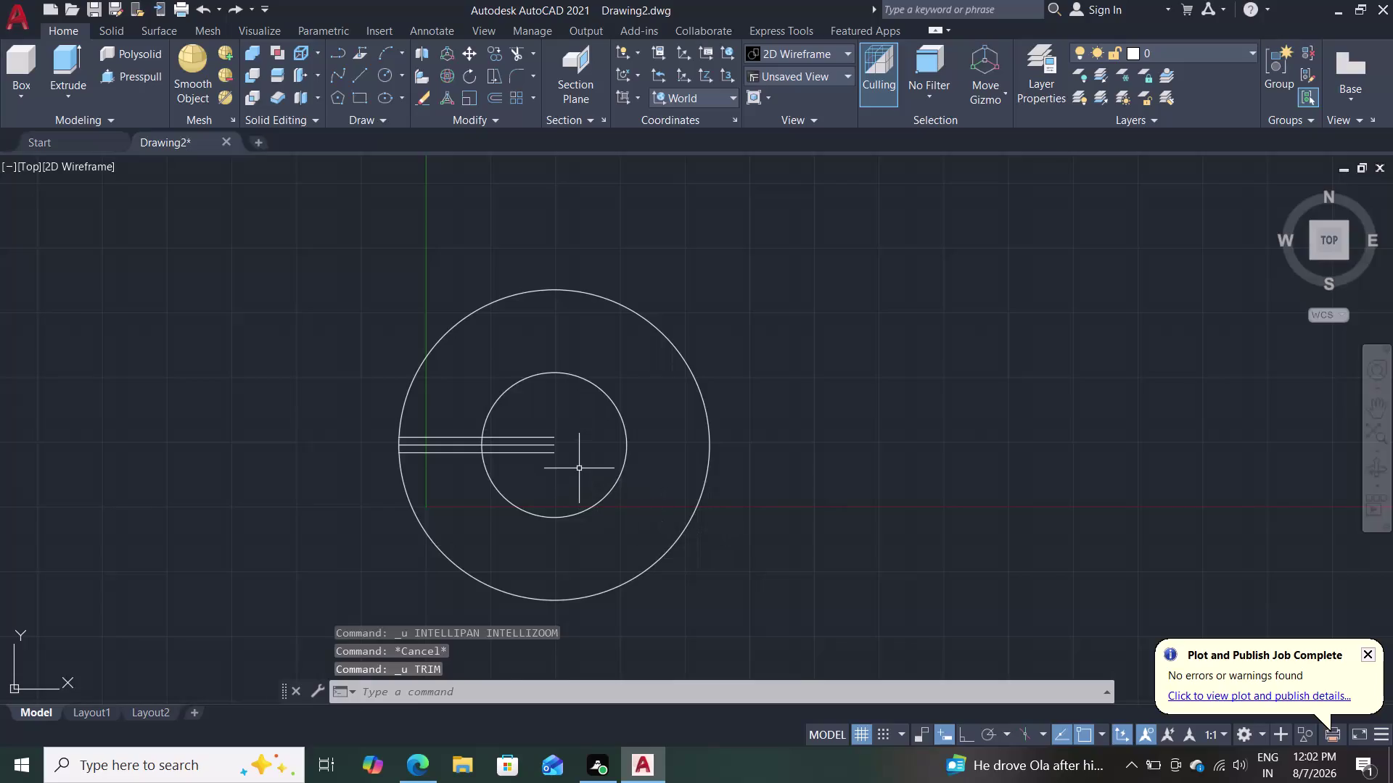
Select the two-circle, three-line sketch in Drawing2, then start a new blank Drawing3.
scroll(up, 3)
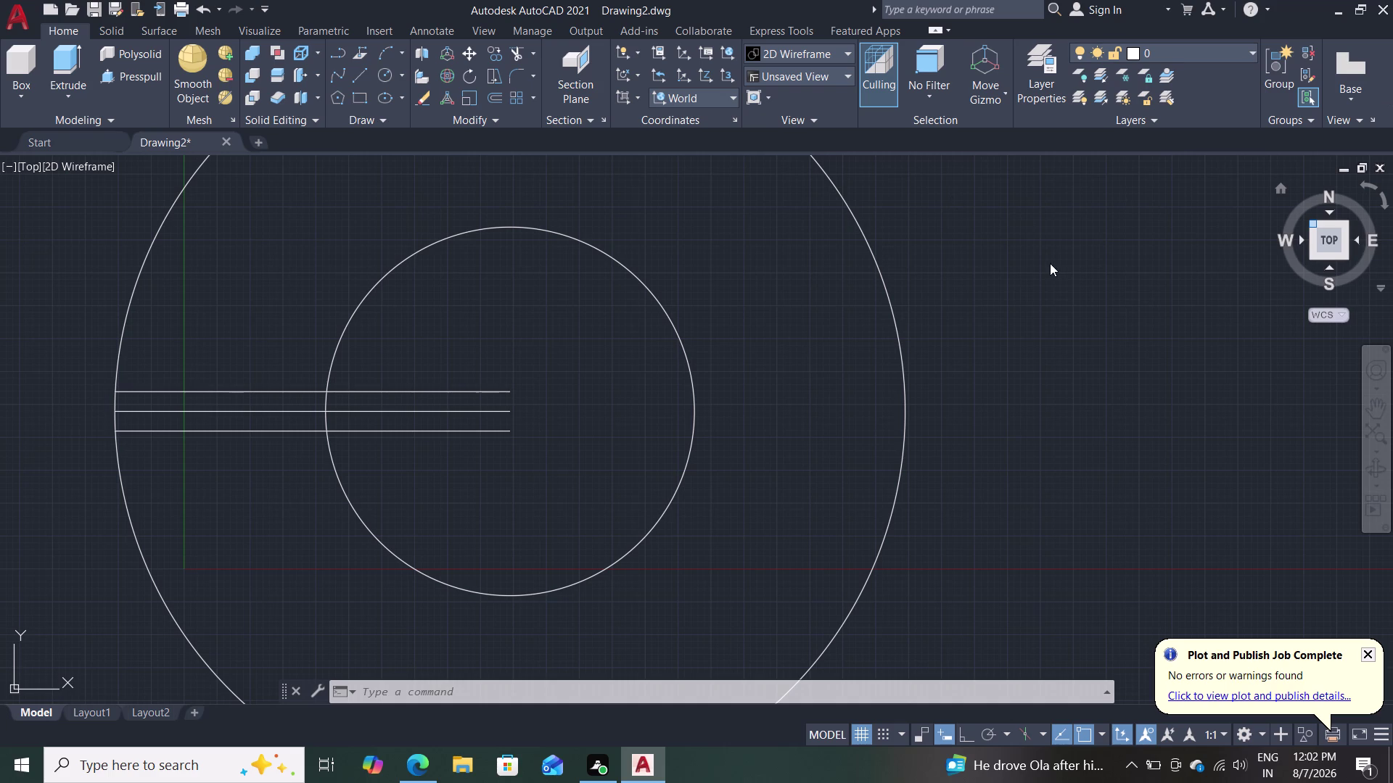
scroll(up, 3)
scroll(up, 3)
scroll(down, 3)
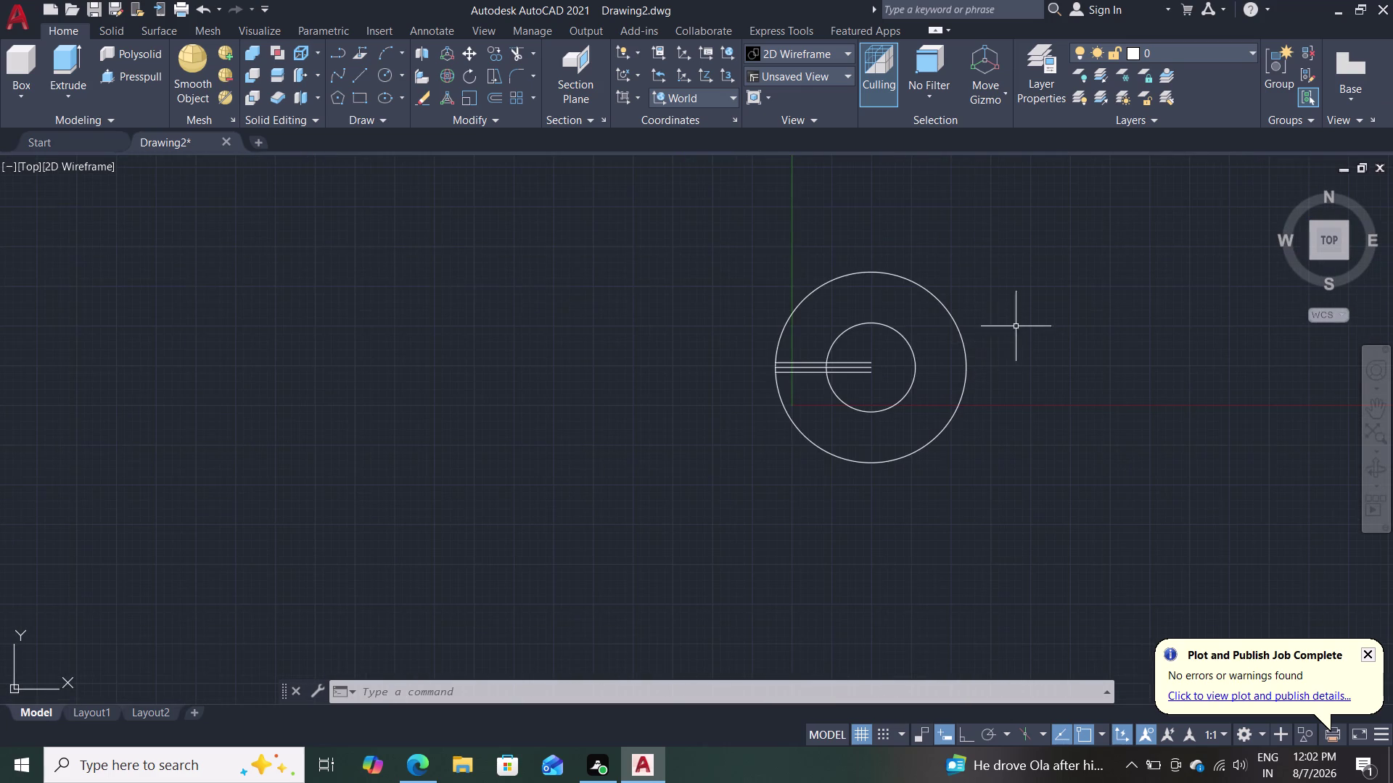
scroll(up, 3)
scroll(down, 3)
drag(412, 196, 378, 435)
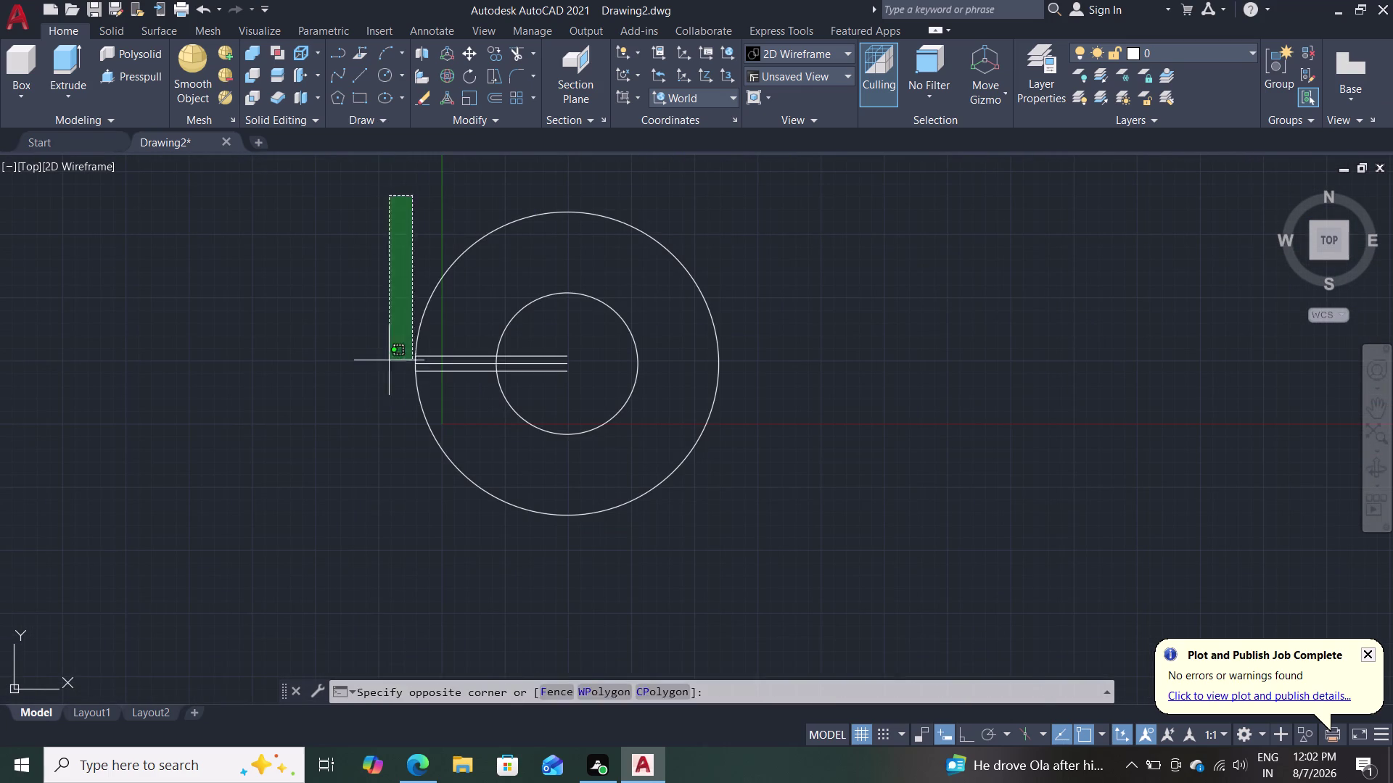
drag(377, 434, 753, 206)
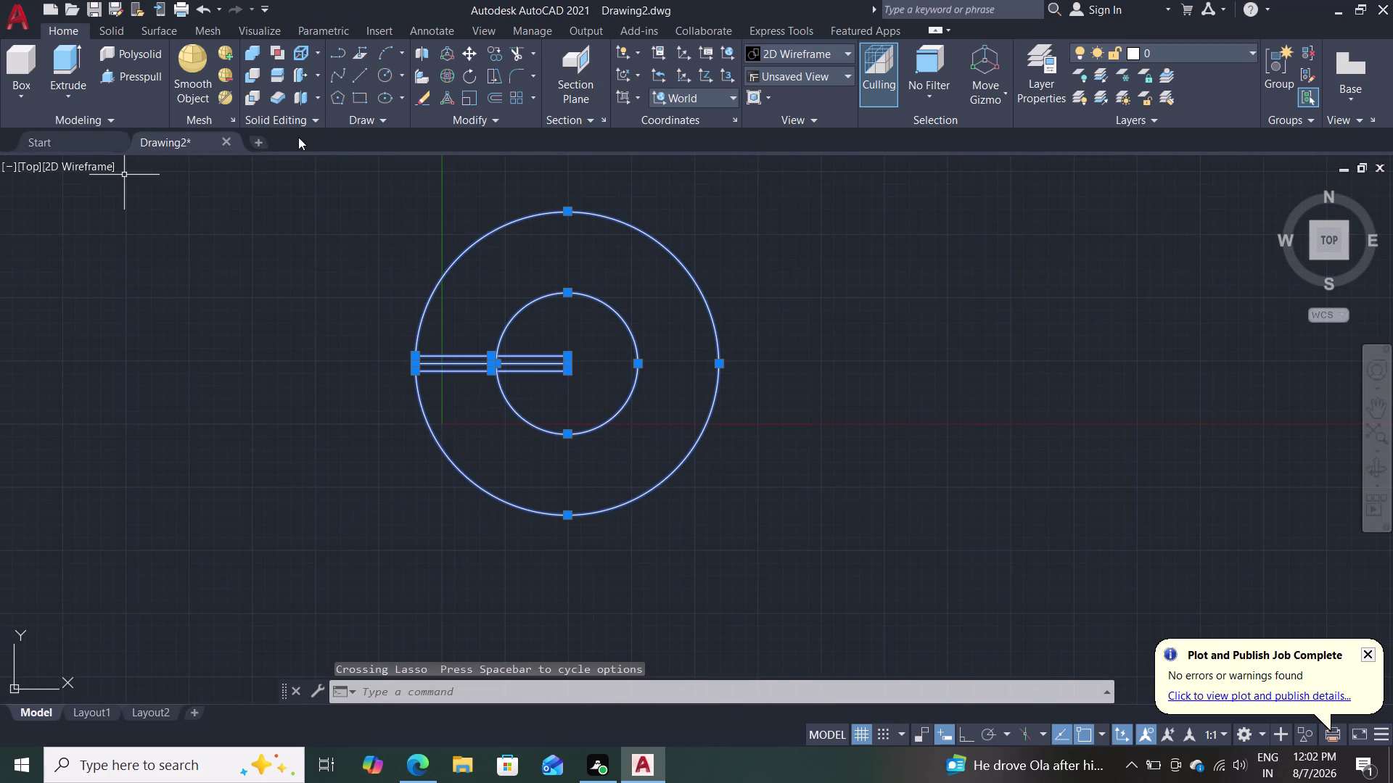
click(261, 144)
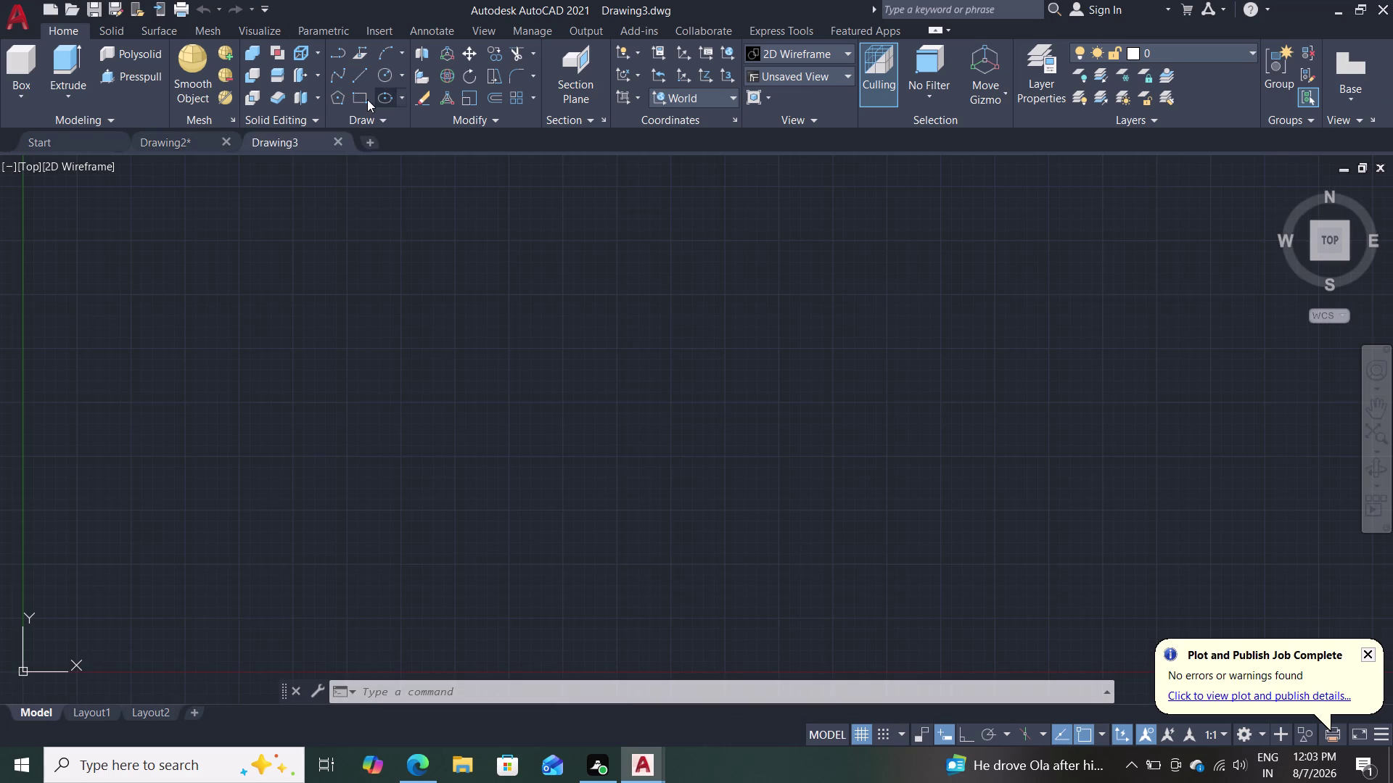
Switch to Top view, draw two freehand test rectangles and undo both.
click(354, 96)
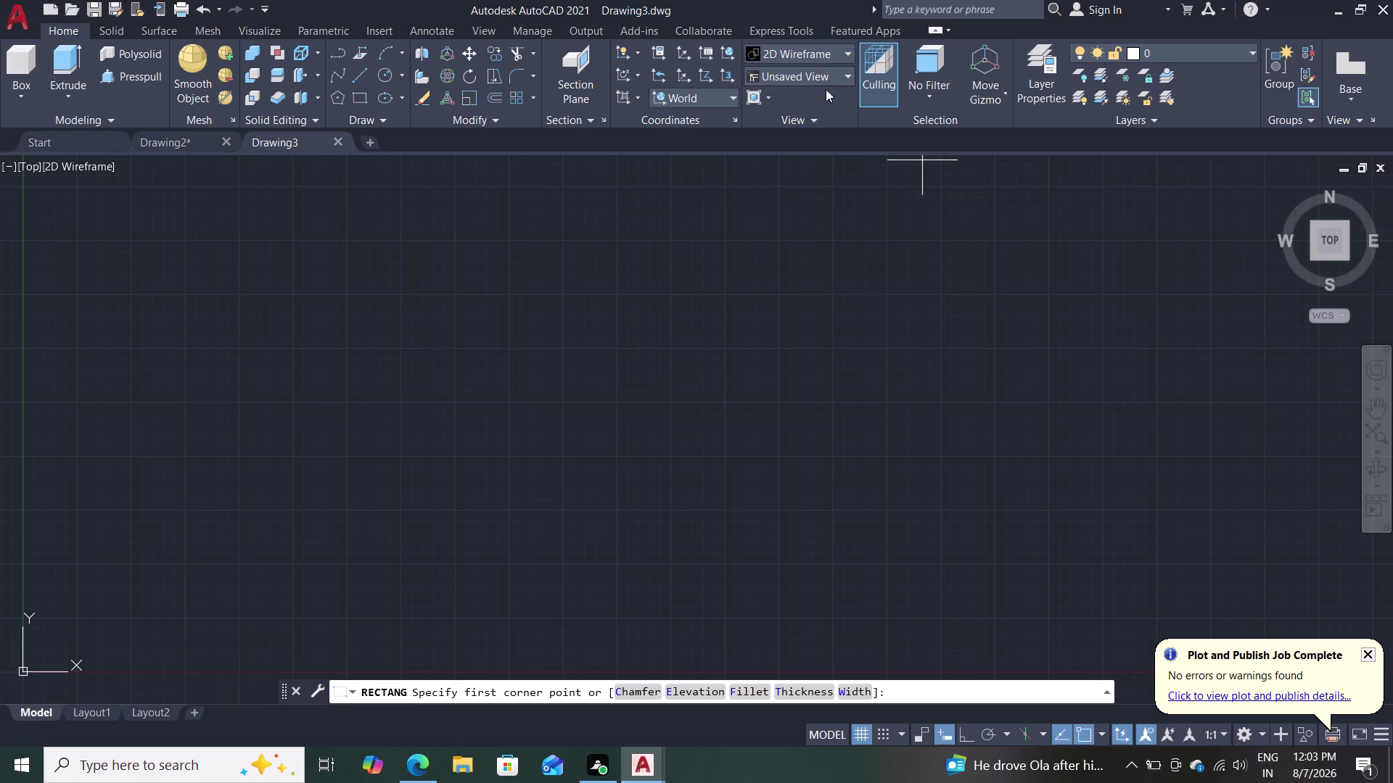
click(847, 73)
click(785, 95)
click(364, 105)
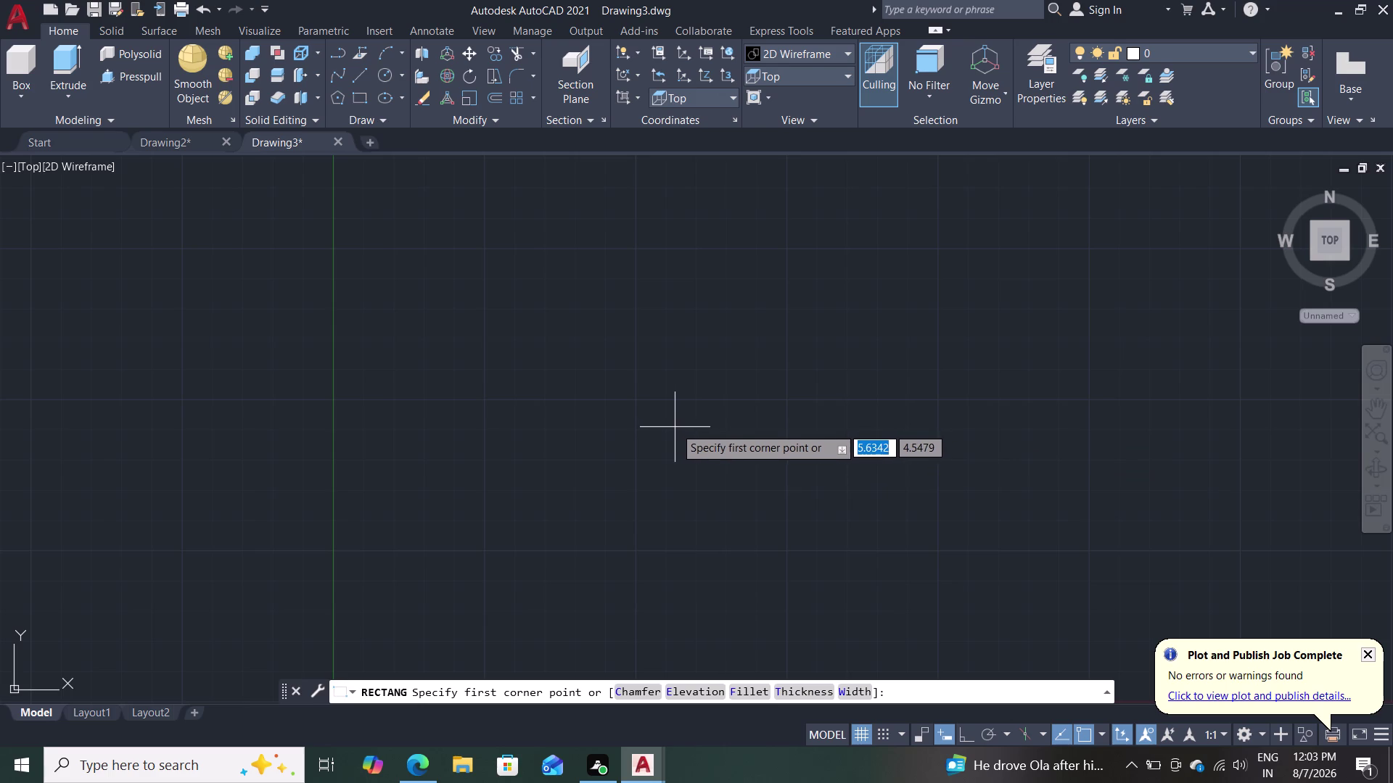
click(525, 330)
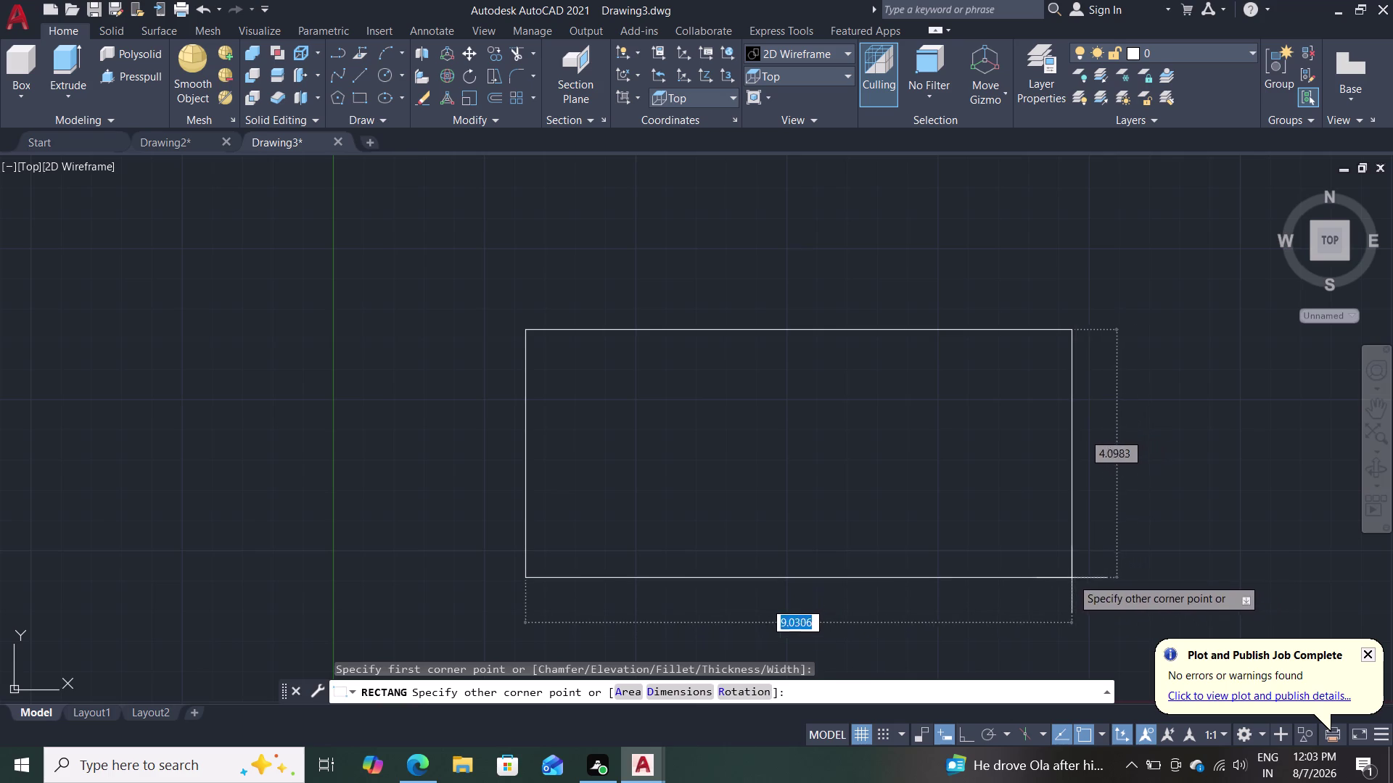
click(1060, 579)
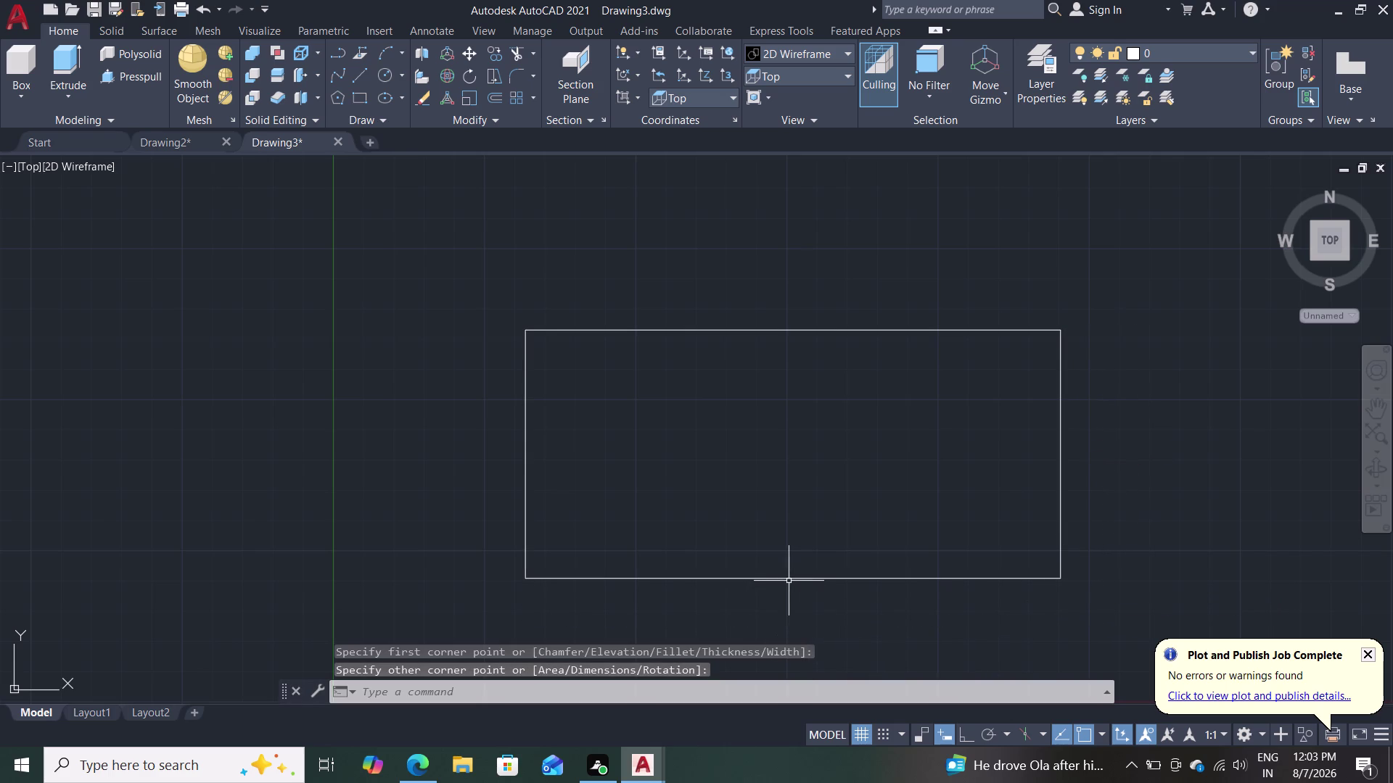
key(ctrl+z)
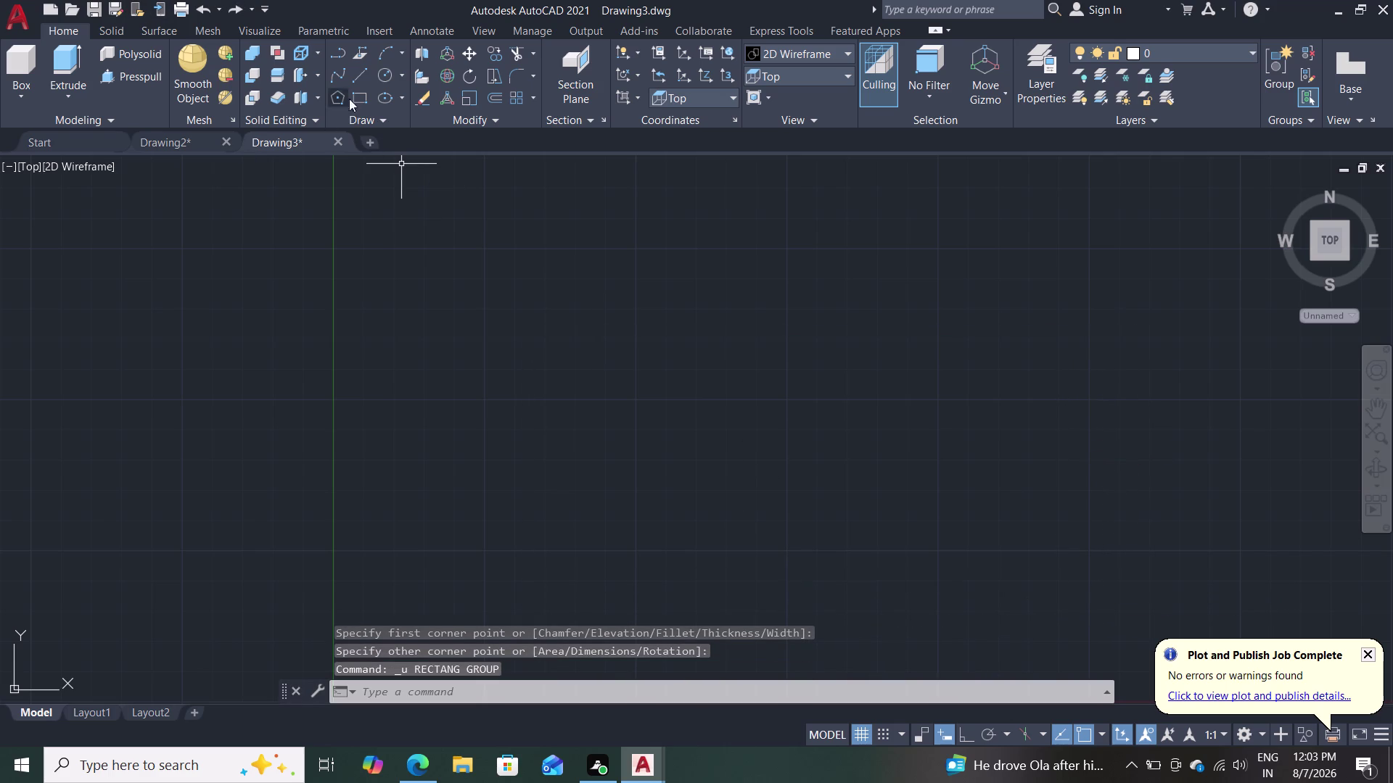
click(359, 95)
drag(523, 276, 525, 284)
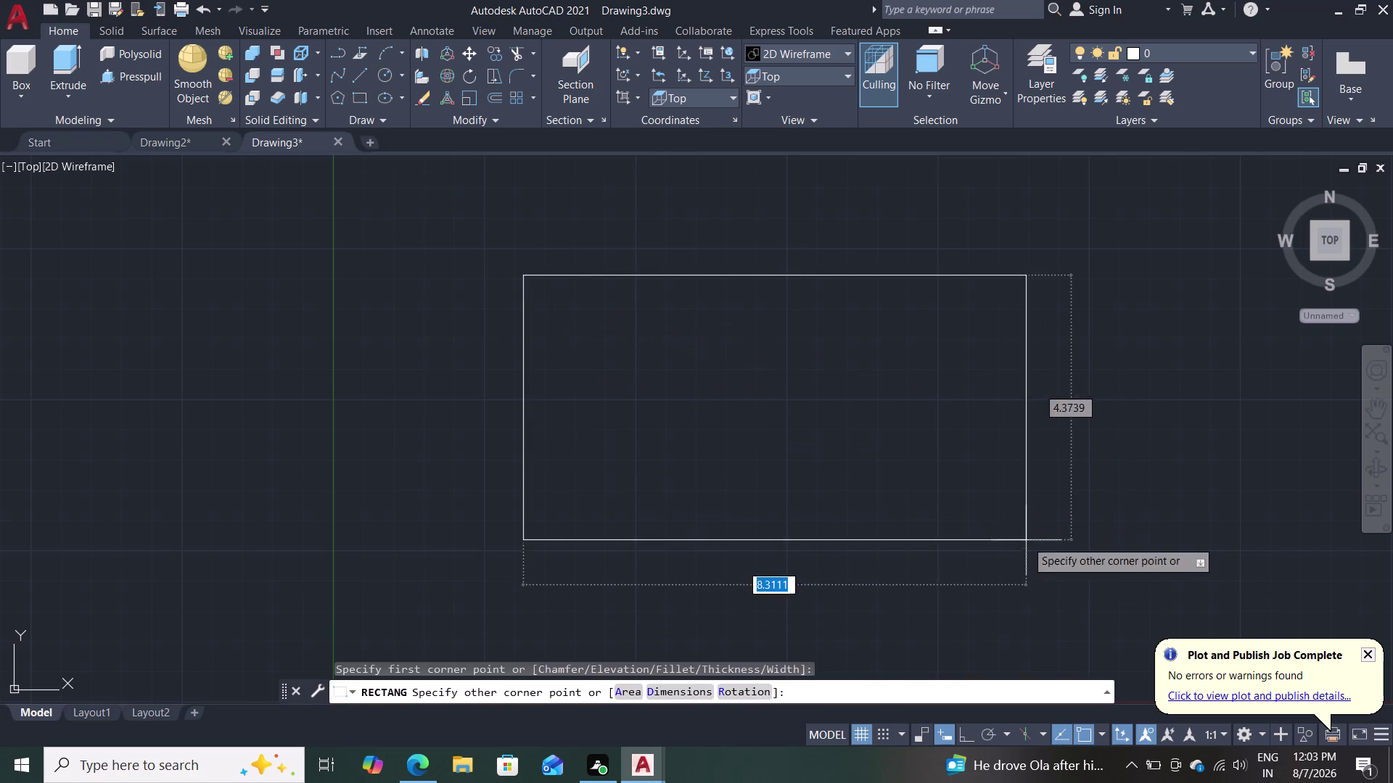
click(1048, 551)
key(ctrl+z)
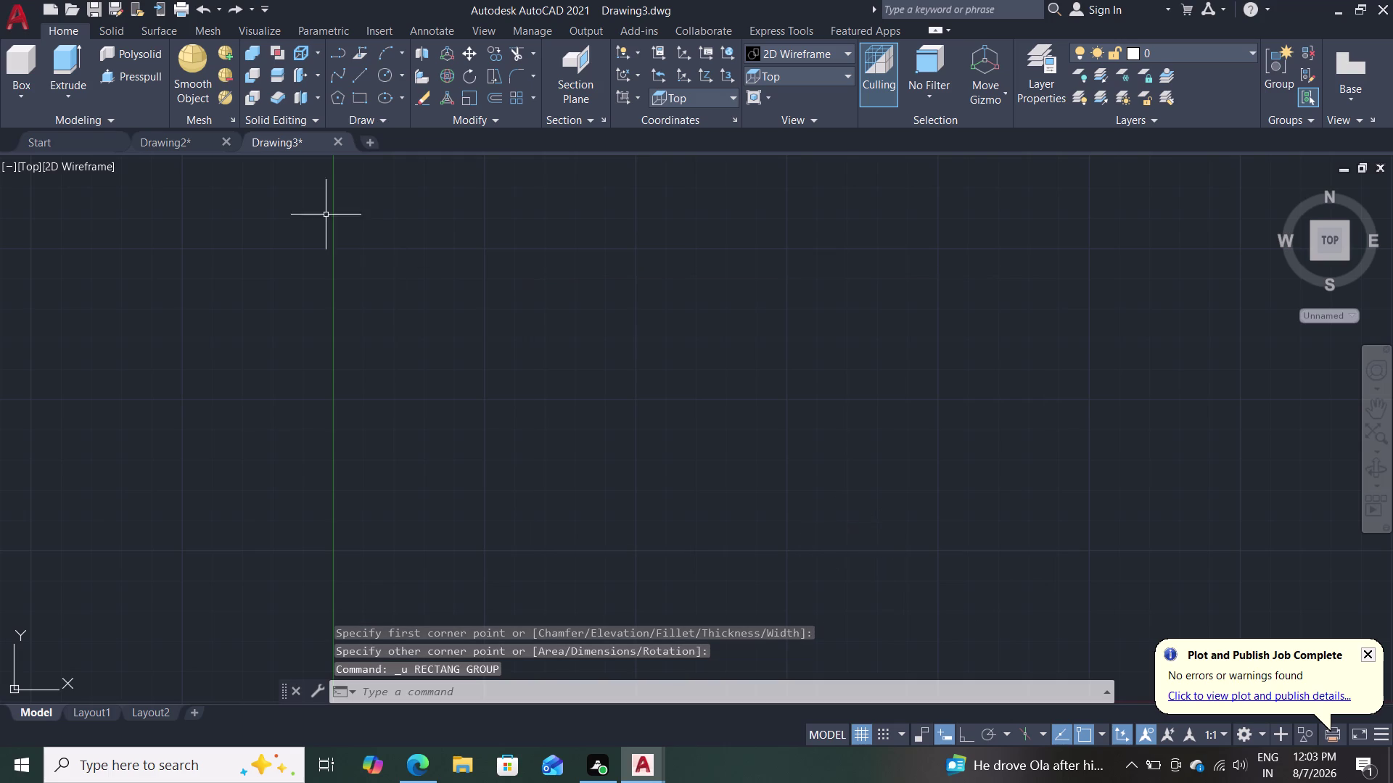
Start a new rectangle at a first corner and choose the Dimensions option.
click(365, 97)
click(491, 282)
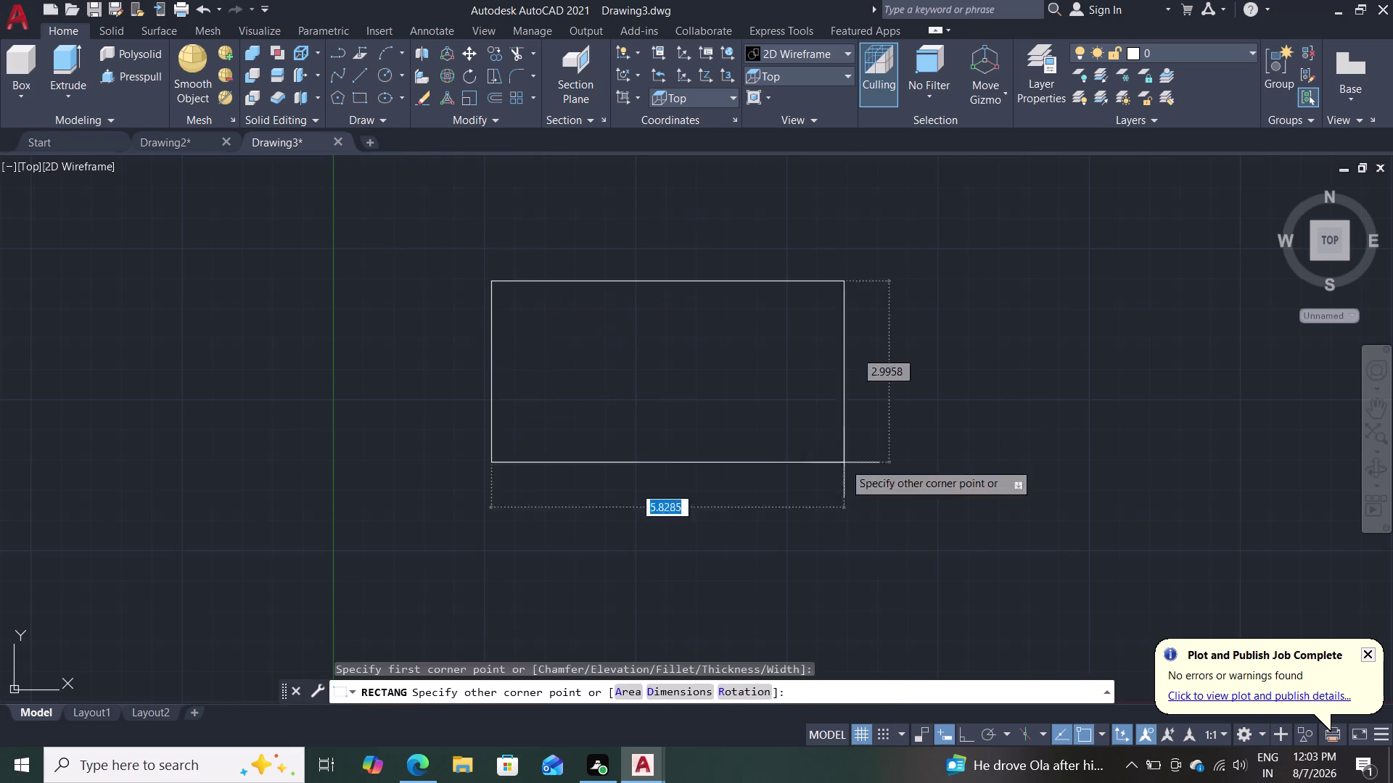
key(d)
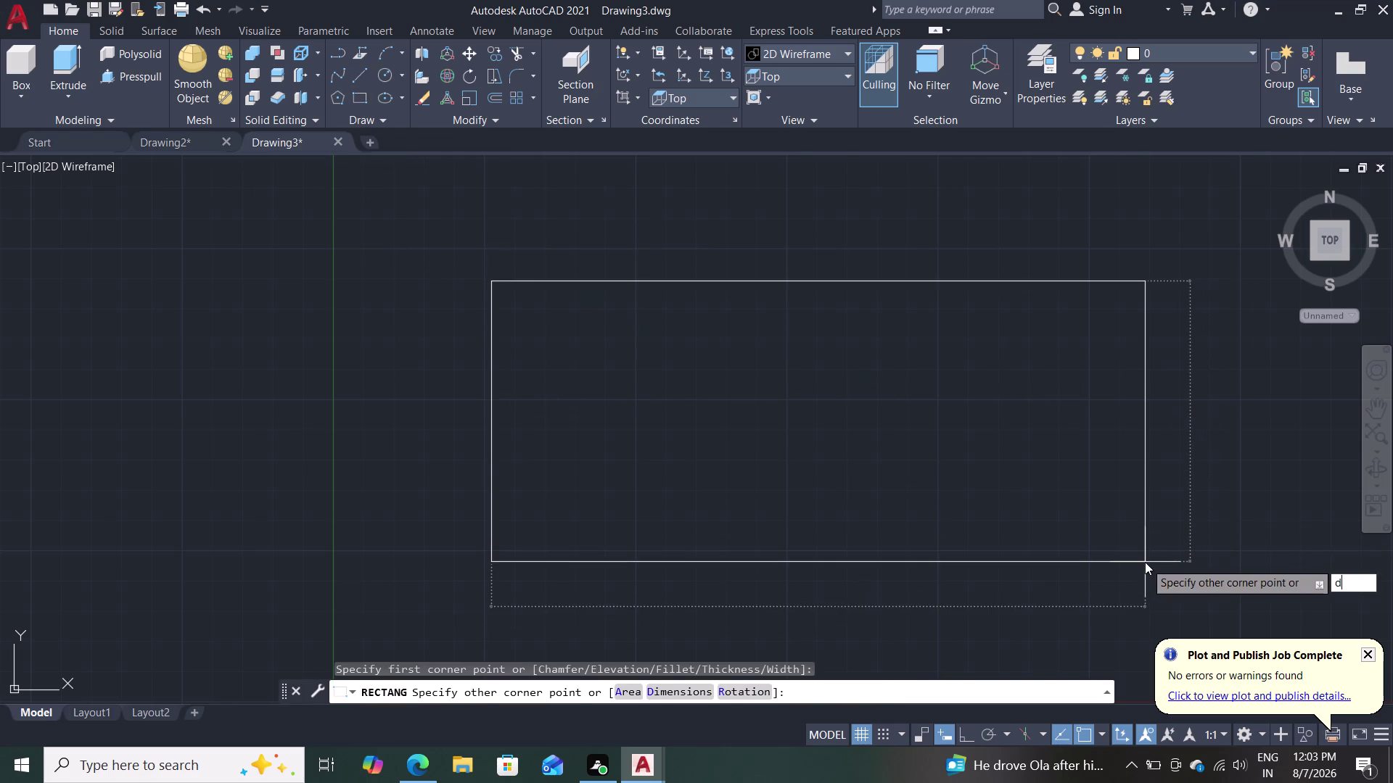
key(Return)
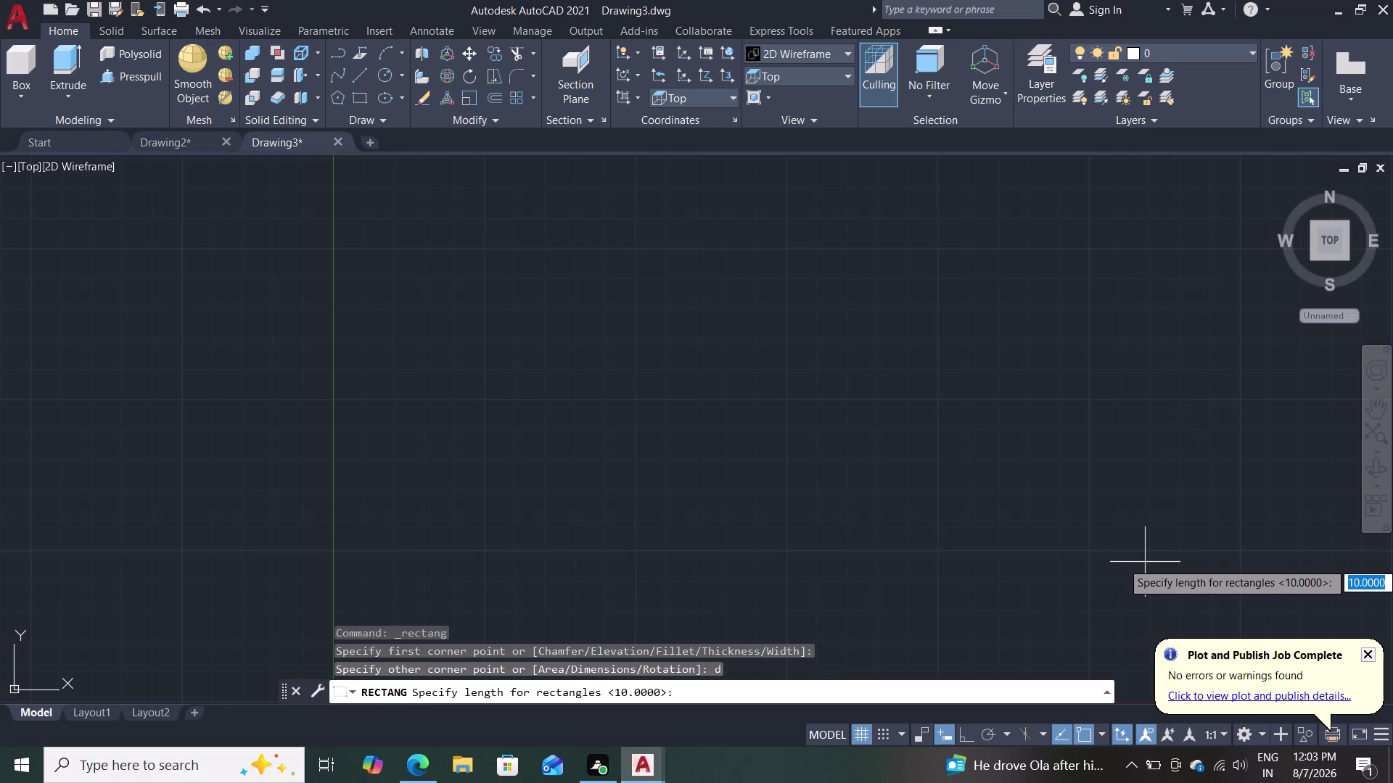
Enter rectangle length 60 and width 162.
text(6)
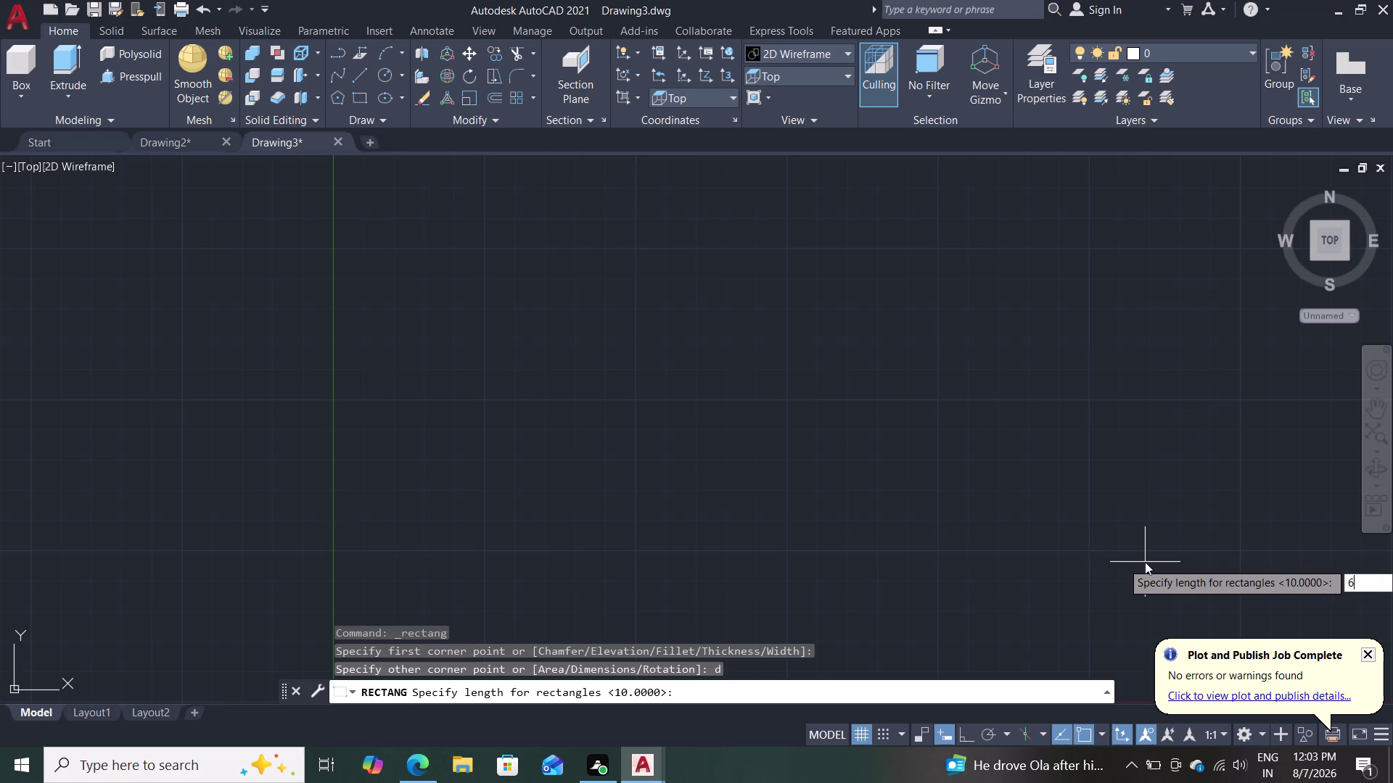
text(0)
key(Return)
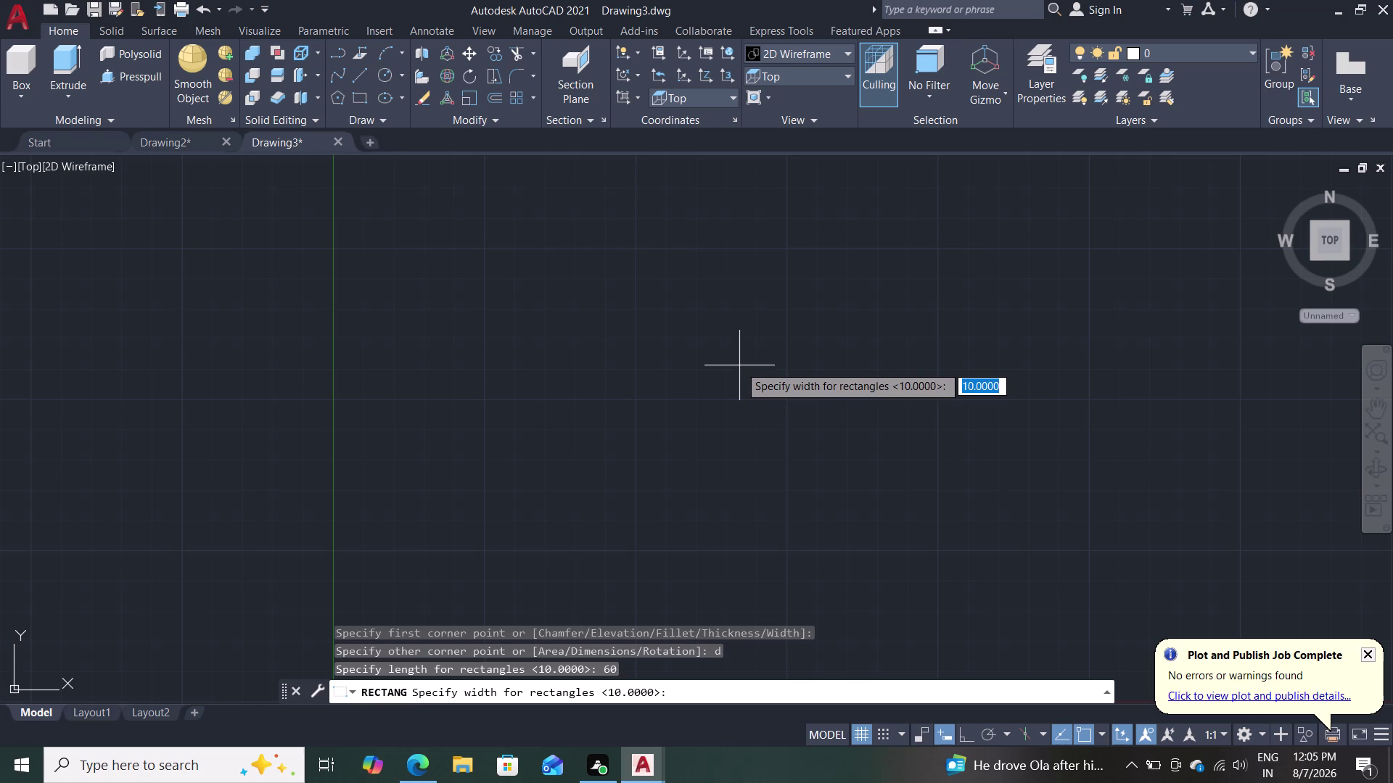
text(162)
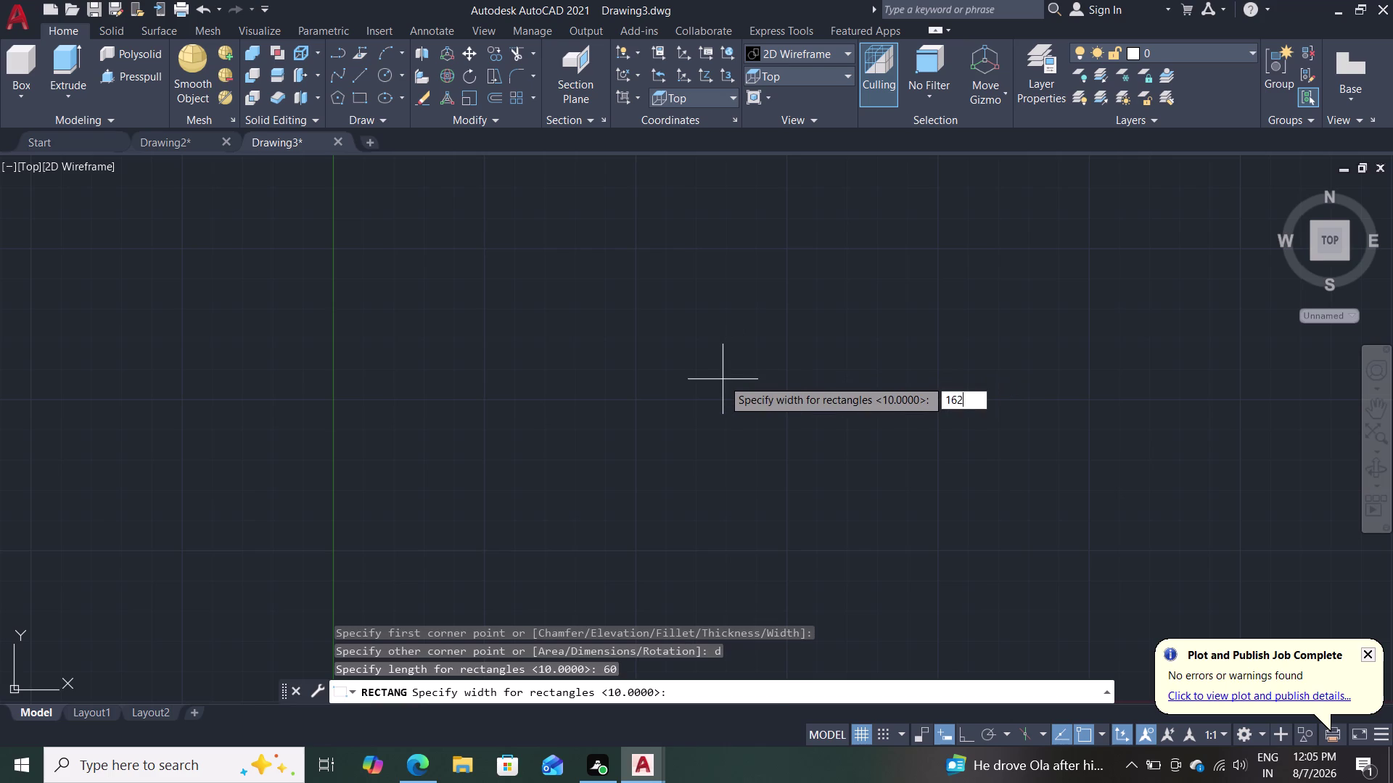
key(Return)
Place the 60 by 162 rectangle at the origin and zoom to fit it.
scroll(down, 3)
scroll(down, 3)
scroll(down, 3)
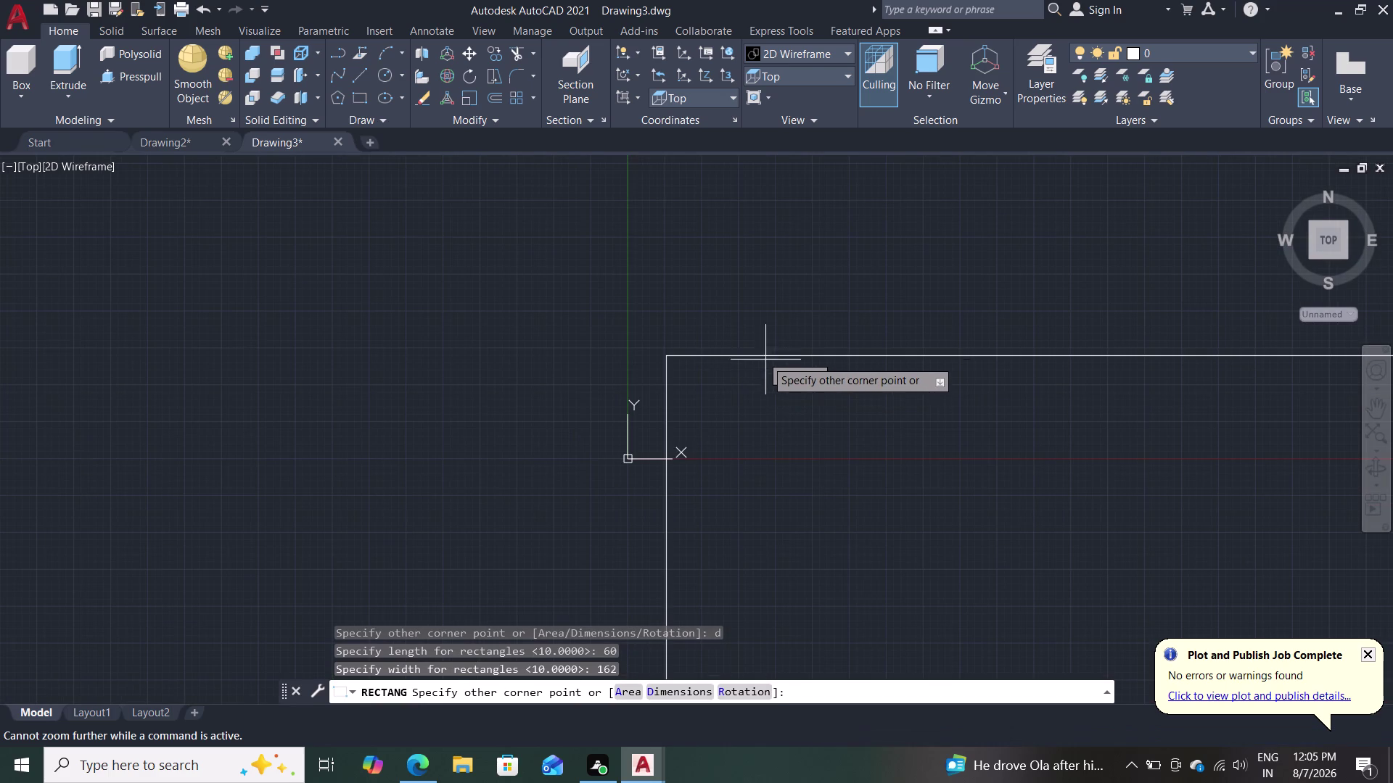
click(890, 456)
scroll(down, 3)
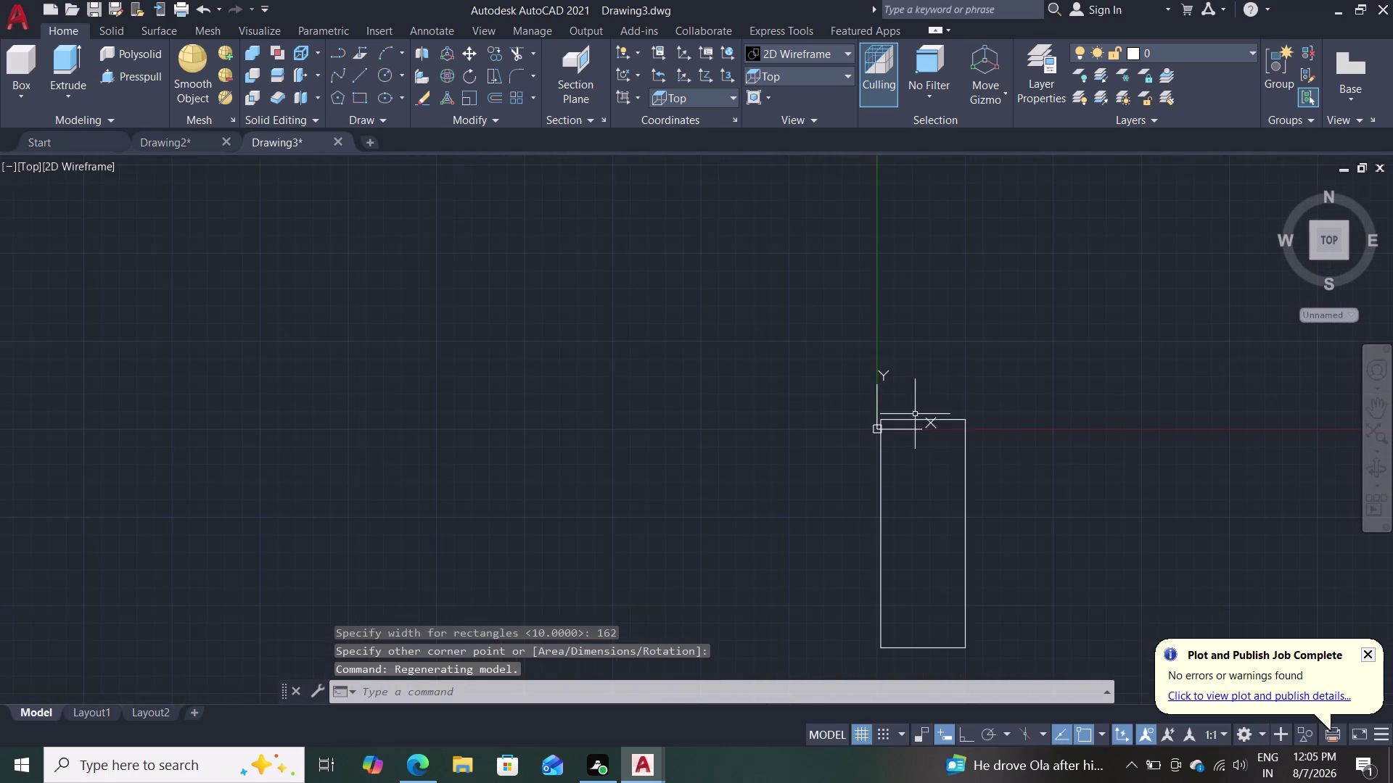
scroll(up, 3)
scroll(down, 3)
scroll(up, 3)
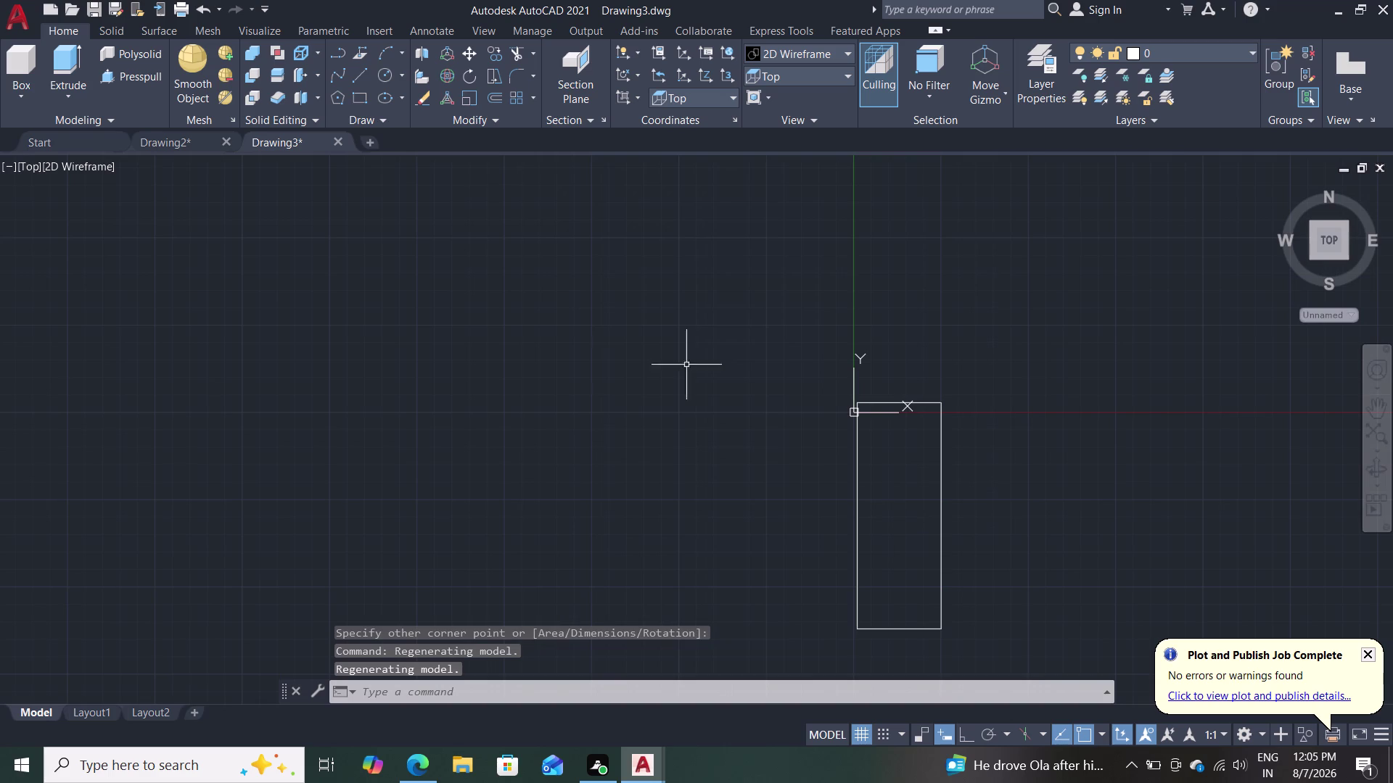
click(466, 73)
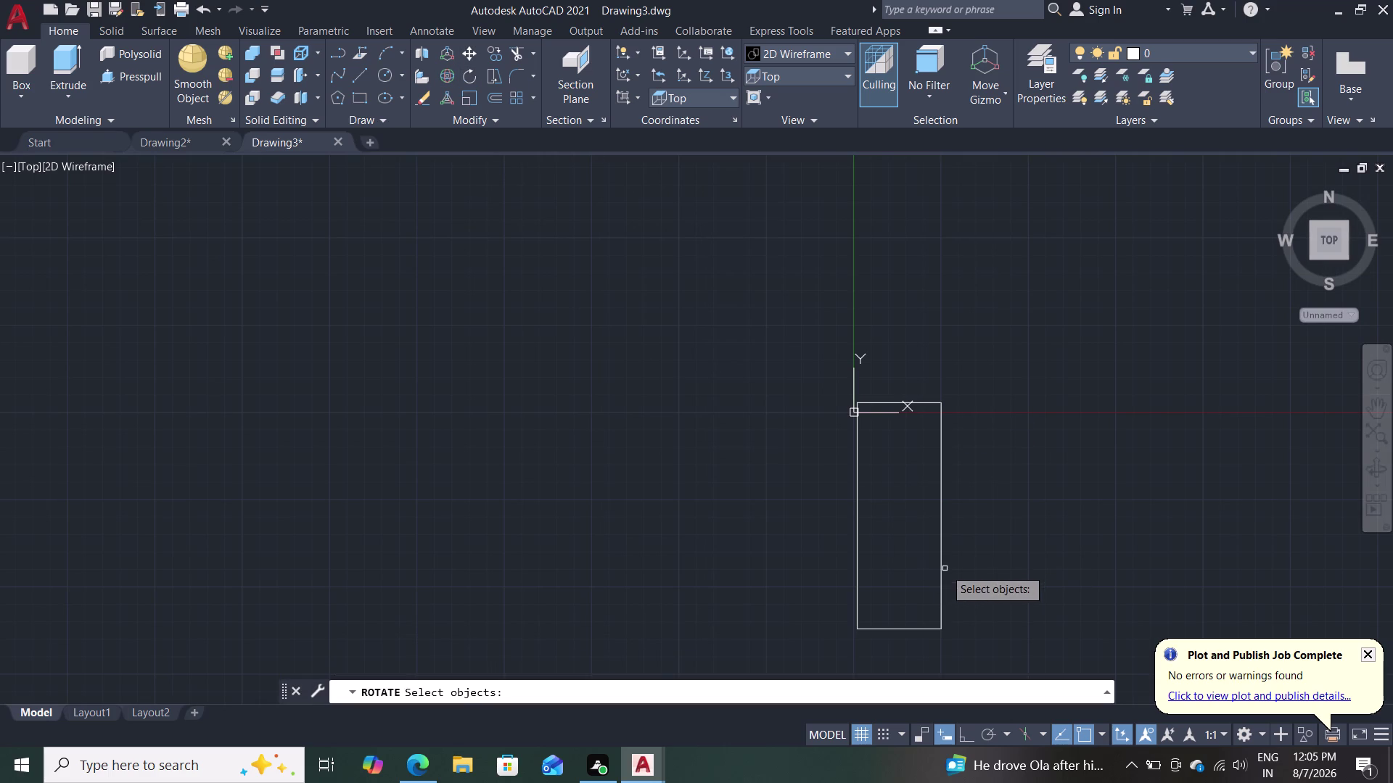
Rotate the 60 by 162 rectangle 90 degrees about a picked base point.
double_click(937, 577)
click(944, 586)
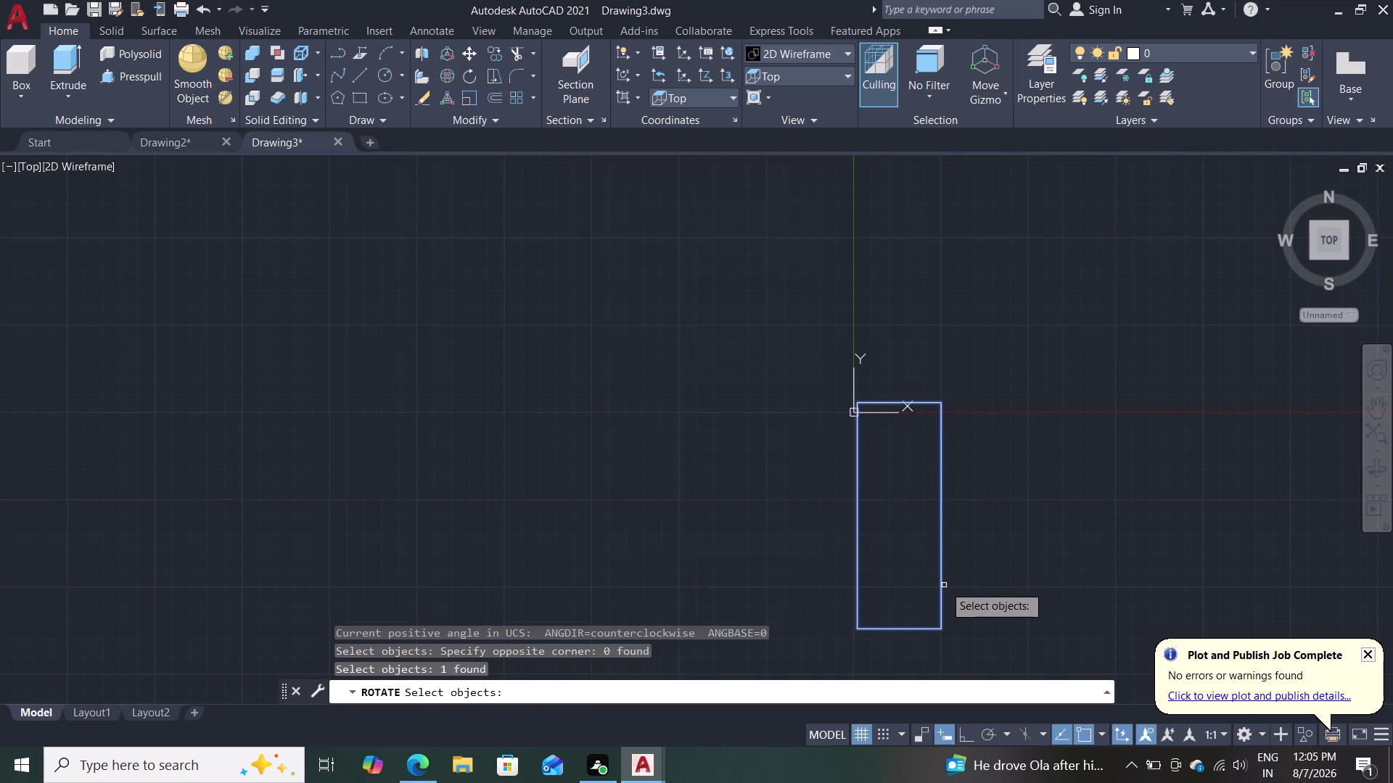
key(Return)
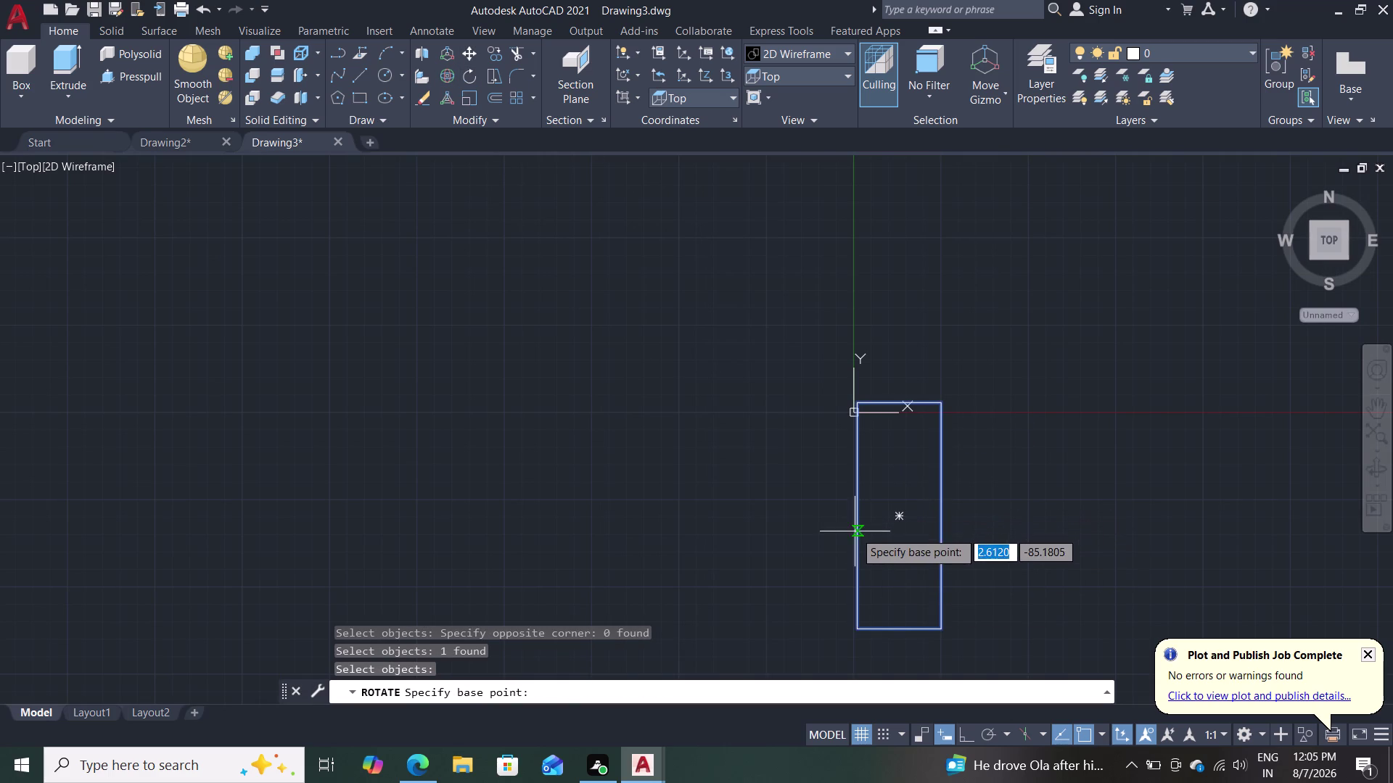
double_click(903, 517)
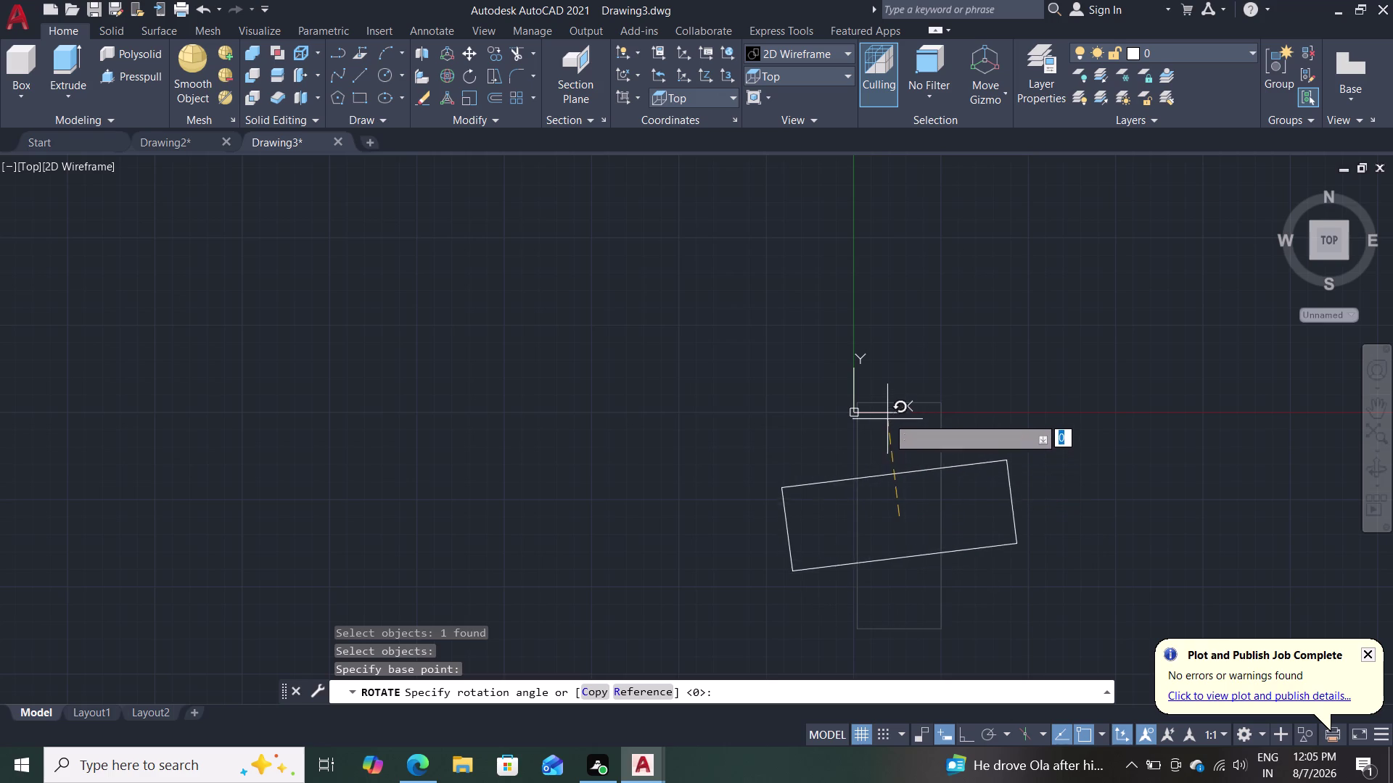
click(898, 421)
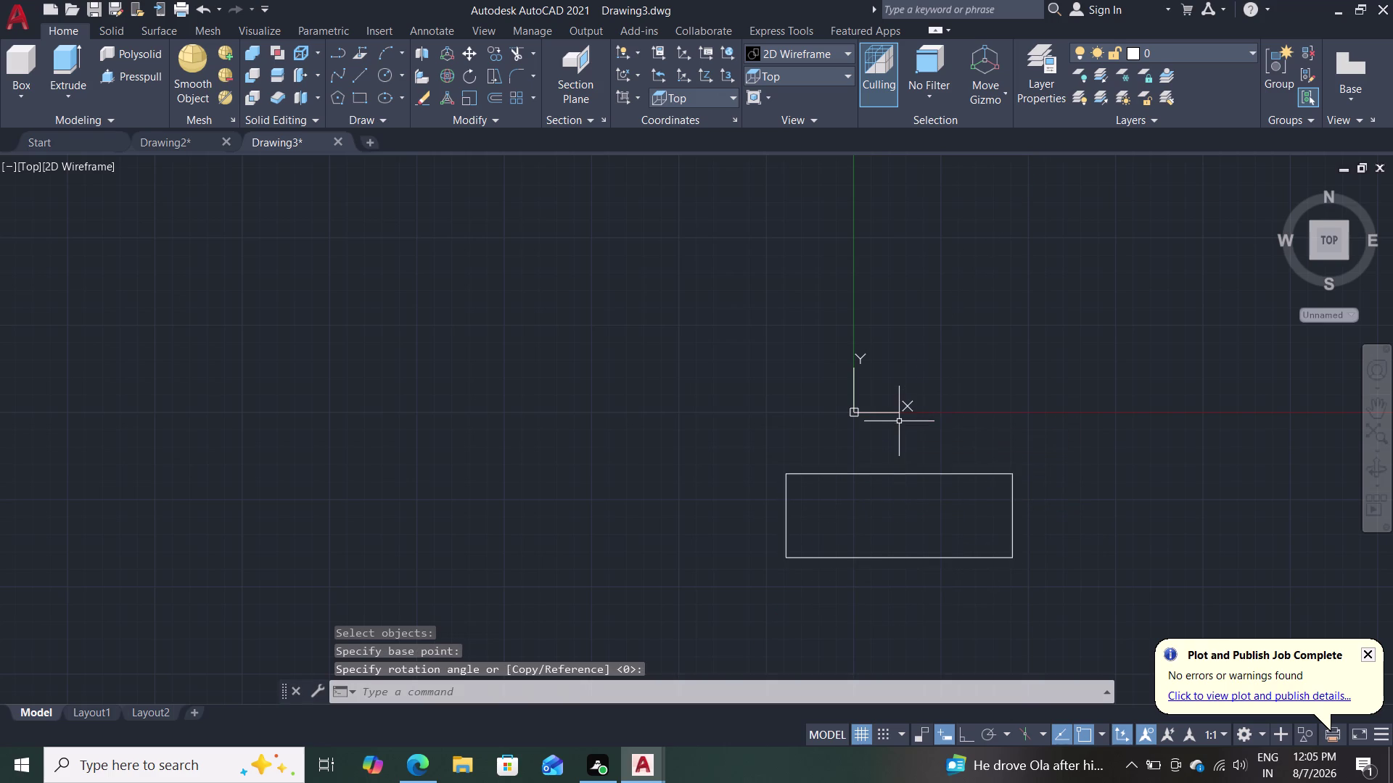
scroll(down, 3)
scroll(up, 3)
scroll(up, 3)
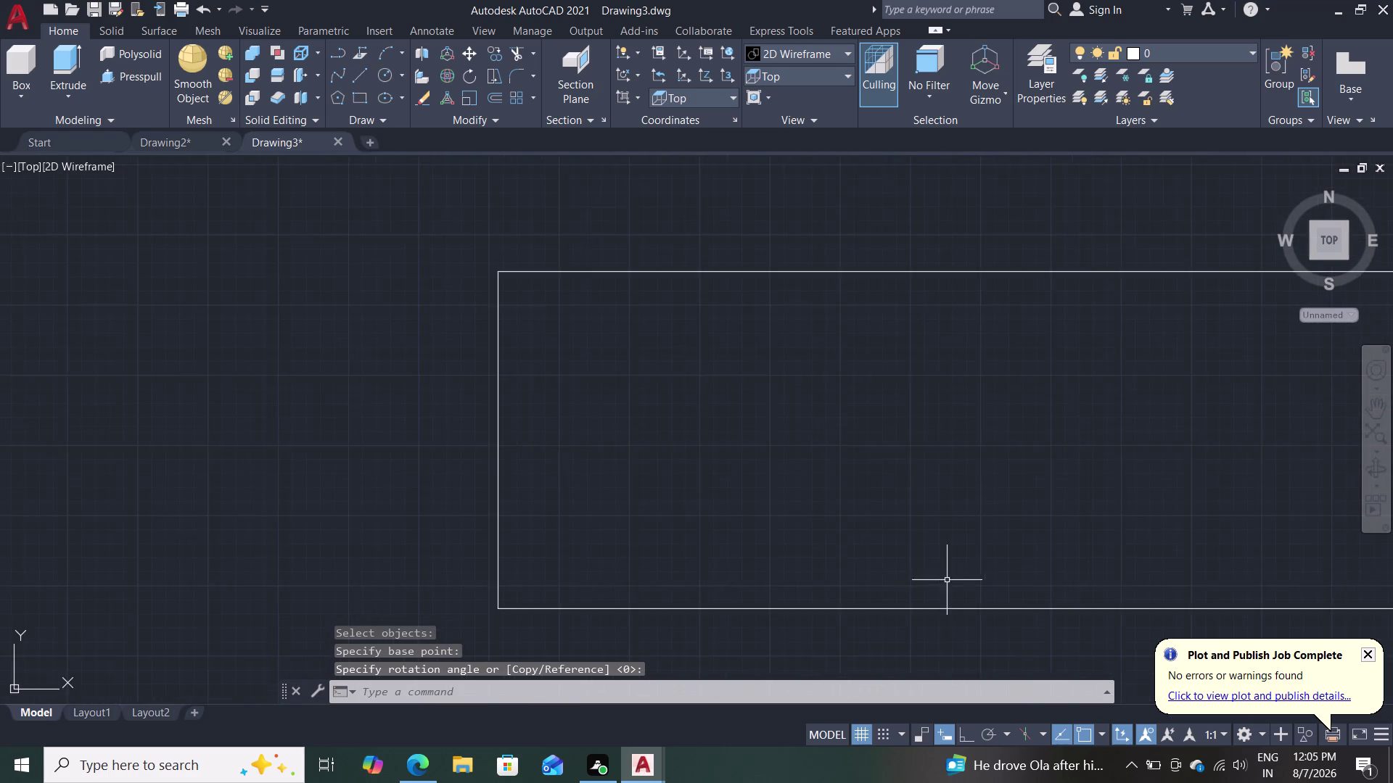
scroll(down, 3)
scroll(up, 3)
scroll(down, 3)
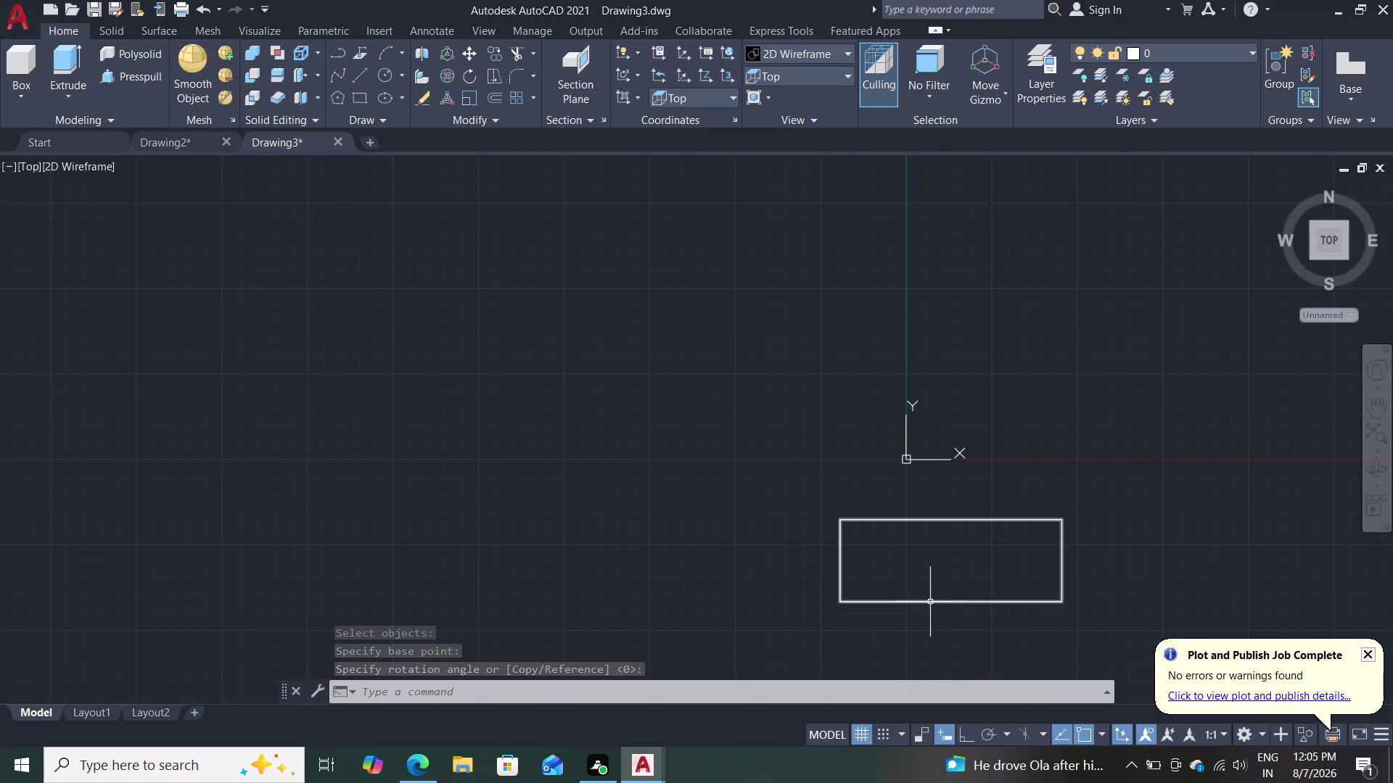
middle_drag(923, 623, 934, 516)
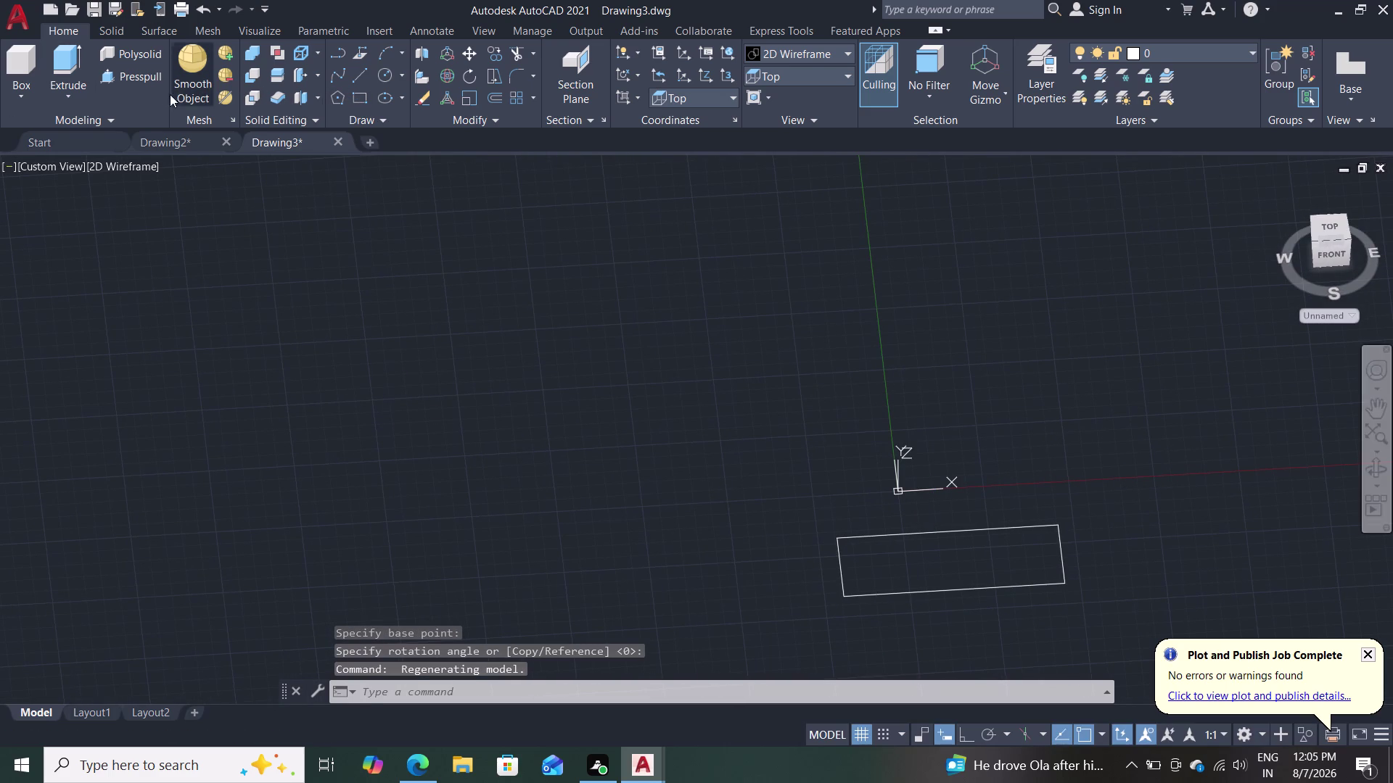
Press-pull the rectangle up 55 units into a solid block.
double_click(148, 75)
double_click(963, 571)
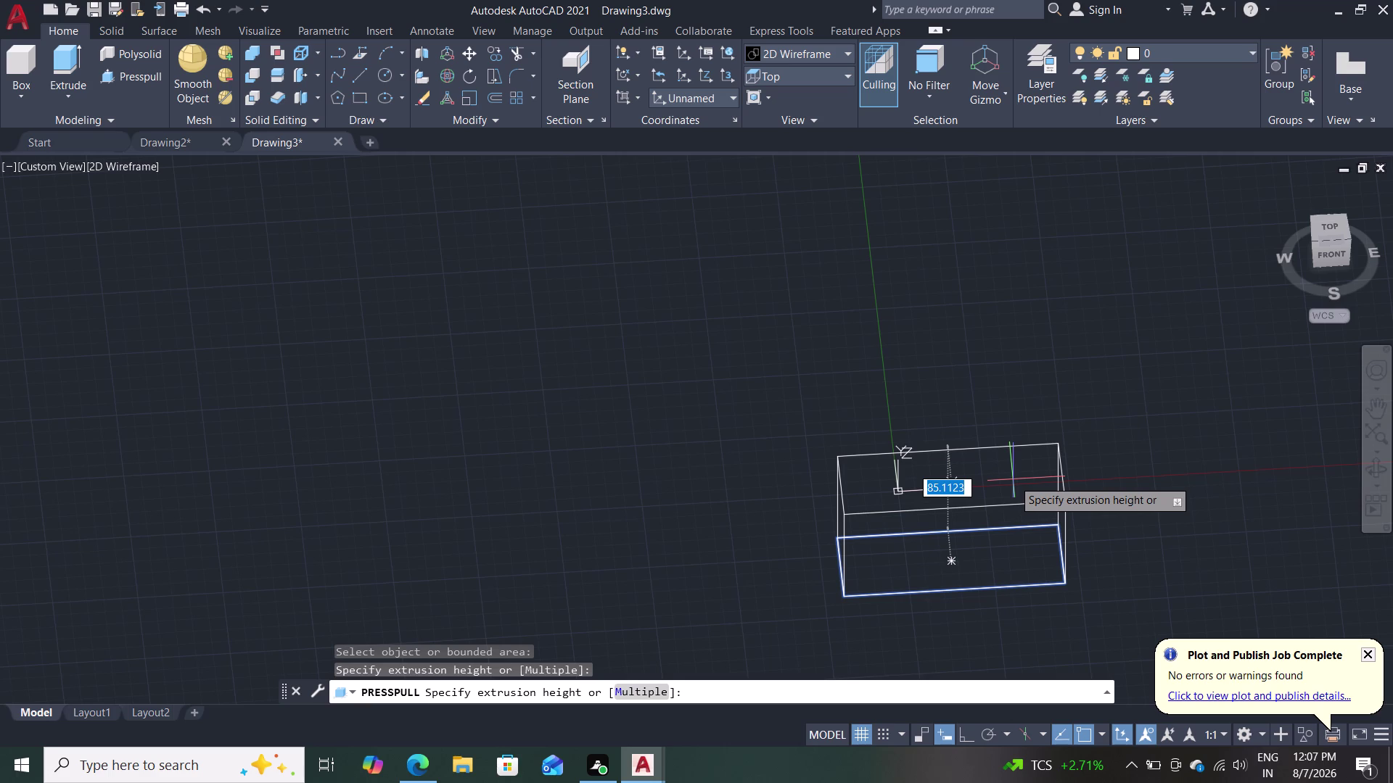
text(55)
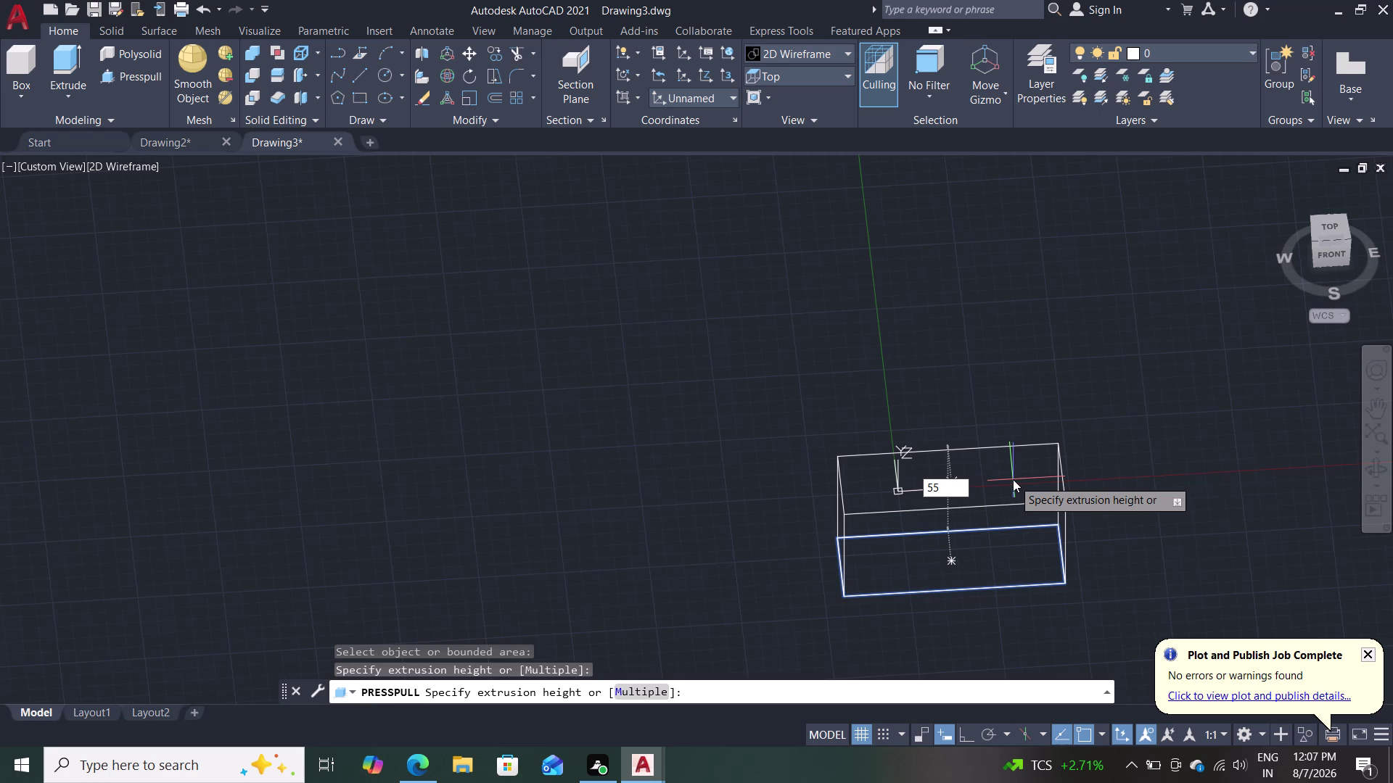
key(Return)
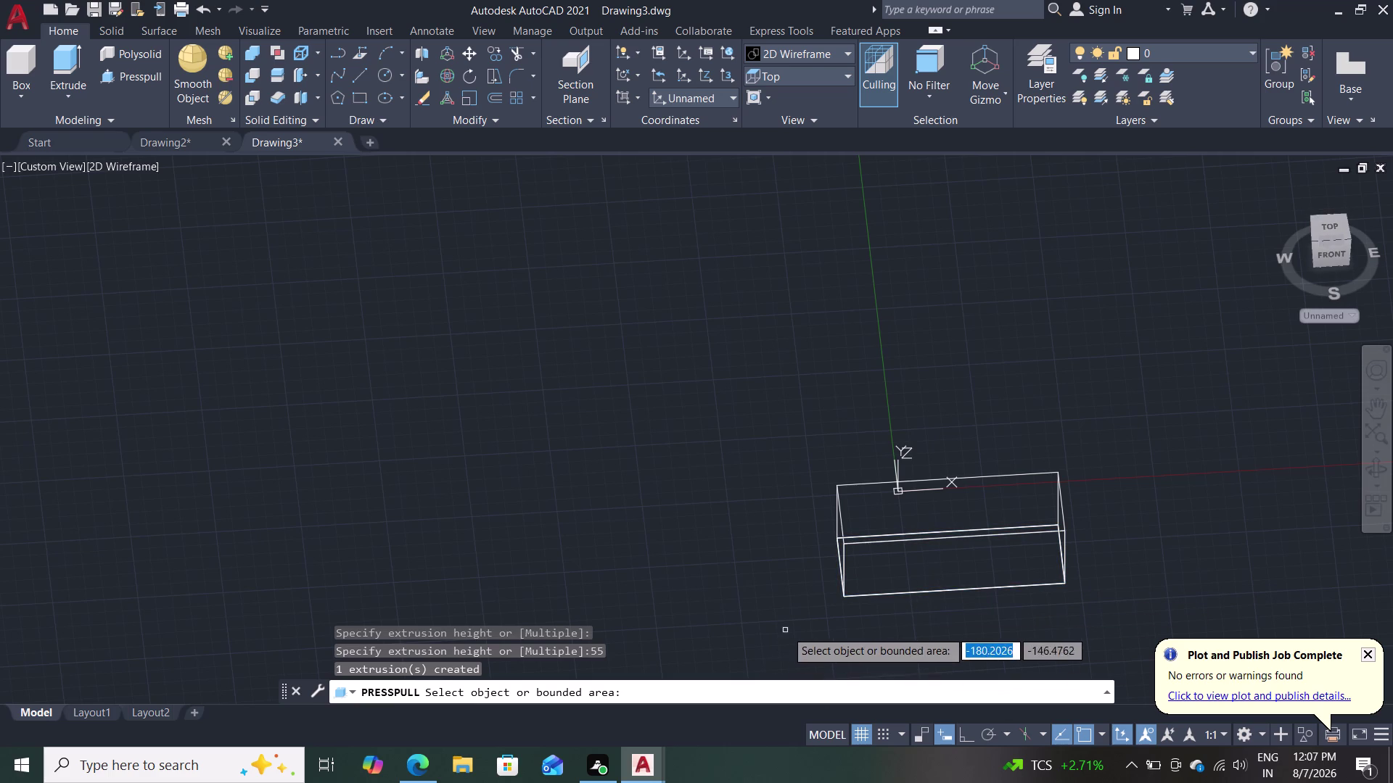
Orbit around the new block to inspect it from several angles.
middle_drag(816, 617, 903, 571)
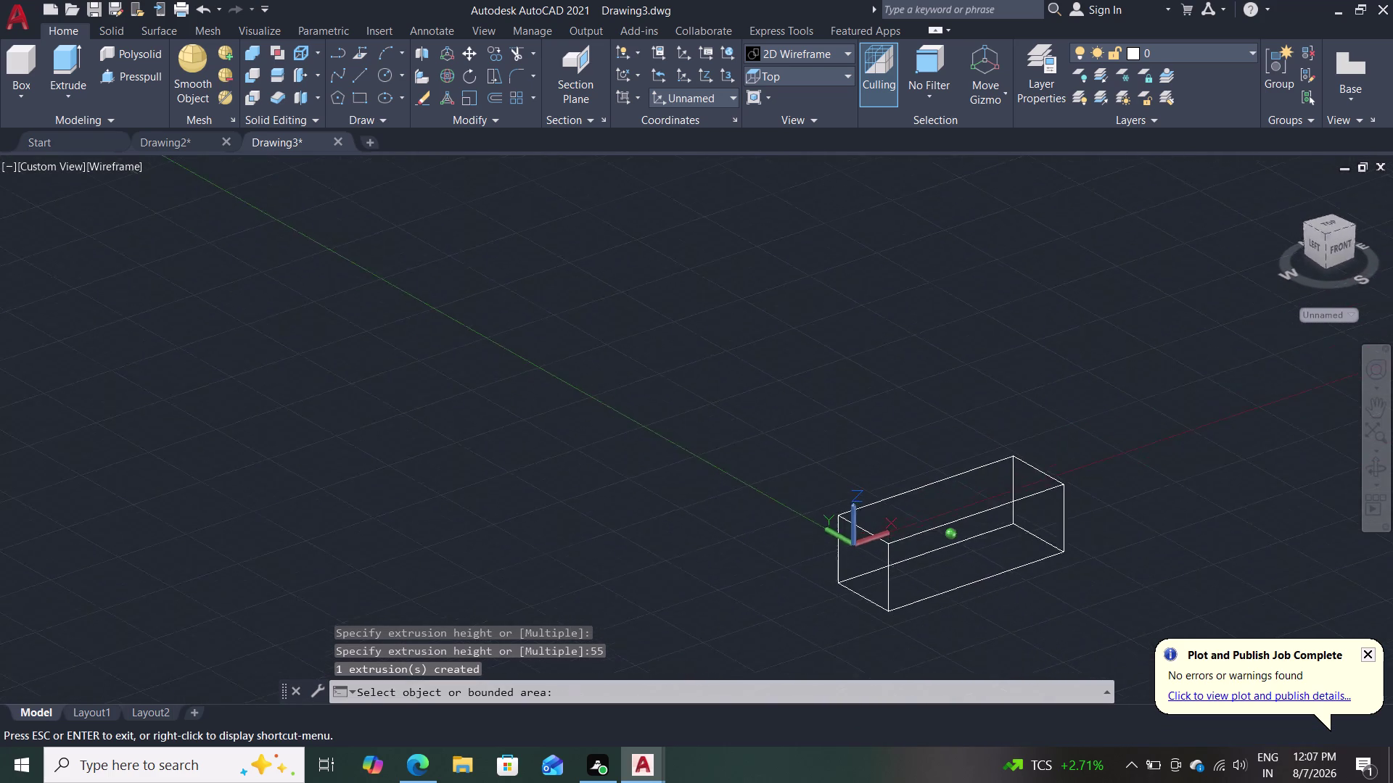
middle_drag(903, 571, 846, 571)
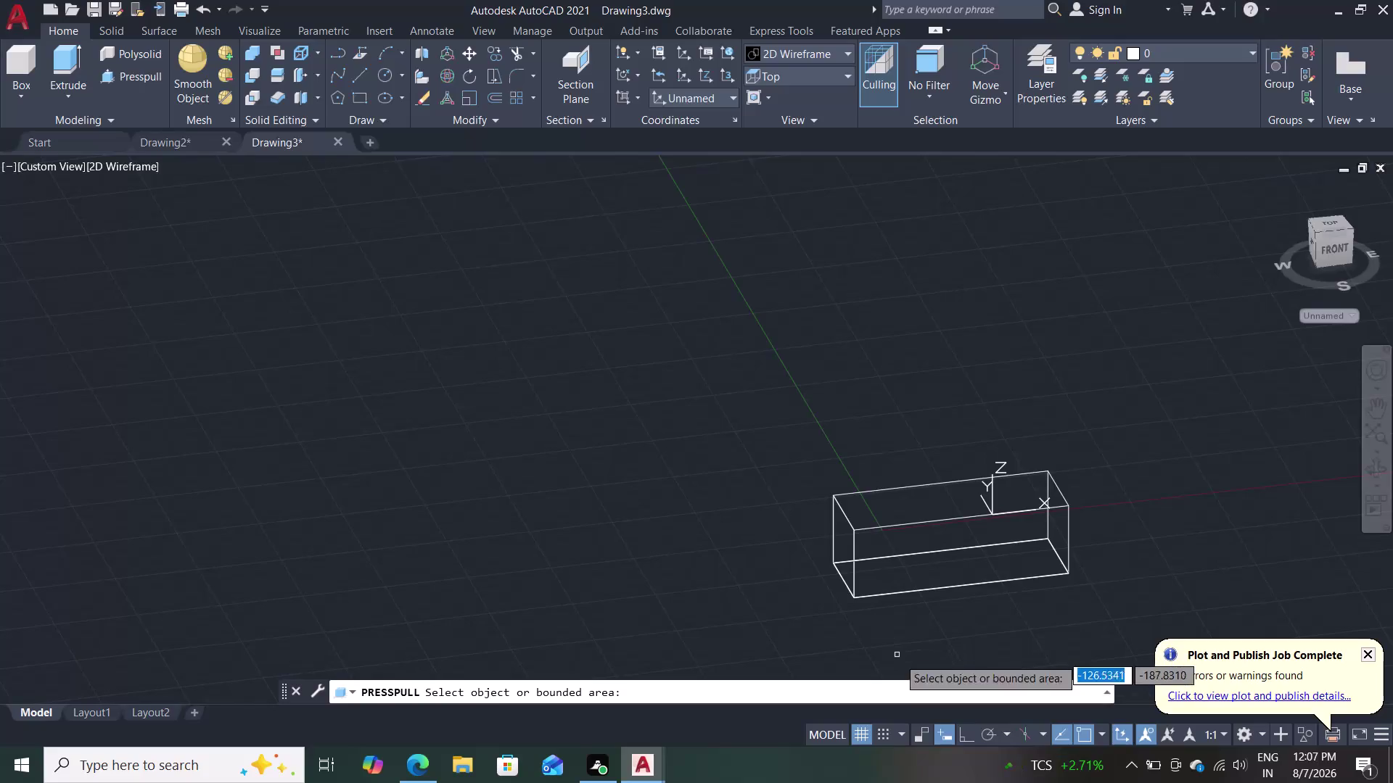
middle_drag(1073, 433, 1083, 477)
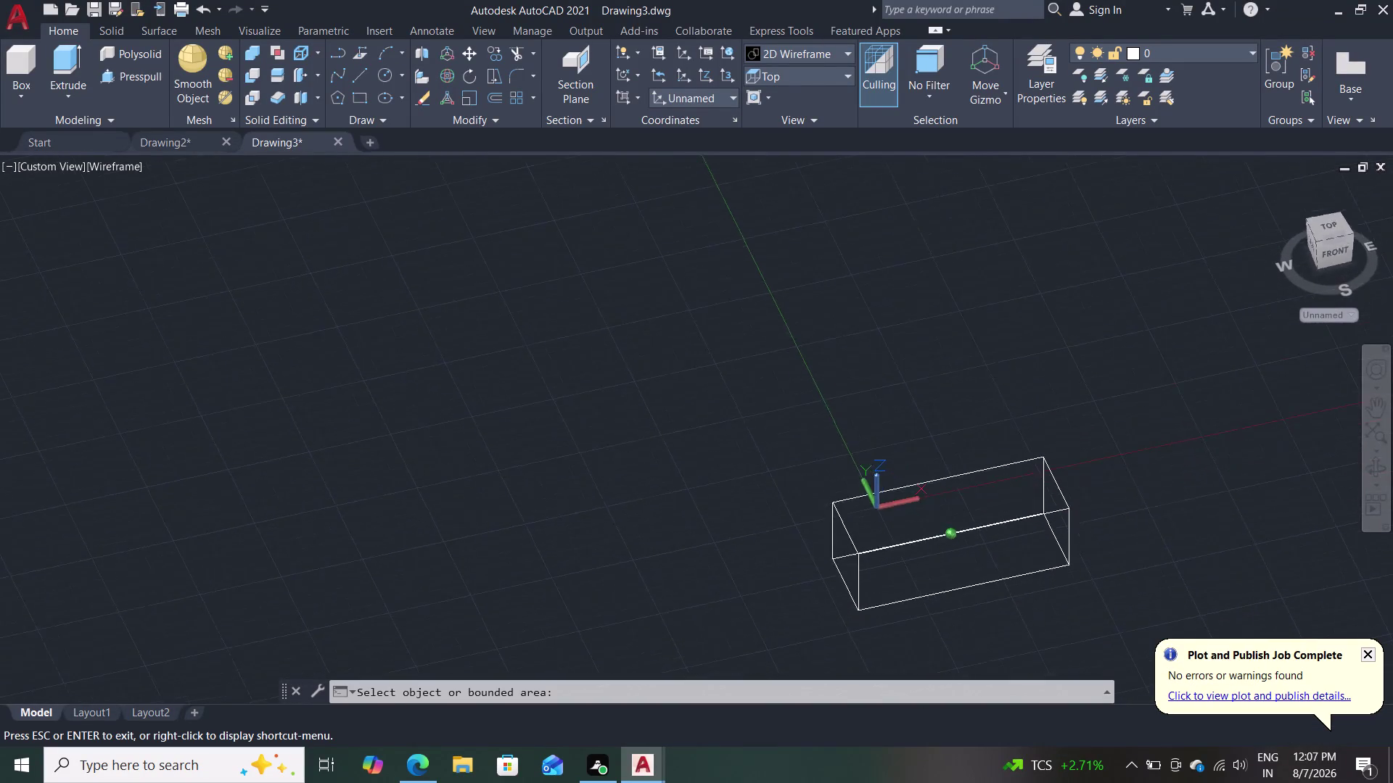
middle_drag(1083, 477, 1091, 557)
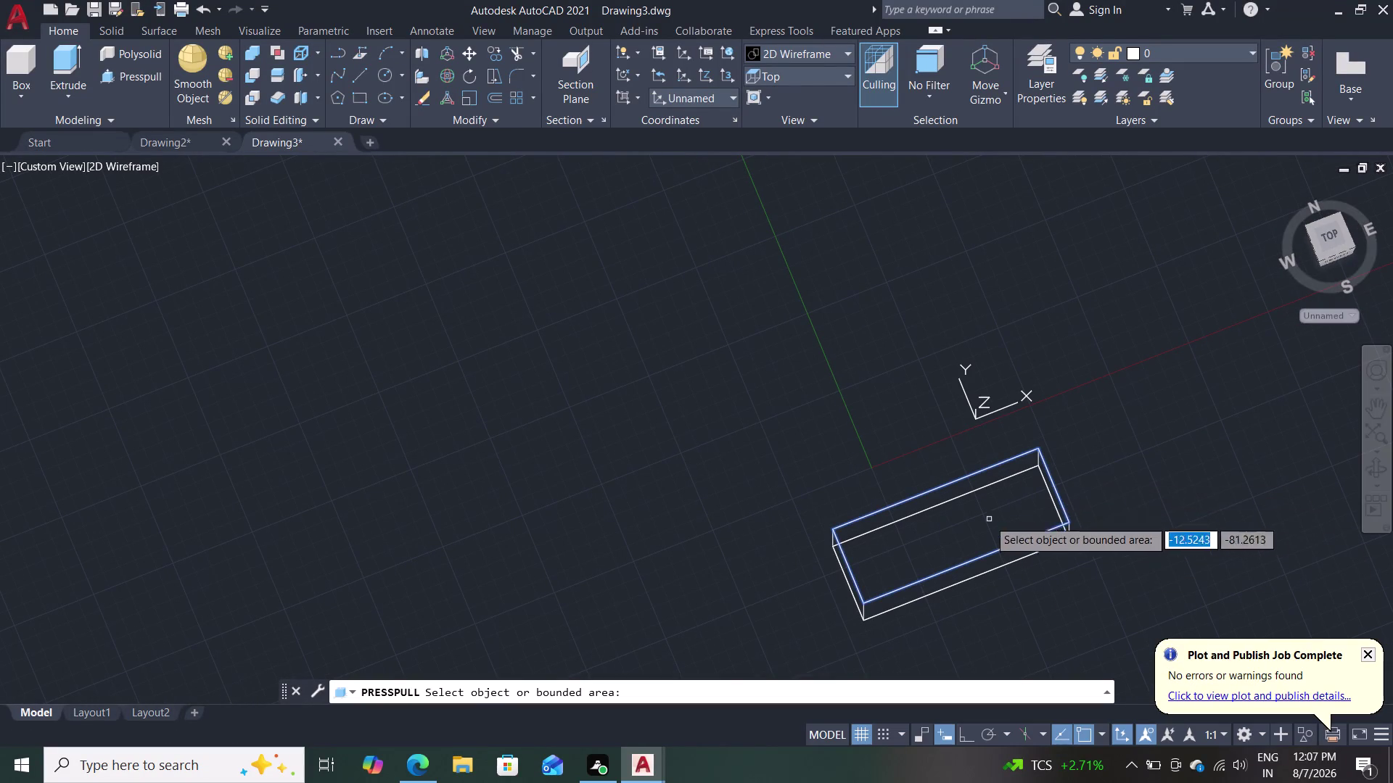
click(827, 73)
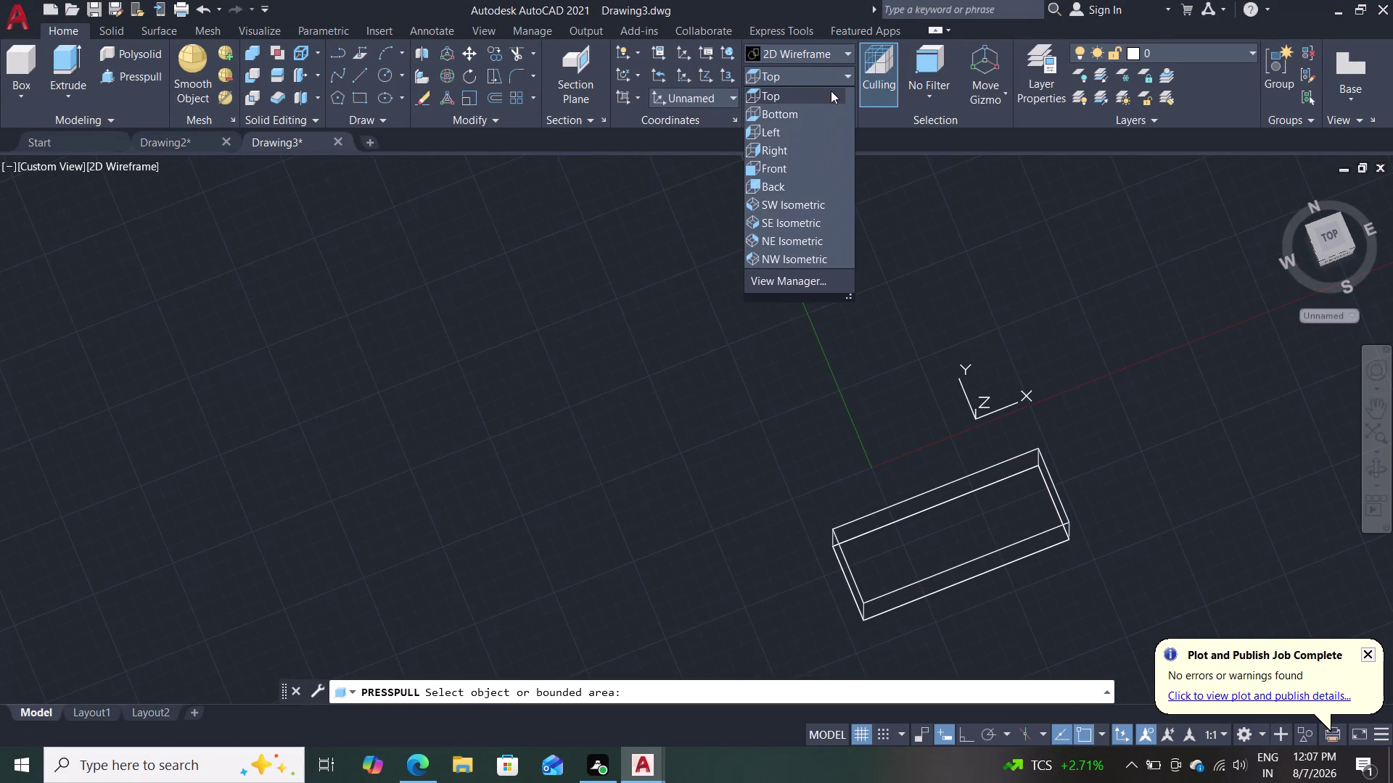
Switch to Top view and zoom extents so the block fills the screen.
click(794, 92)
scroll(up, 3)
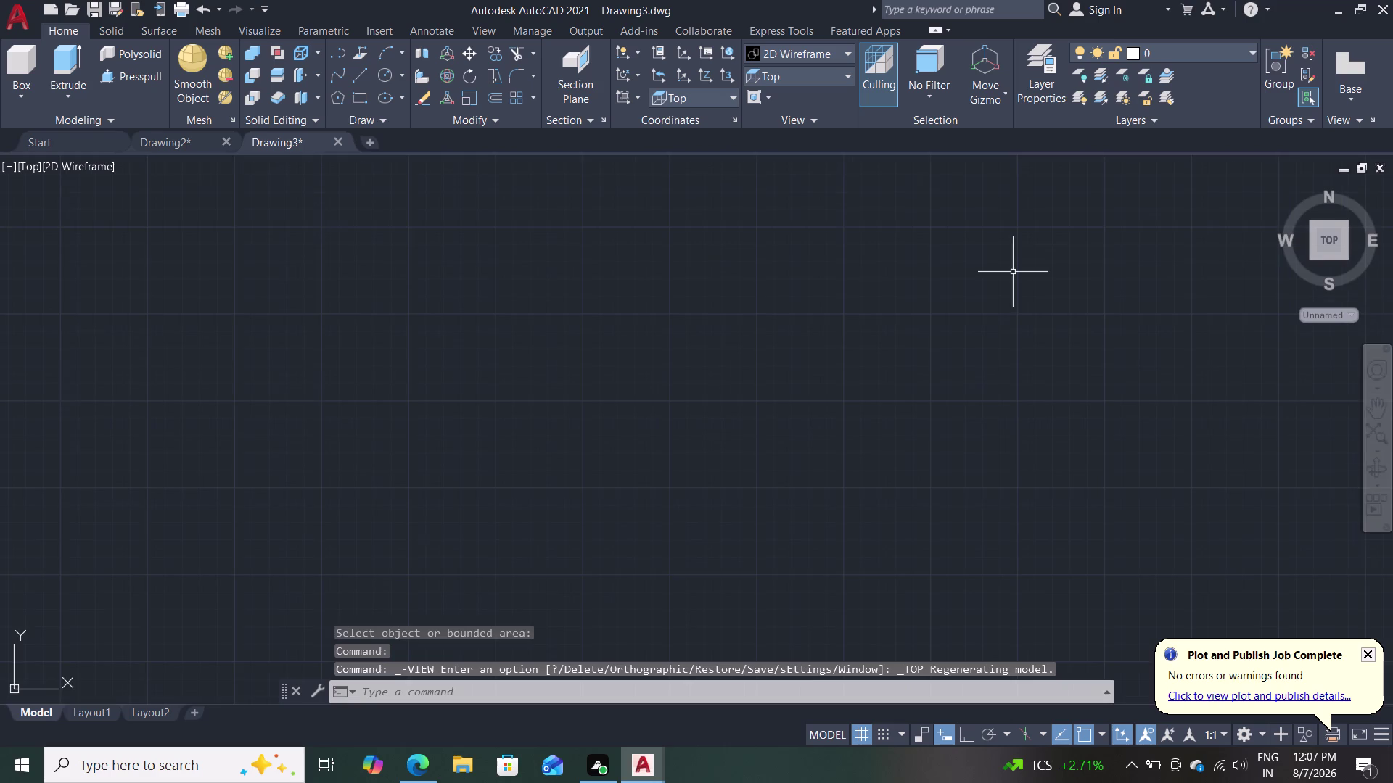
scroll(down, 3)
scroll(down, 3)
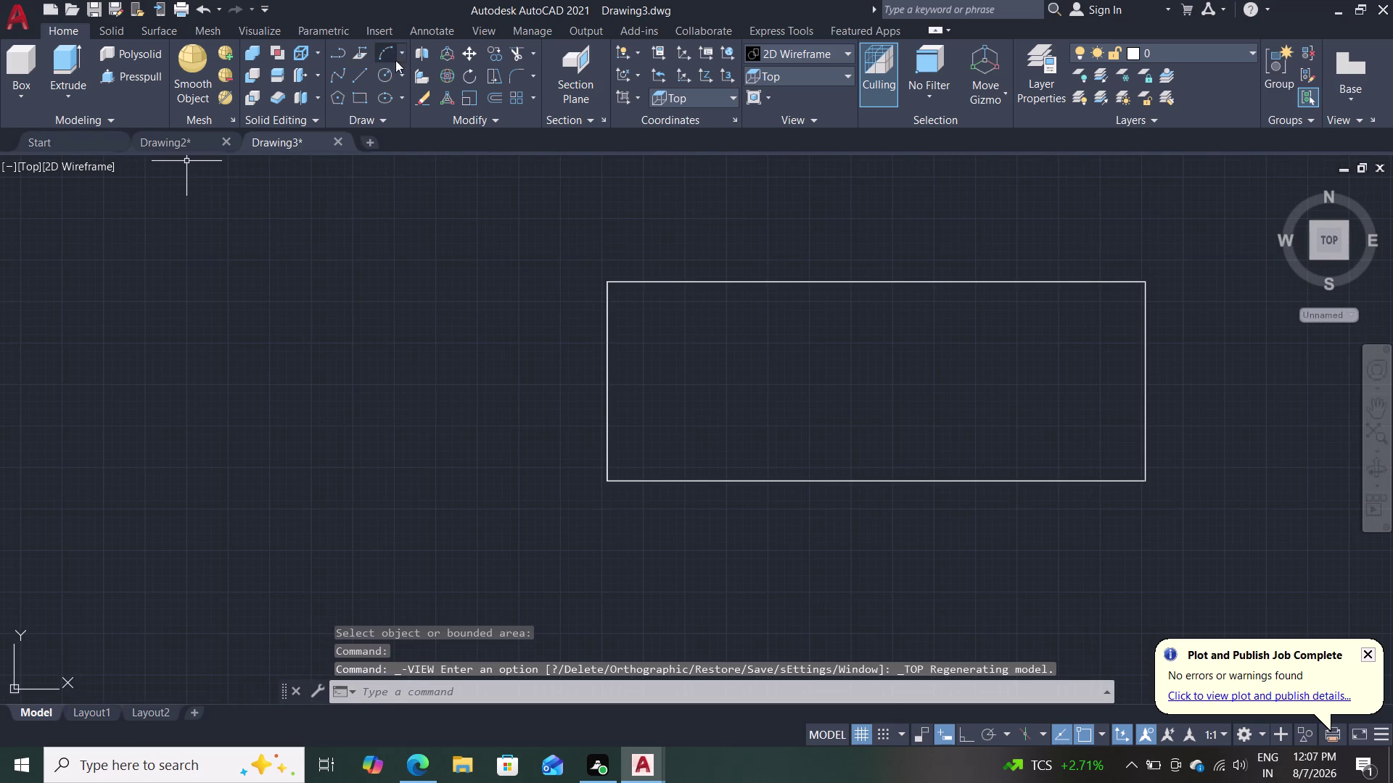
double_click(357, 78)
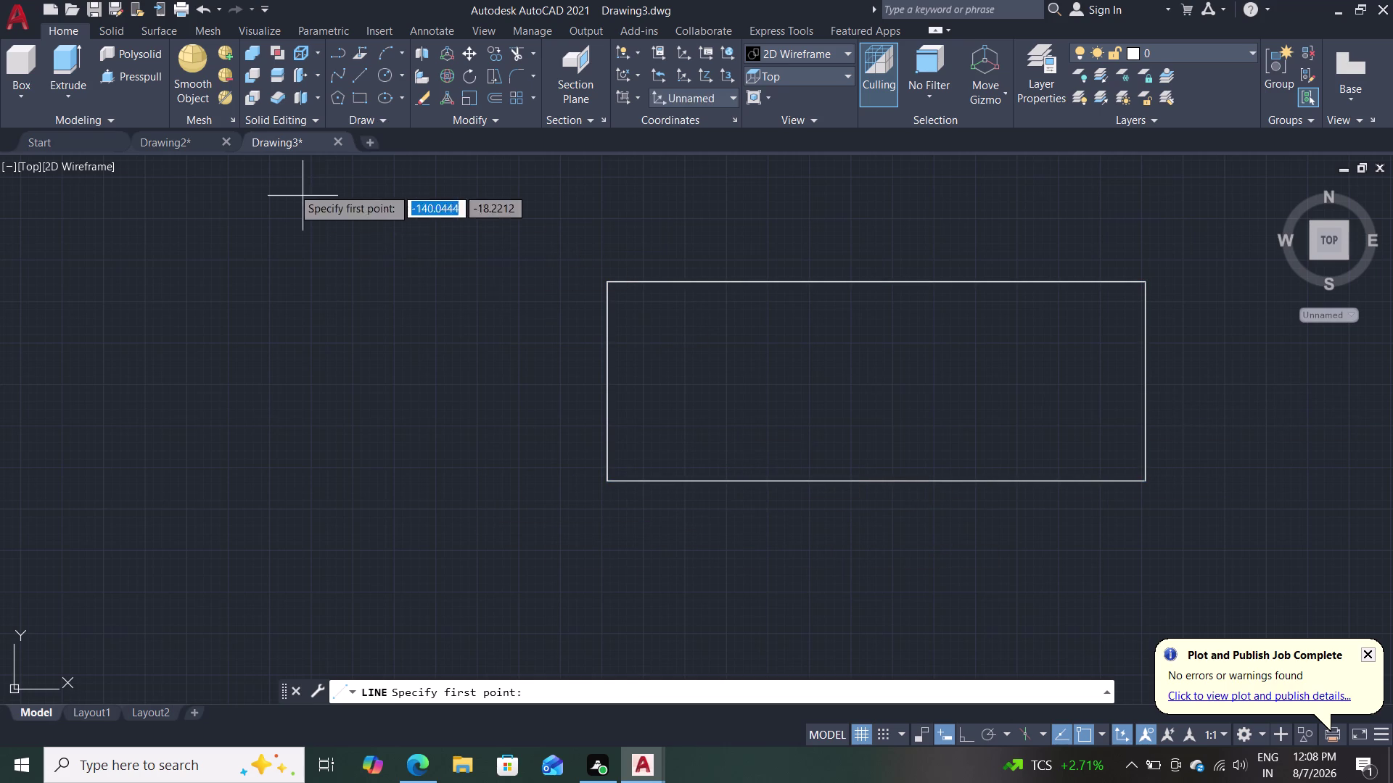
click(360, 78)
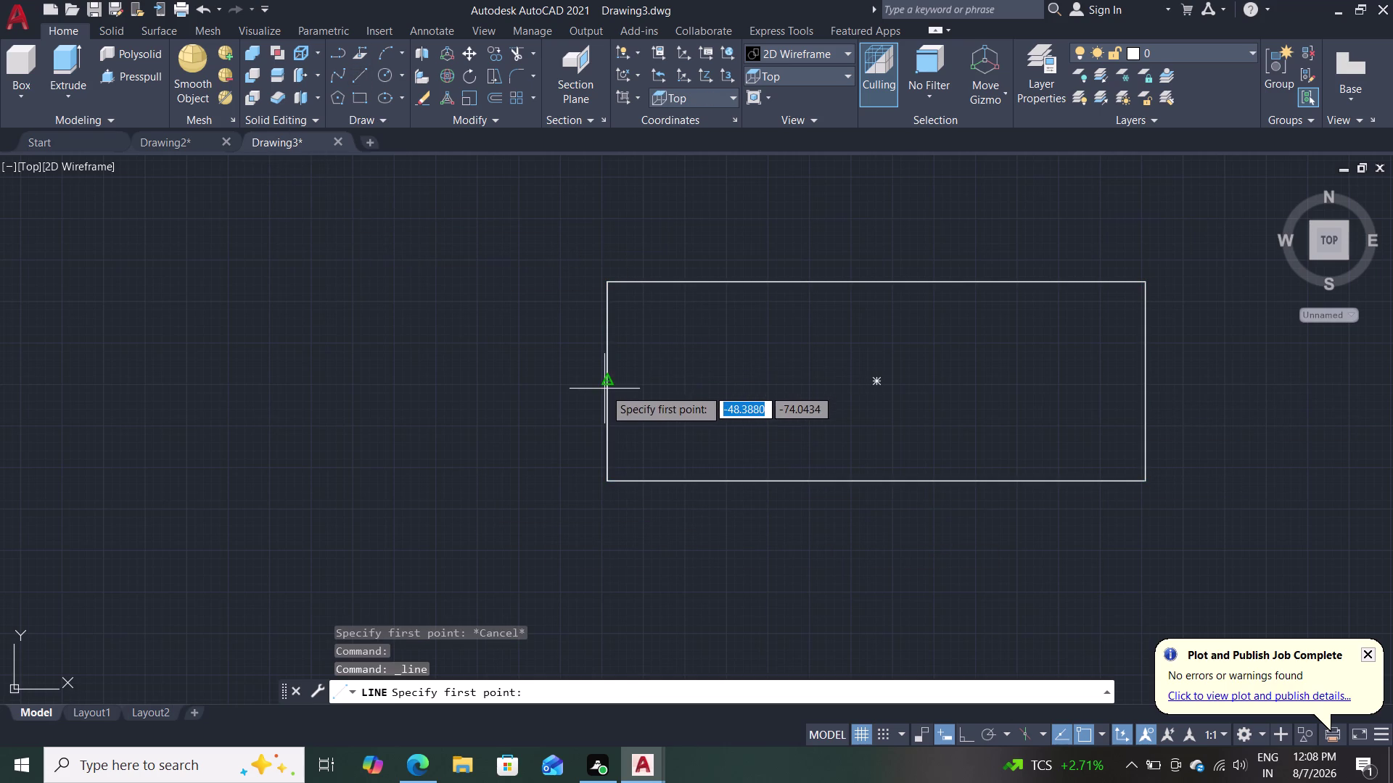
click(607, 382)
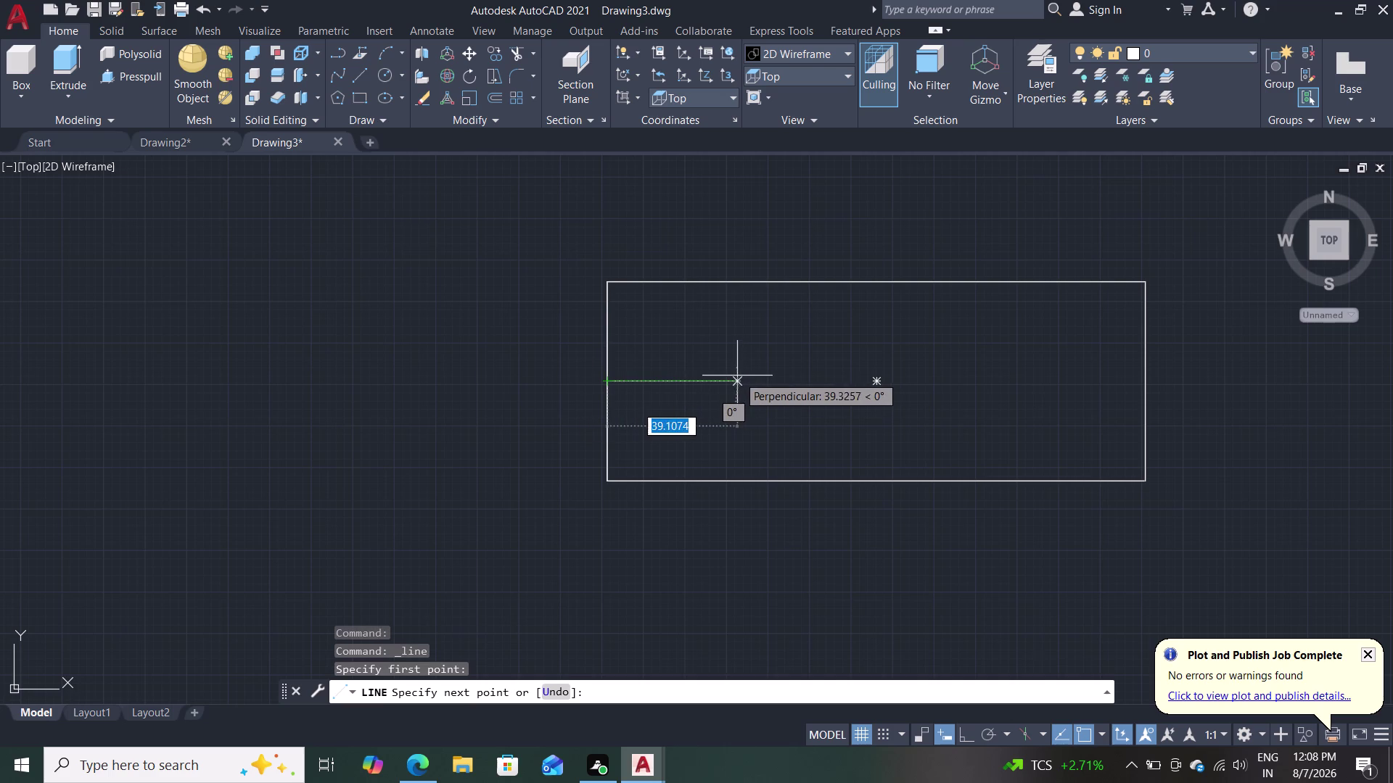
key(2)
key(8)
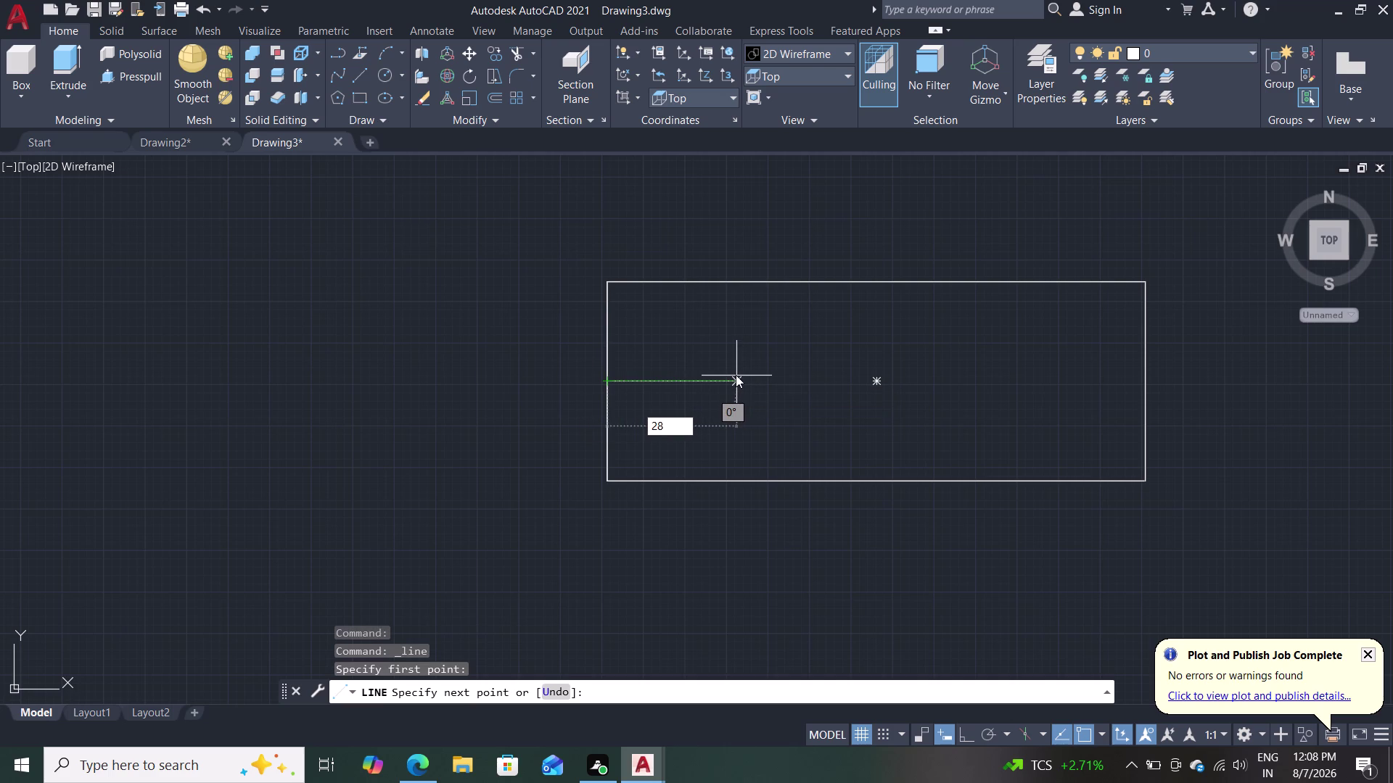
key(Return)
key(Return)
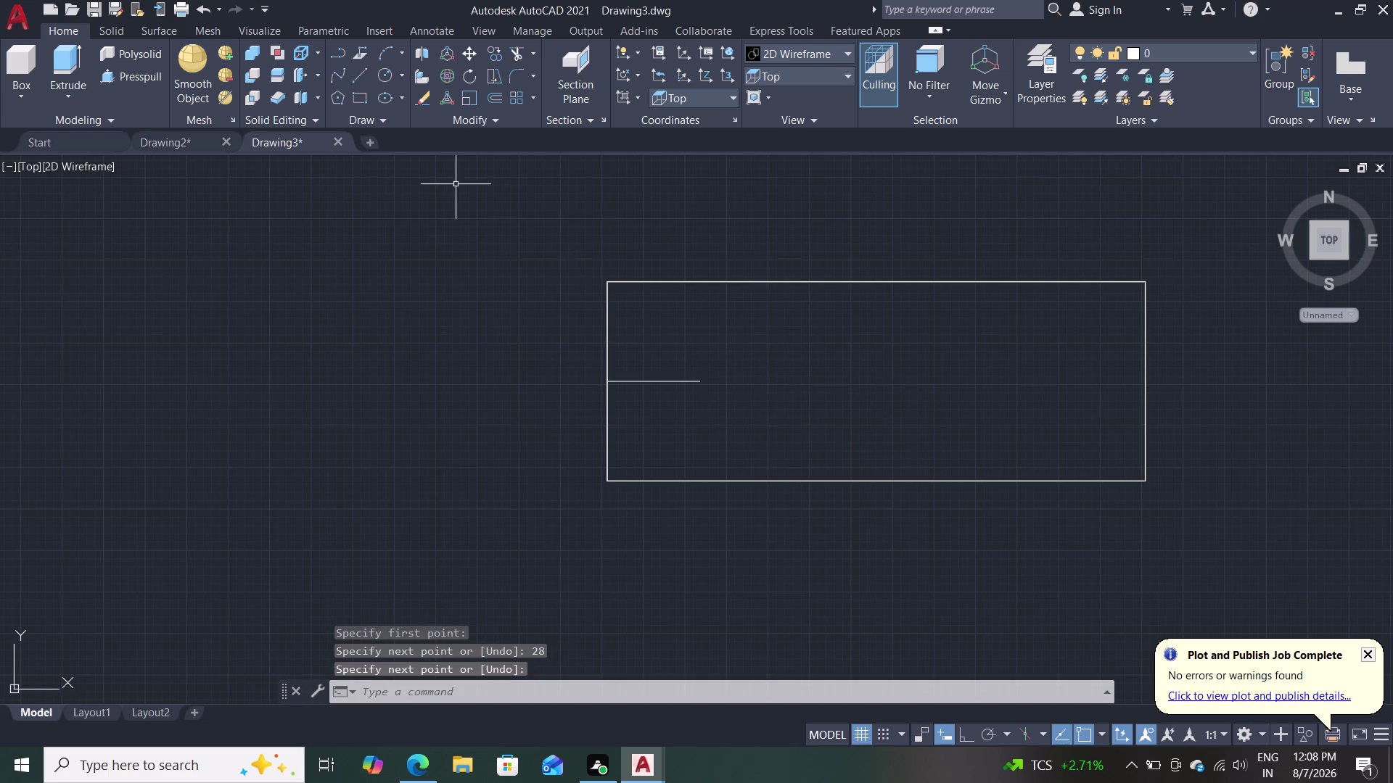
click(385, 67)
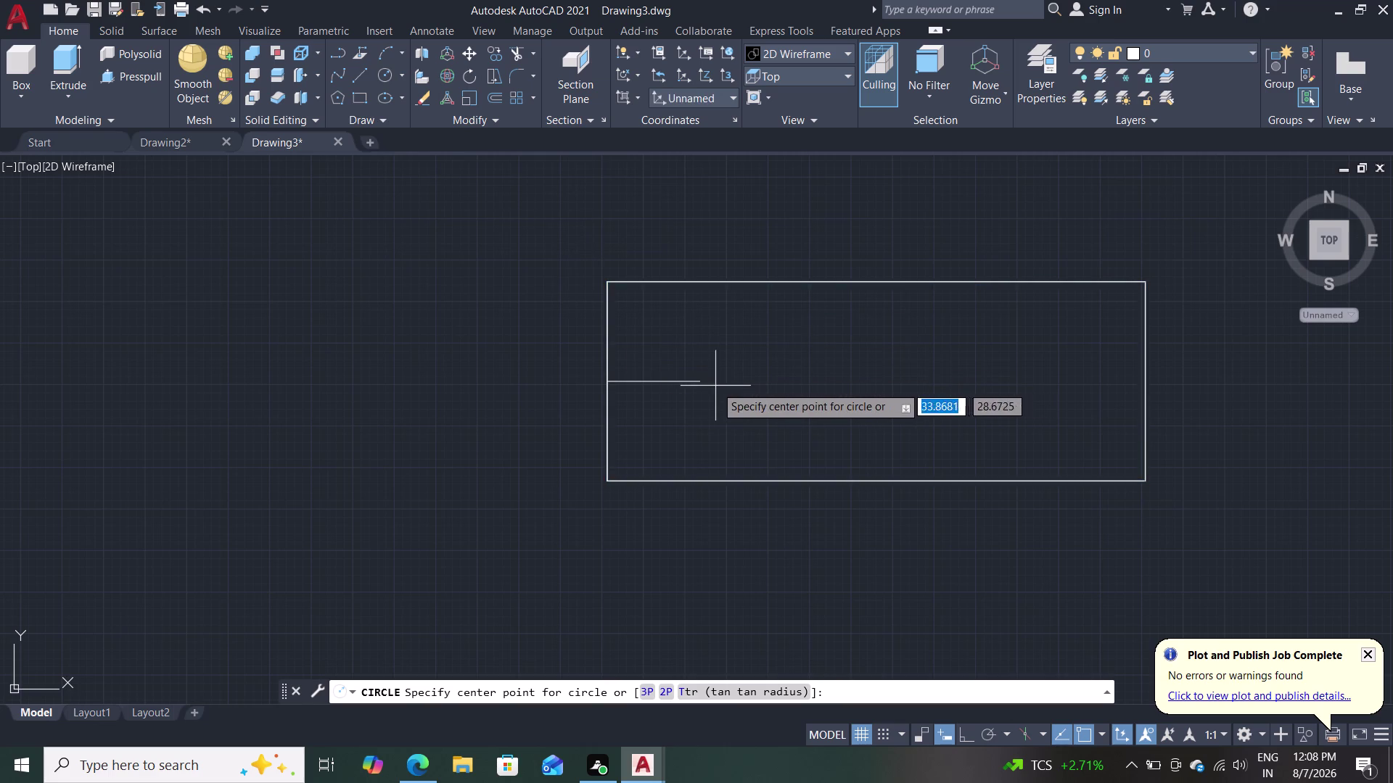
click(700, 379)
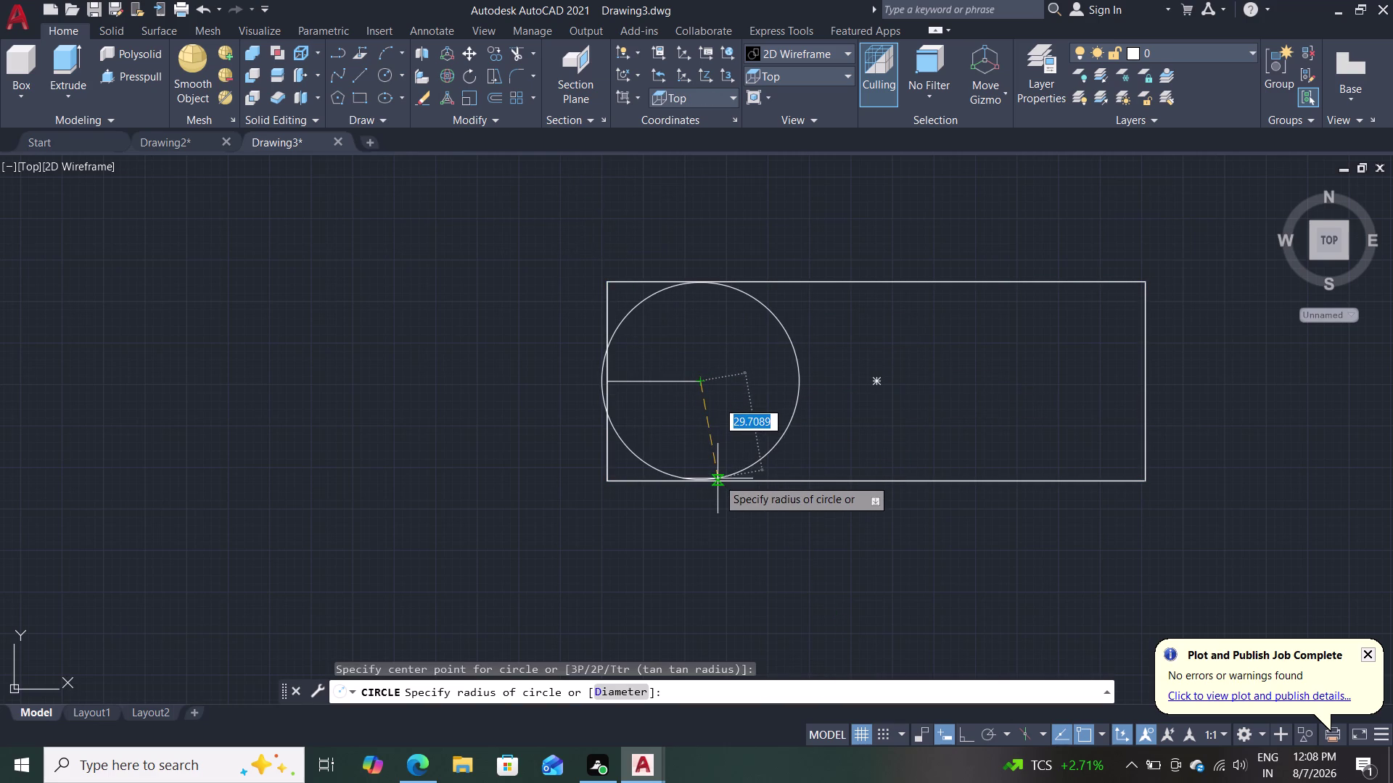
text(30)
key(Return)
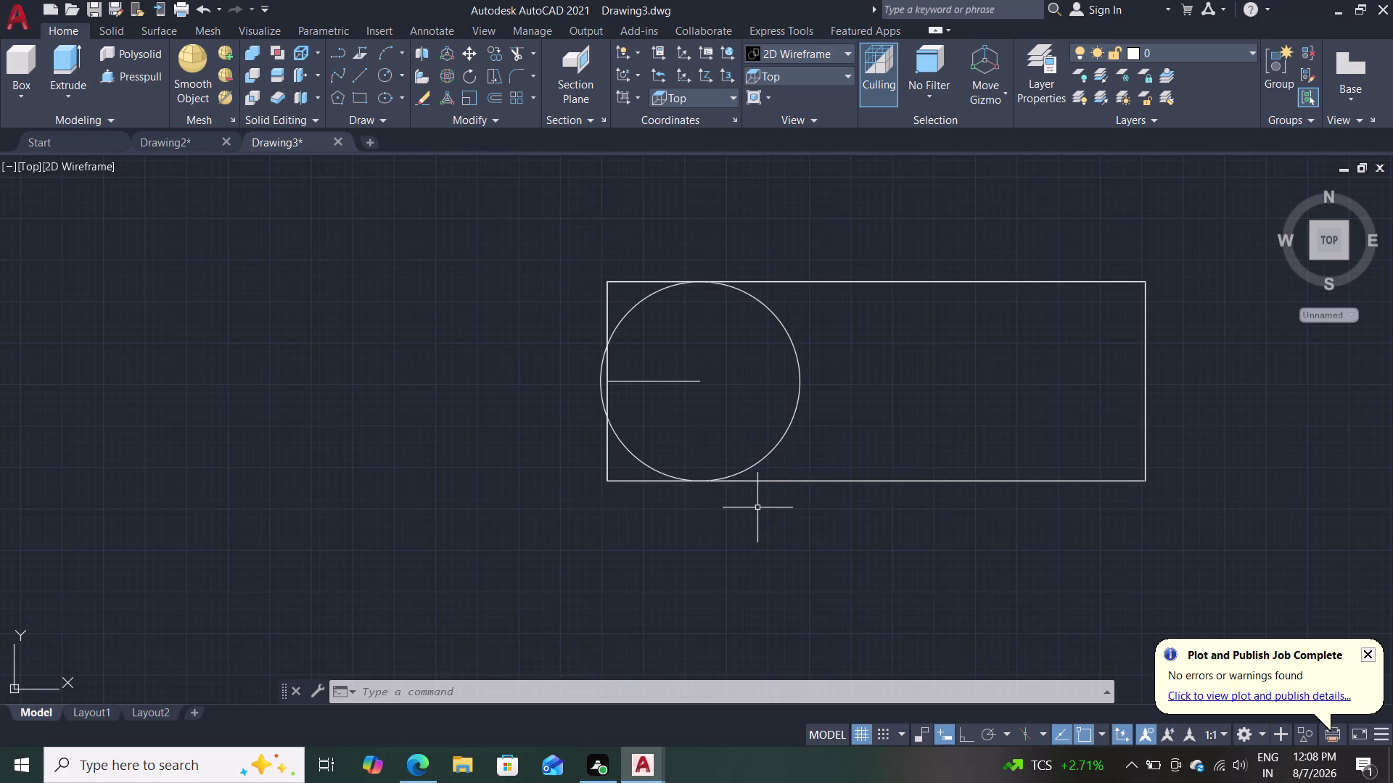
middle_drag(742, 563, 762, 460)
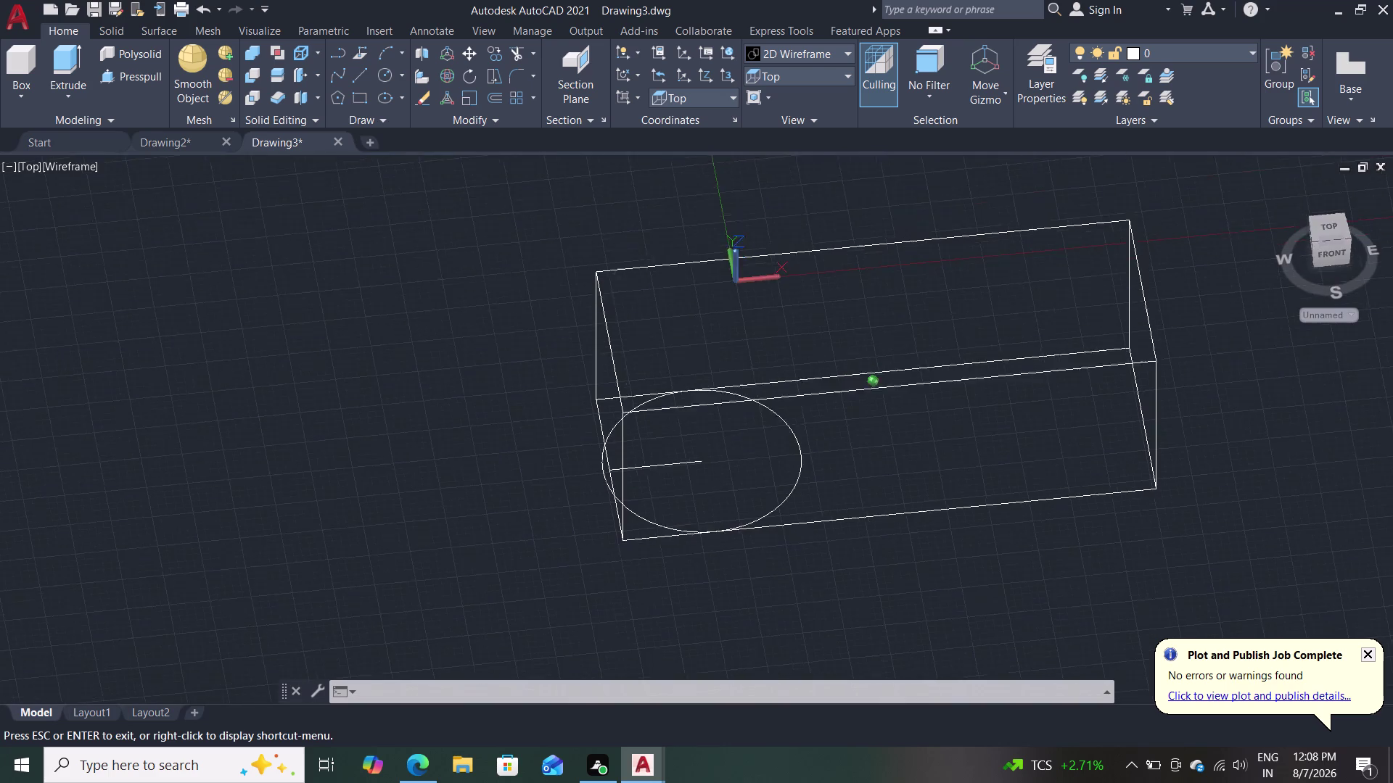
middle_drag(762, 460, 761, 518)
key(ctrl+z)
key(ctrl+z)
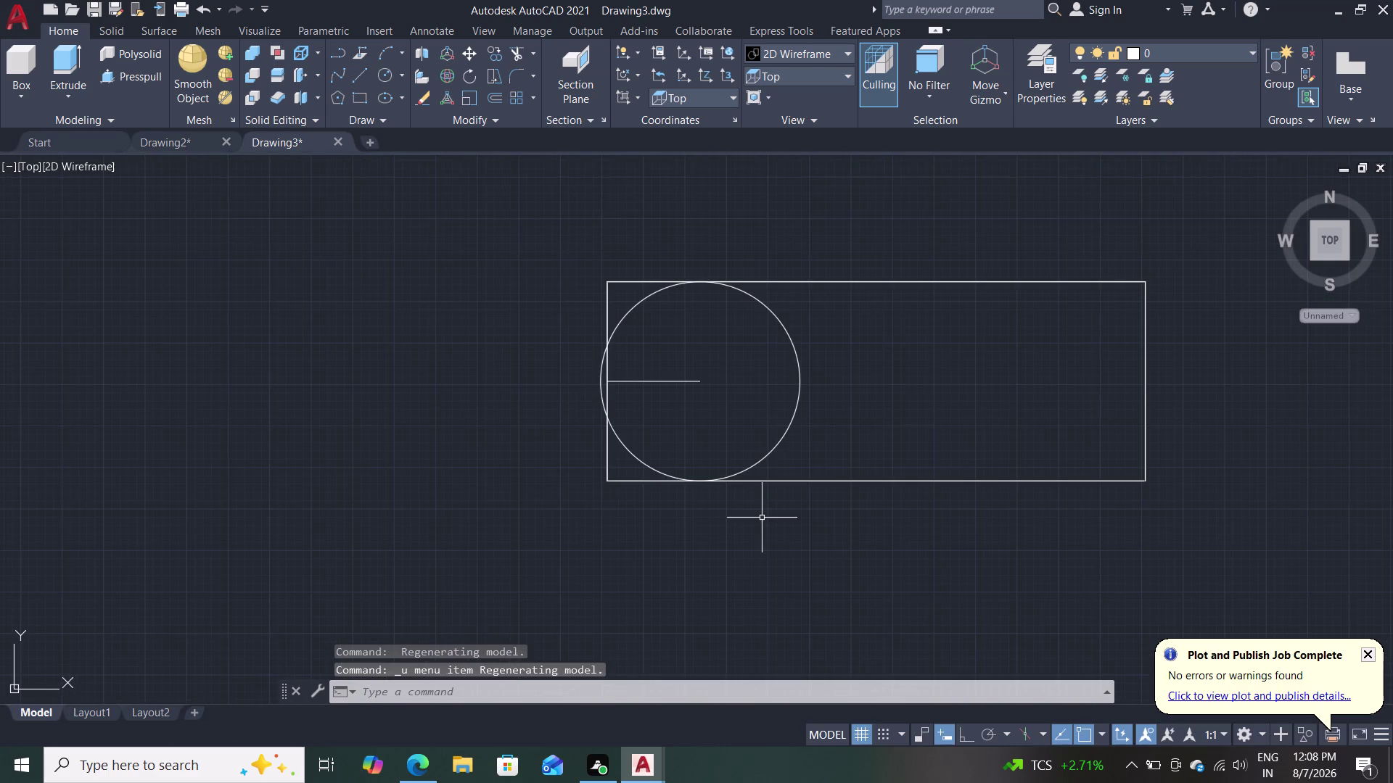
key(ctrl+z)
key(ctrl+z)
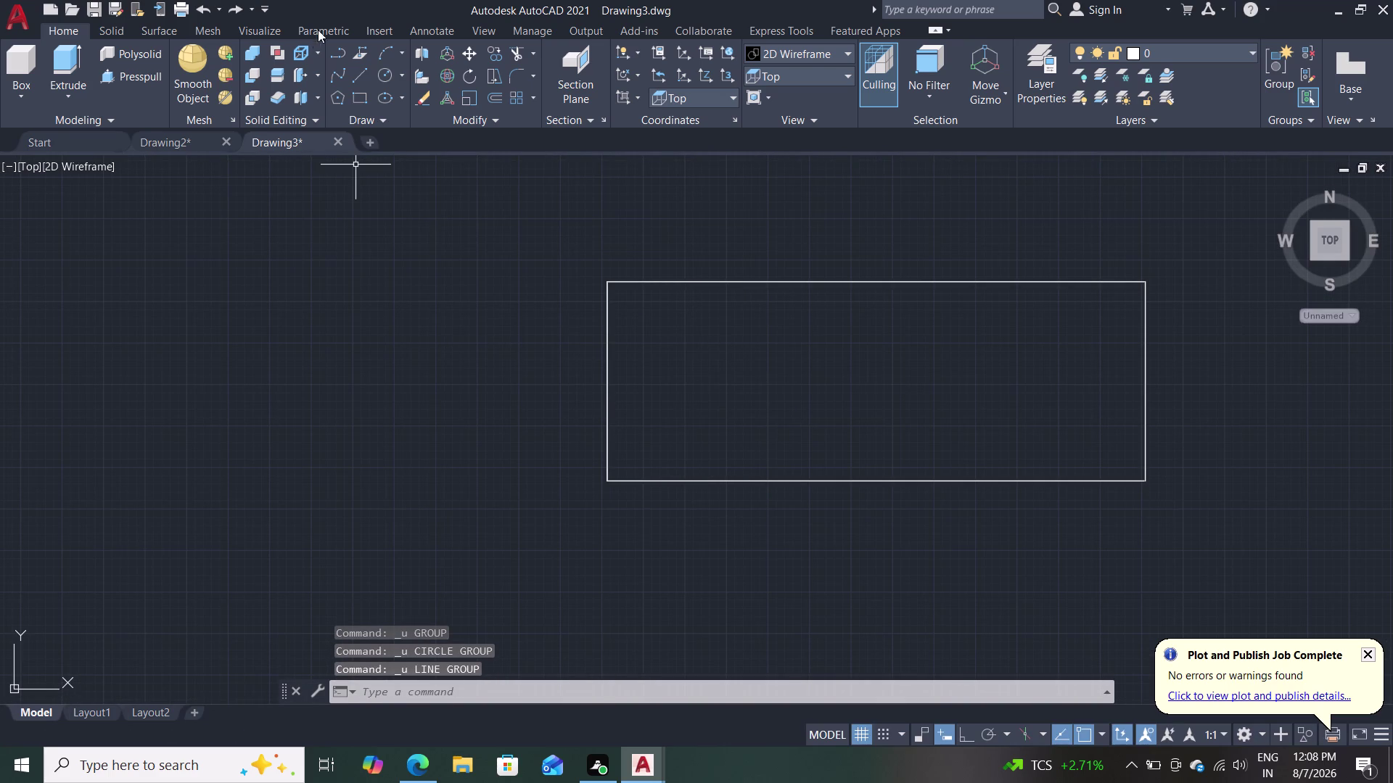
double_click(367, 78)
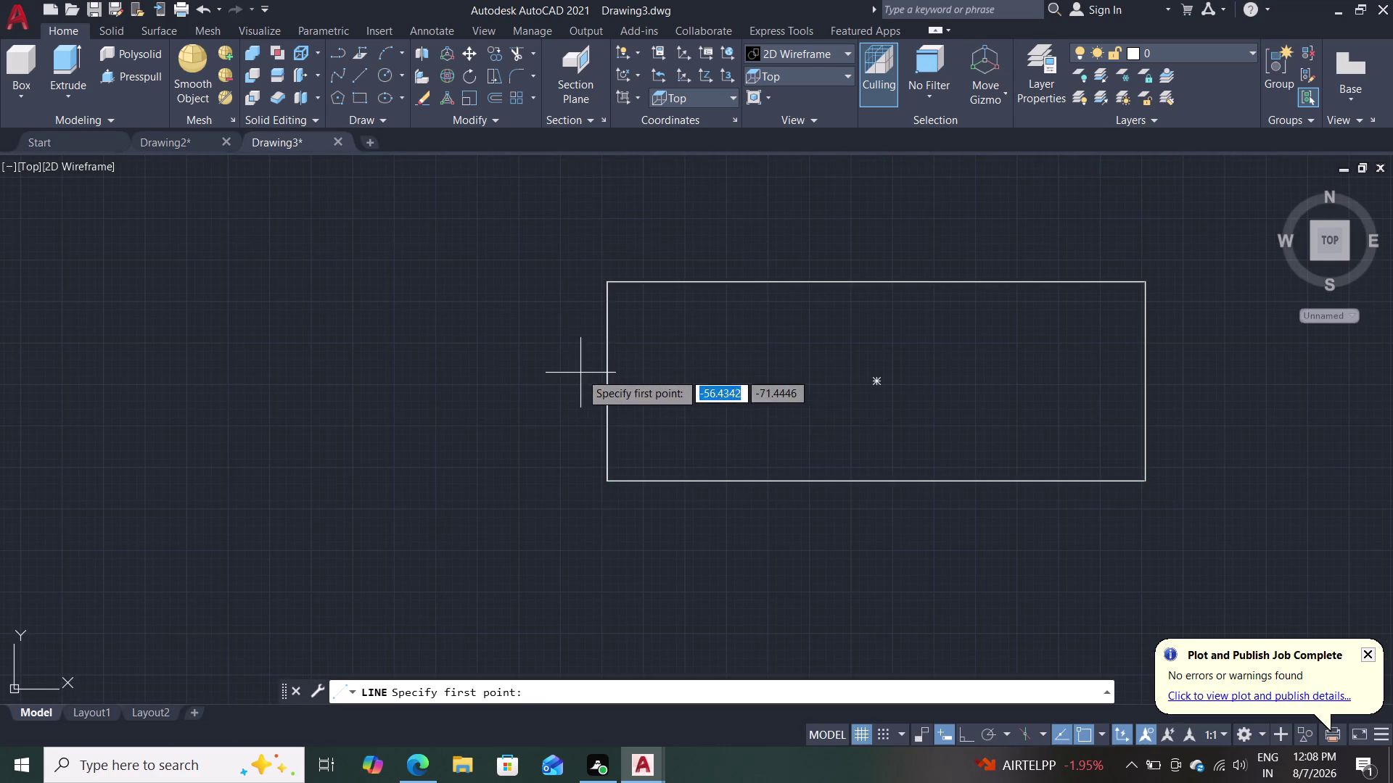
click(605, 379)
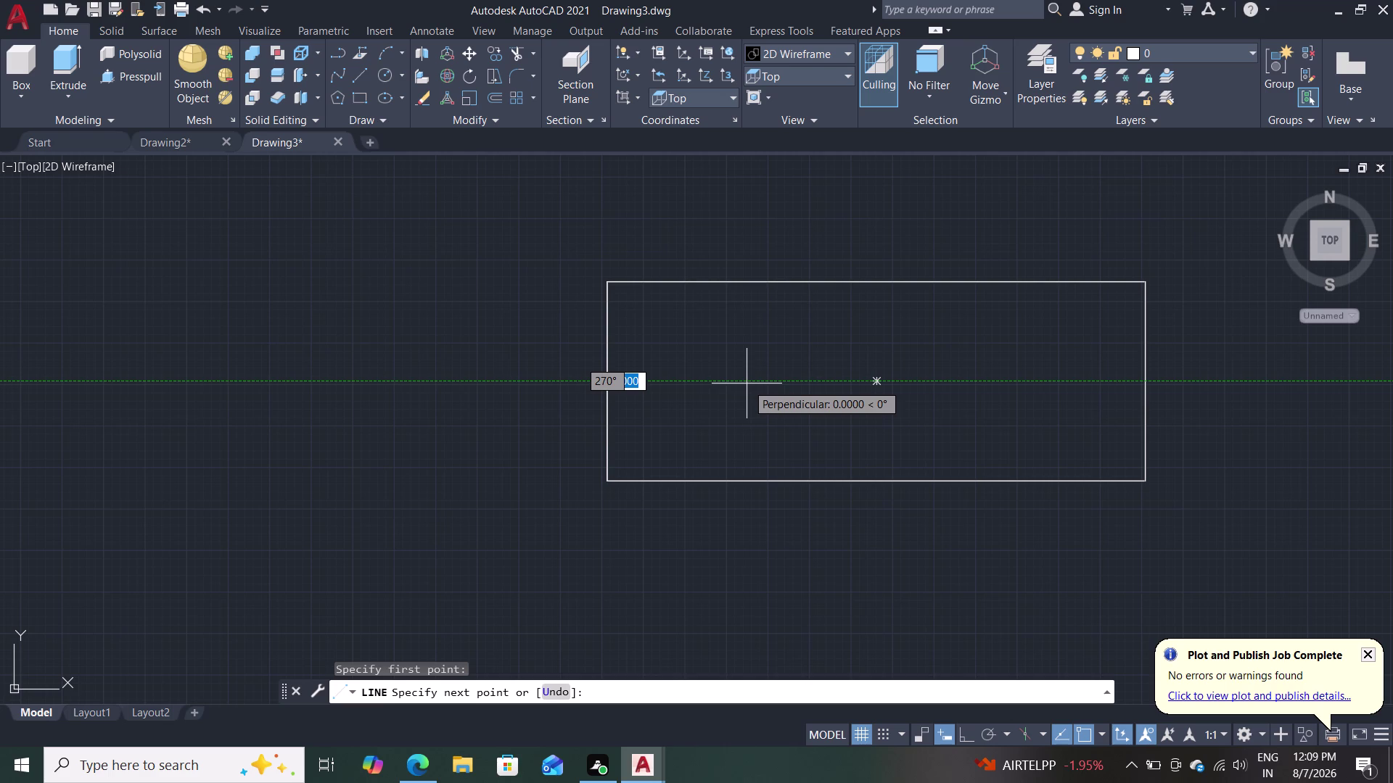
text(28)
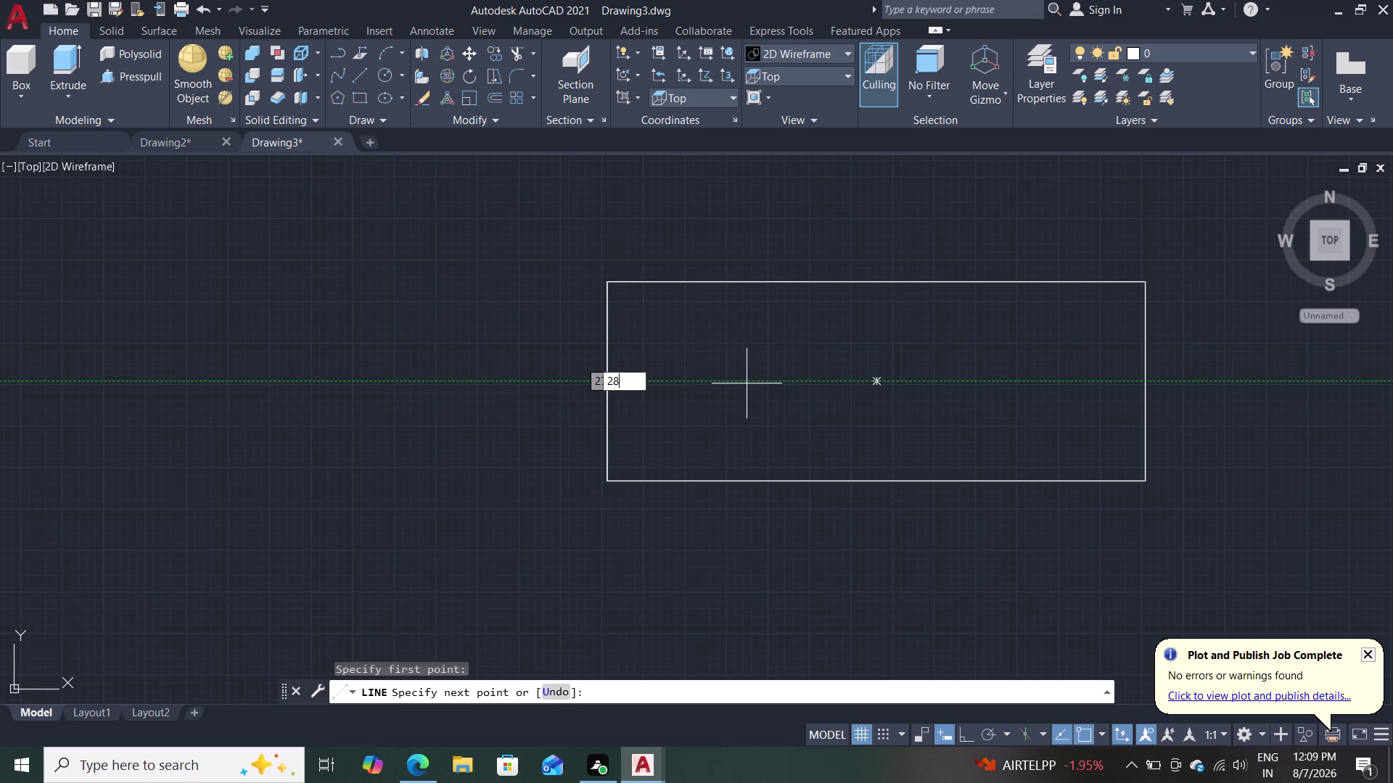
key(Return)
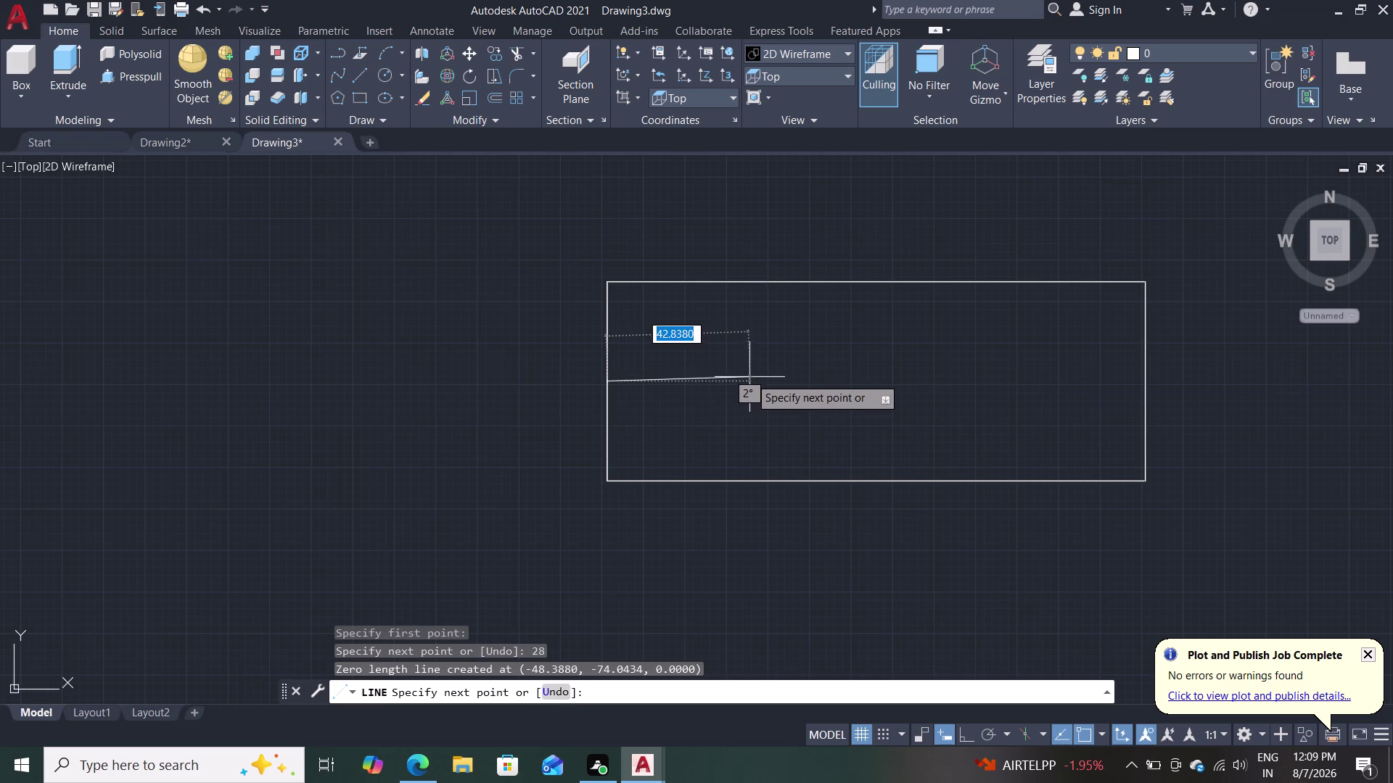
key(Escape)
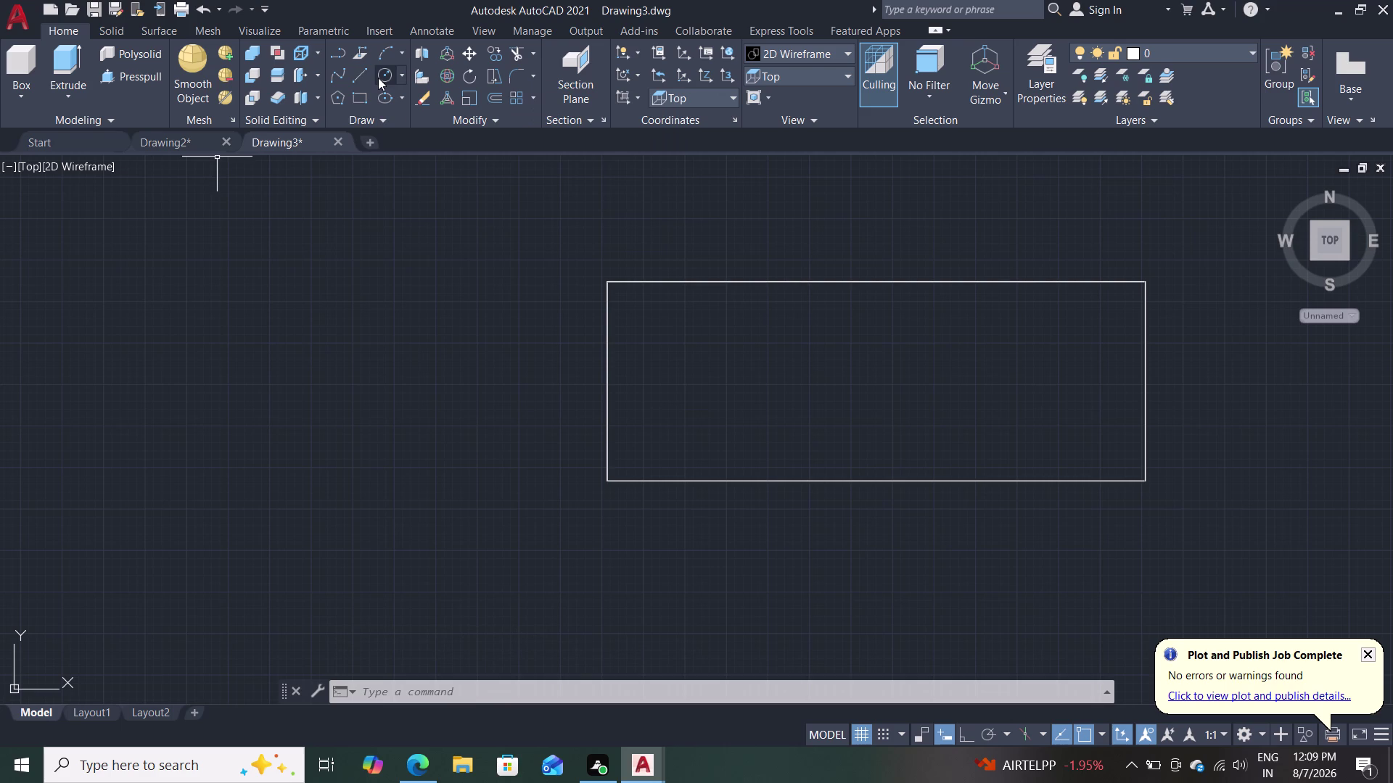
click(401, 55)
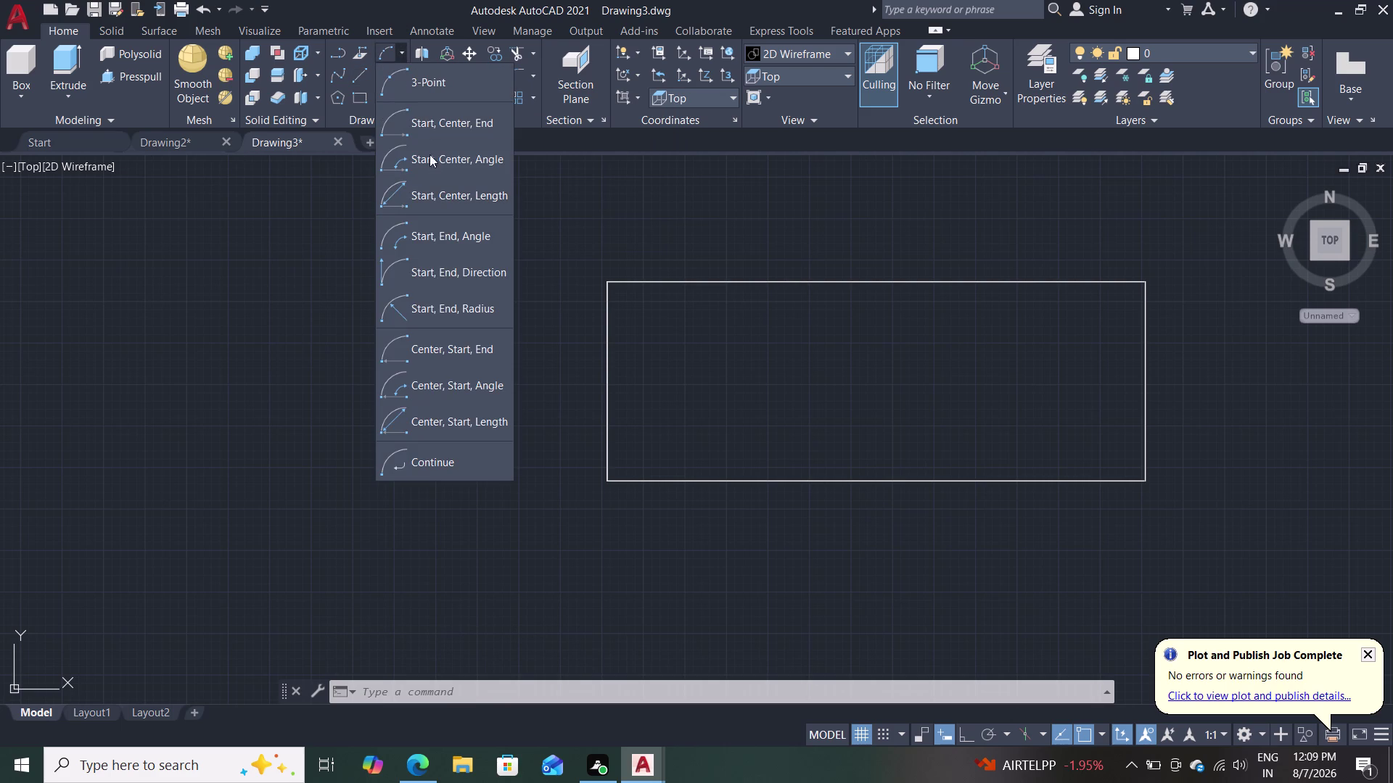
Try an arc method with points on the right edge, then cancel it.
click(459, 309)
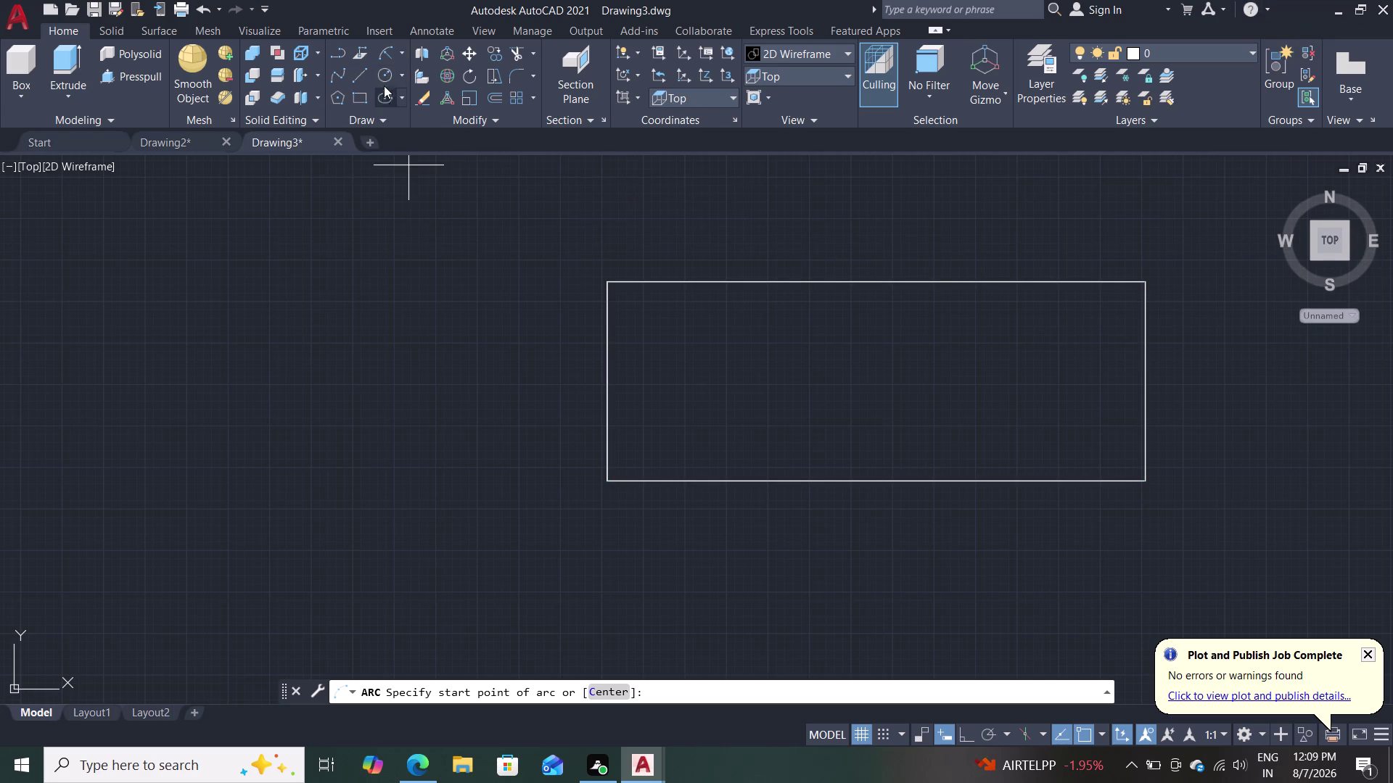
click(398, 54)
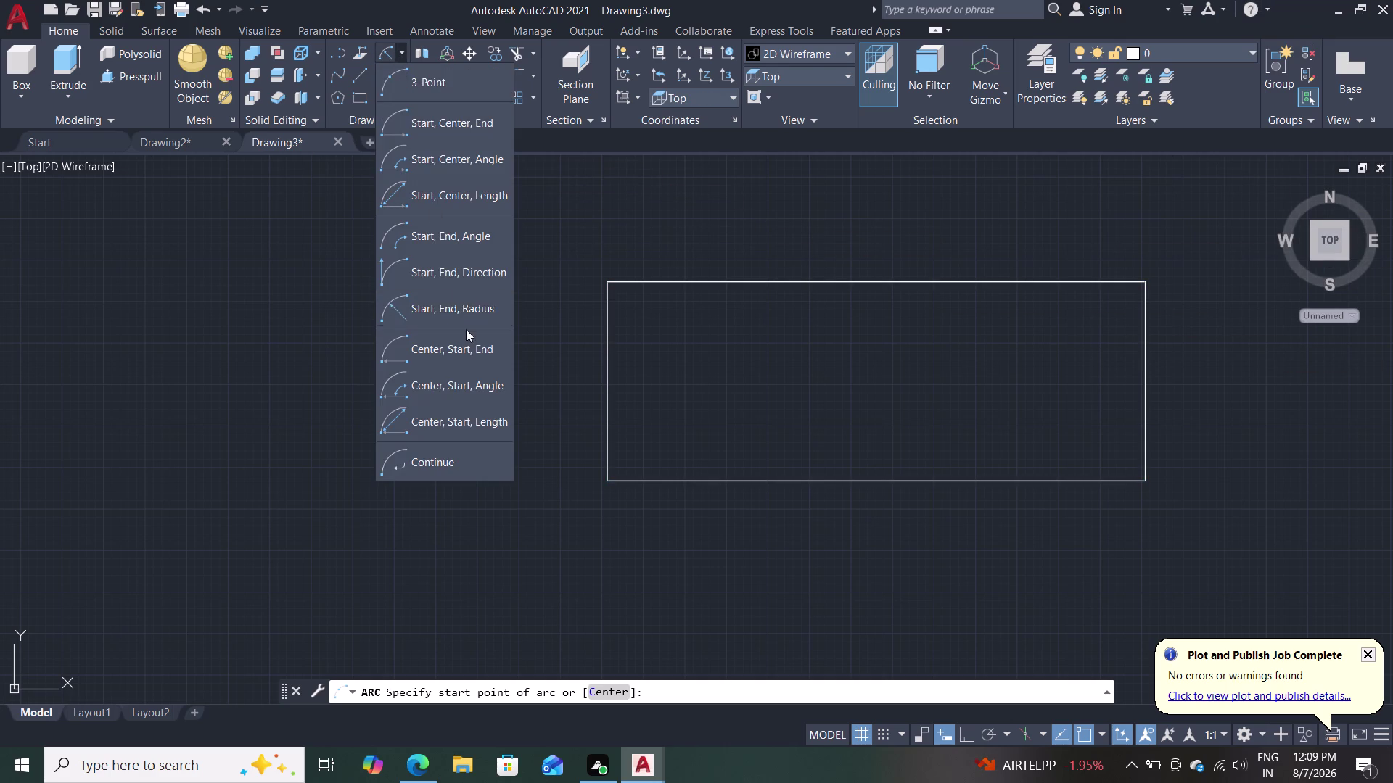
click(460, 315)
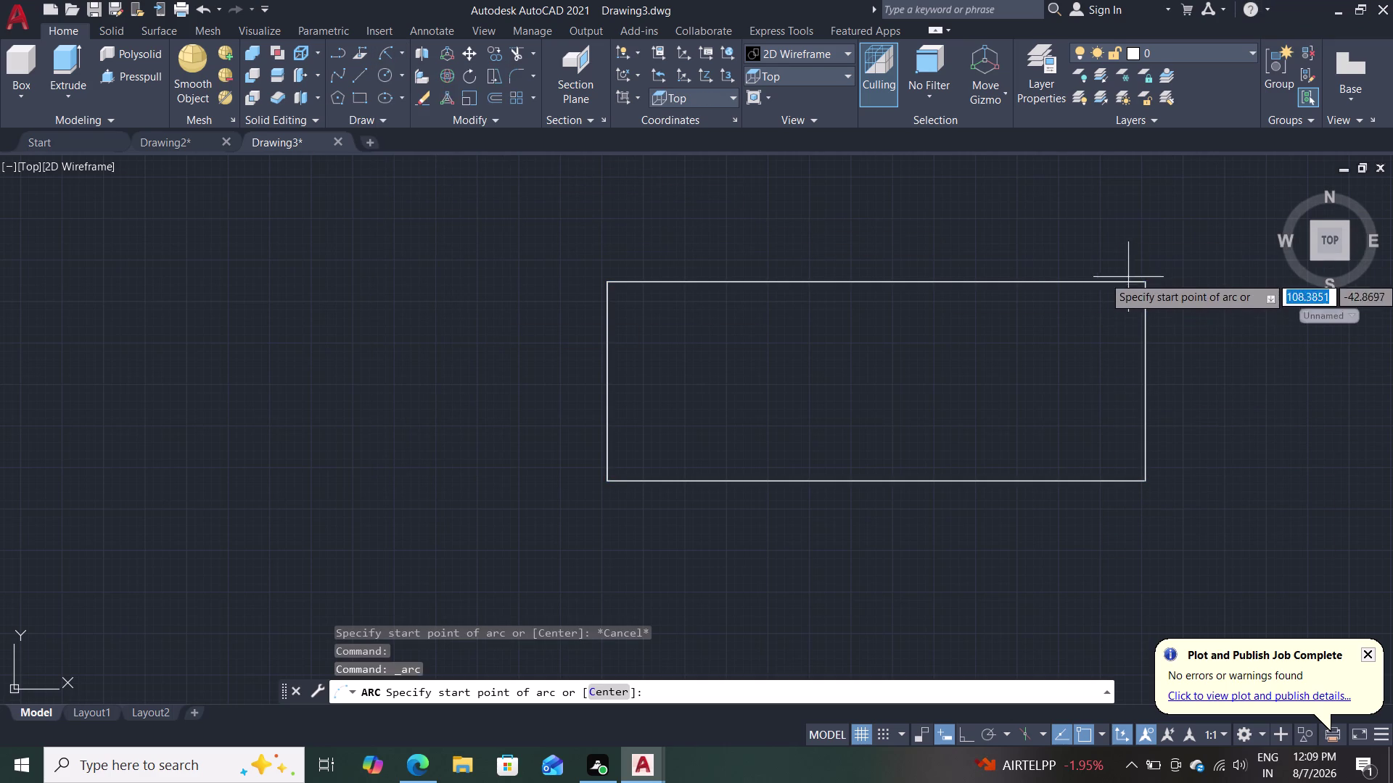
click(1150, 285)
click(1141, 481)
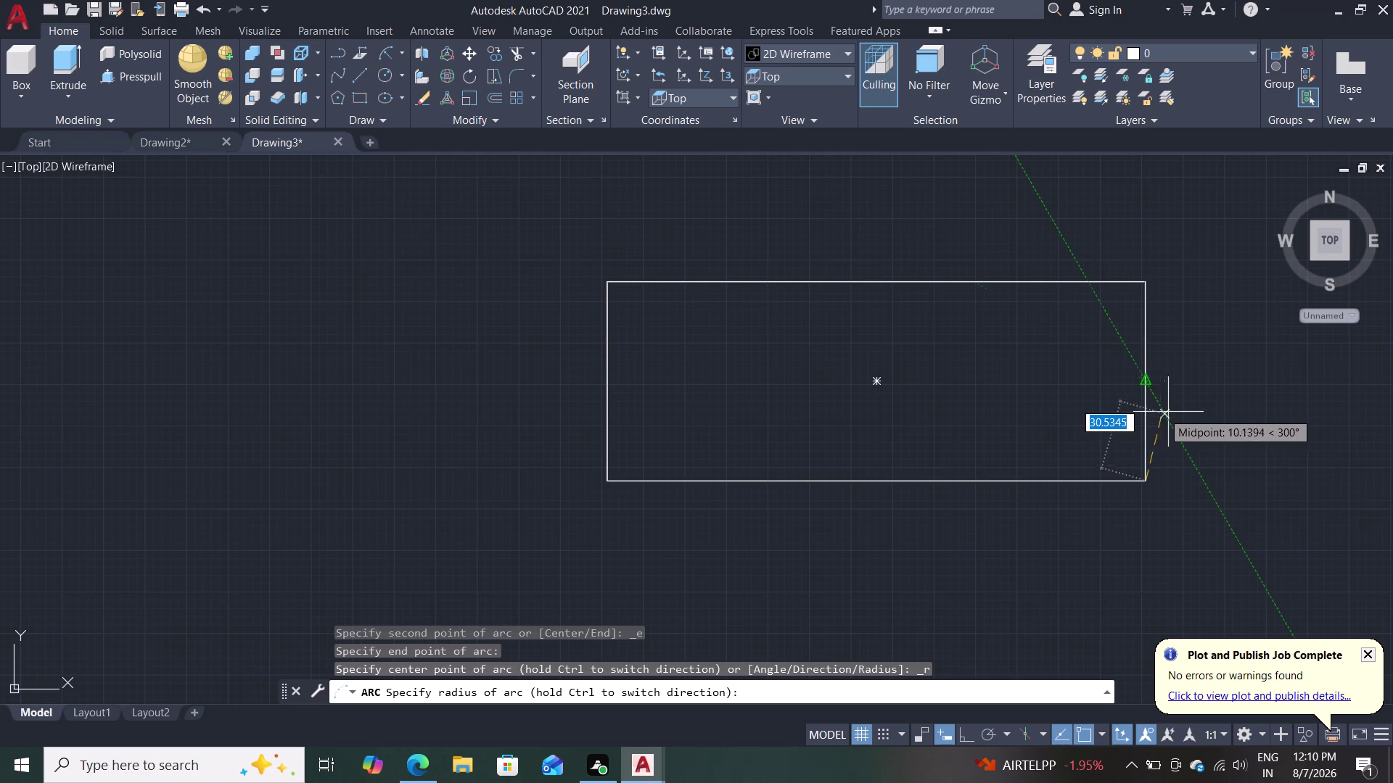
key(Escape)
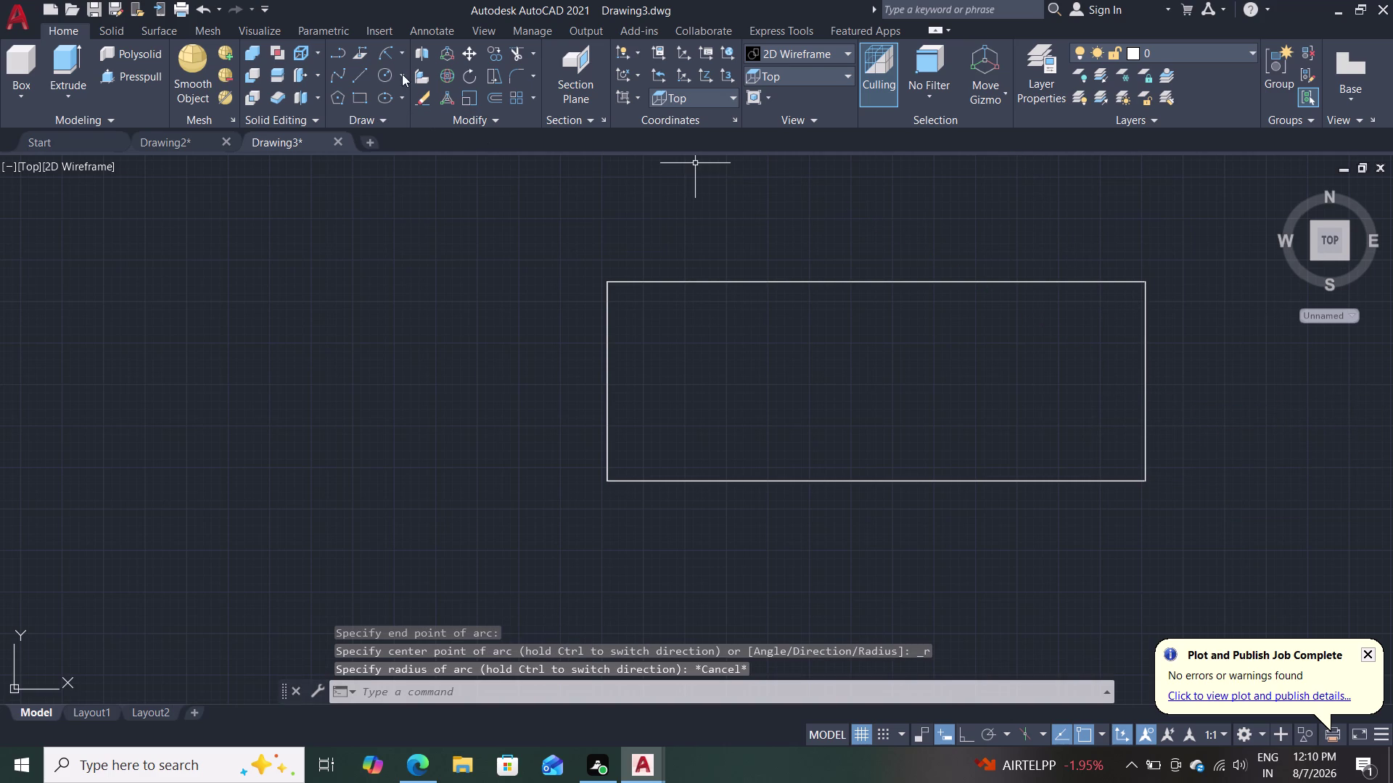
Draw a radius-30 arc from the bottom-right to the top-right corner.
click(385, 47)
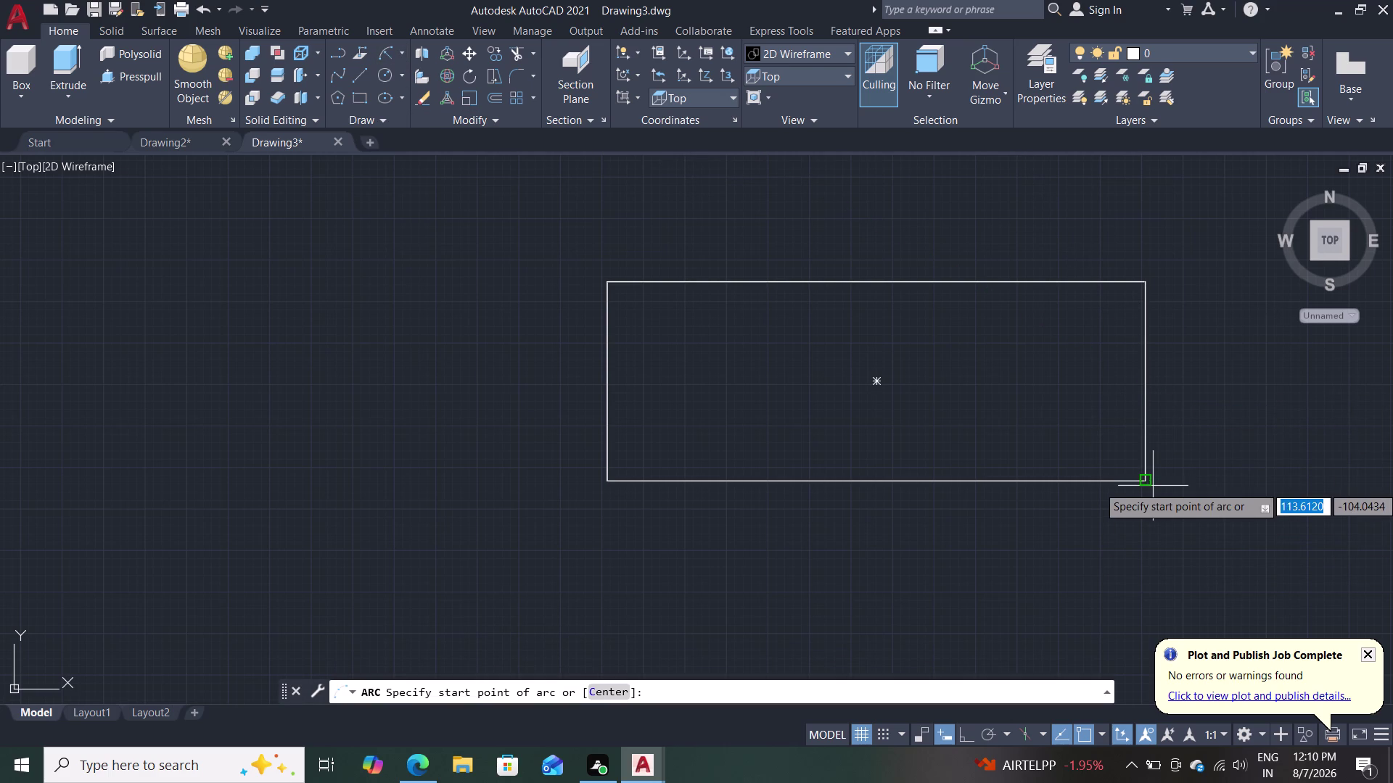
click(1146, 481)
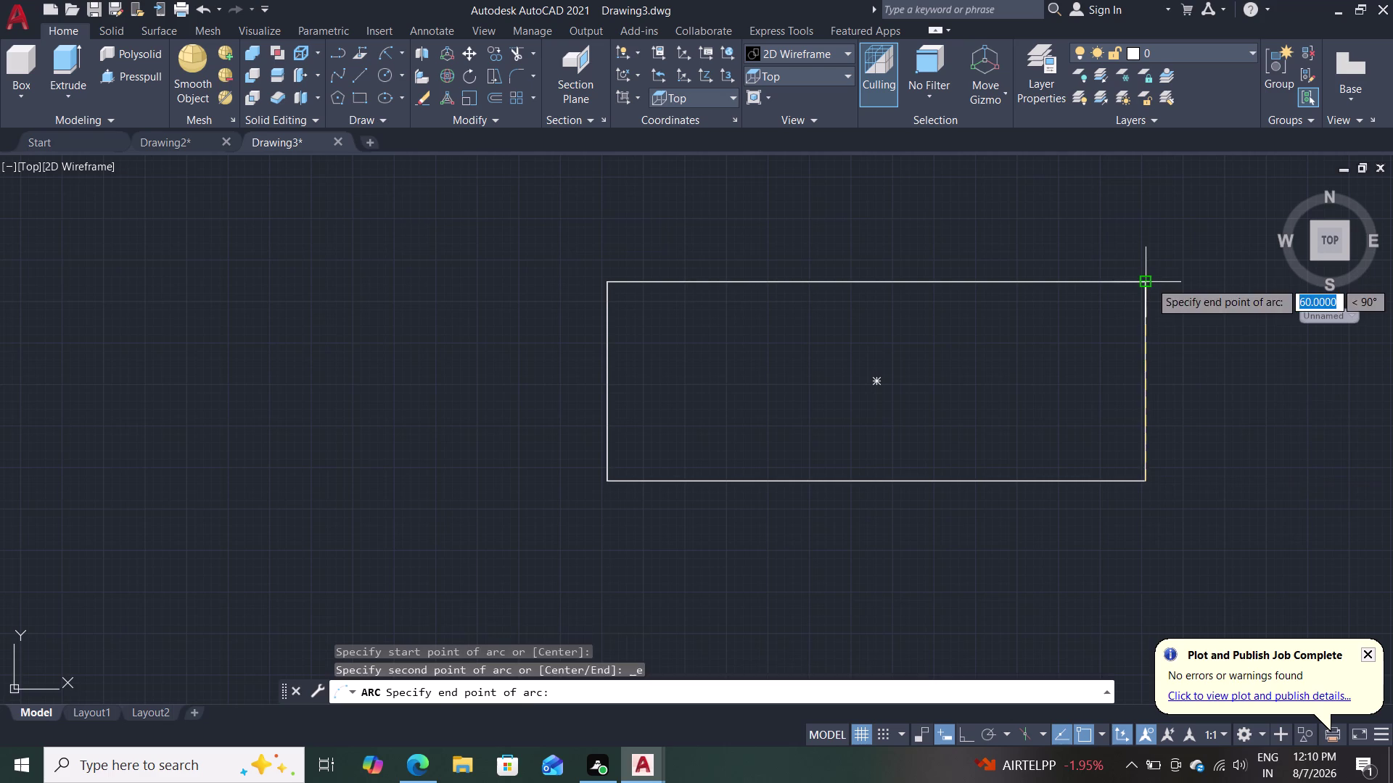
click(1149, 281)
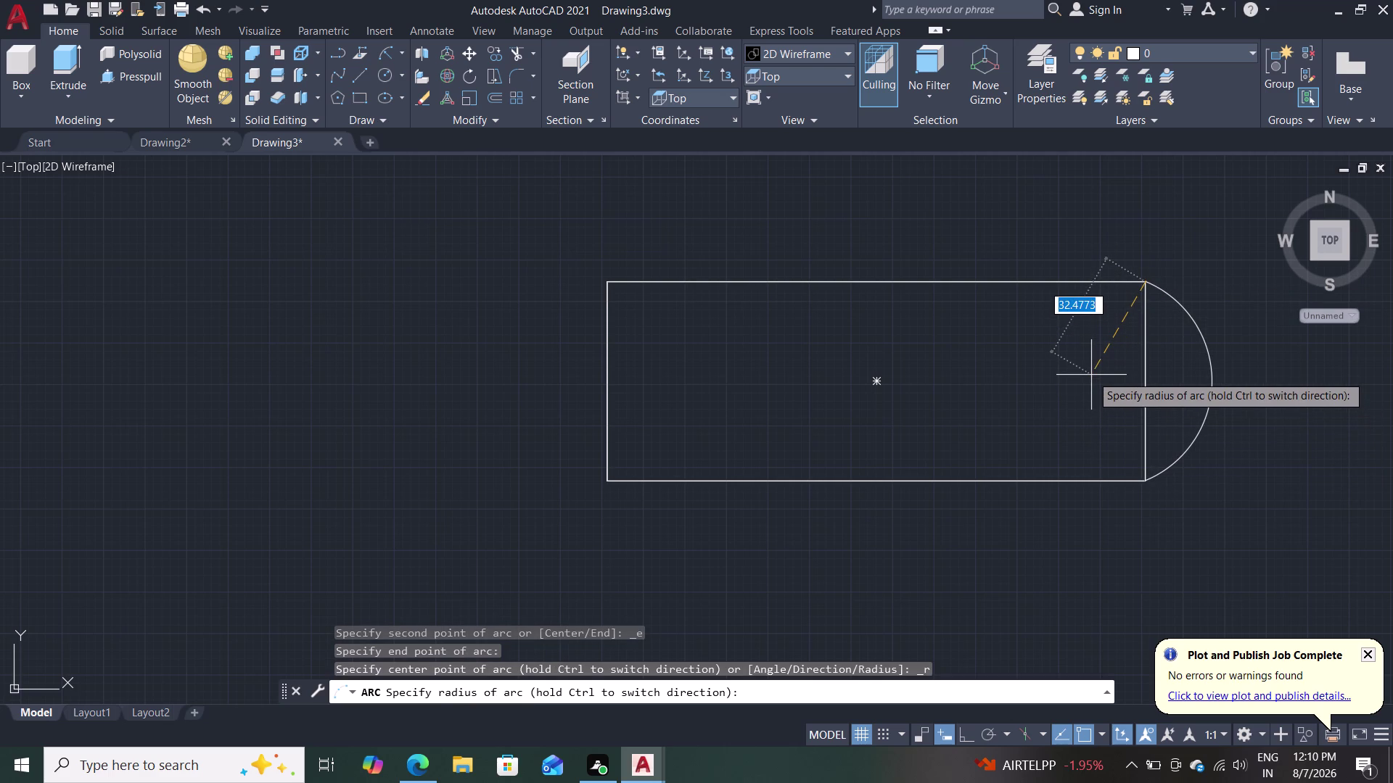
text(30)
key(Return)
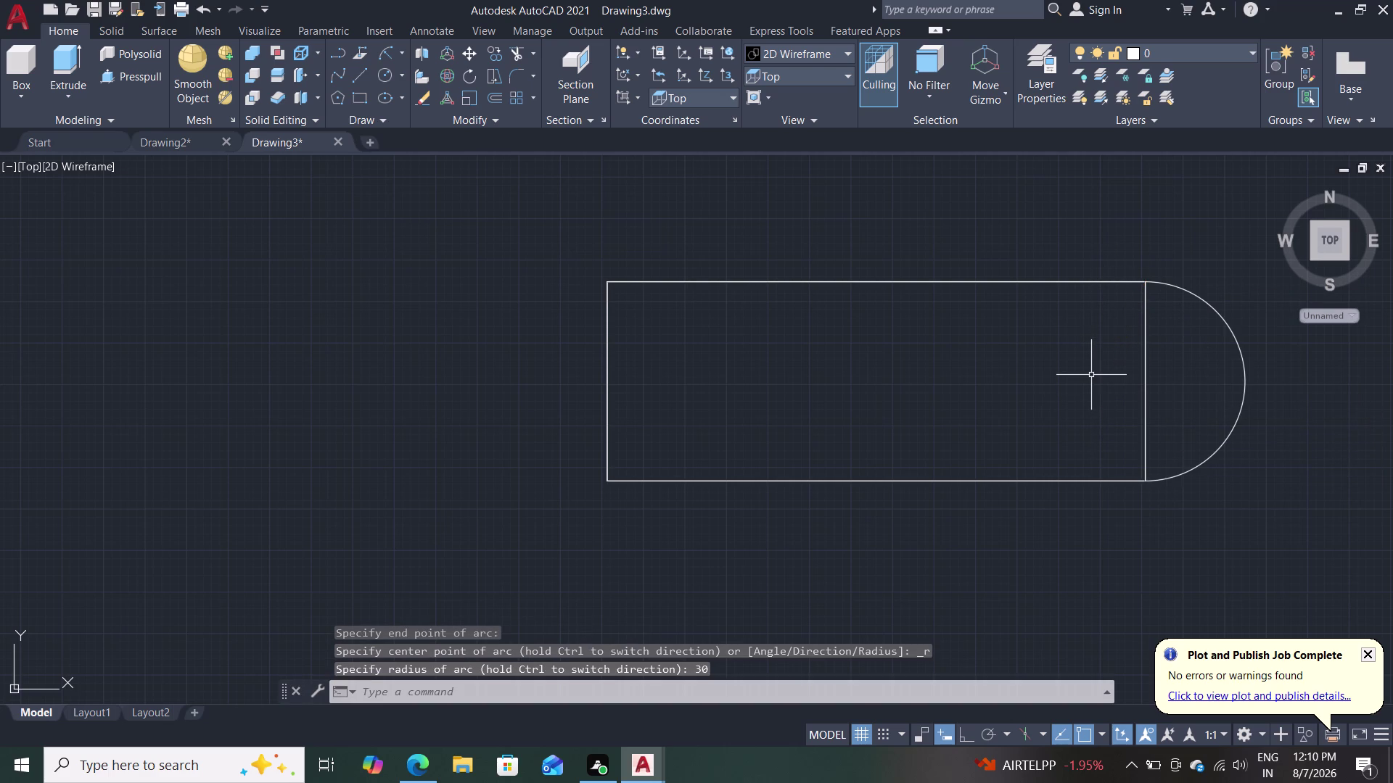
double_click(384, 55)
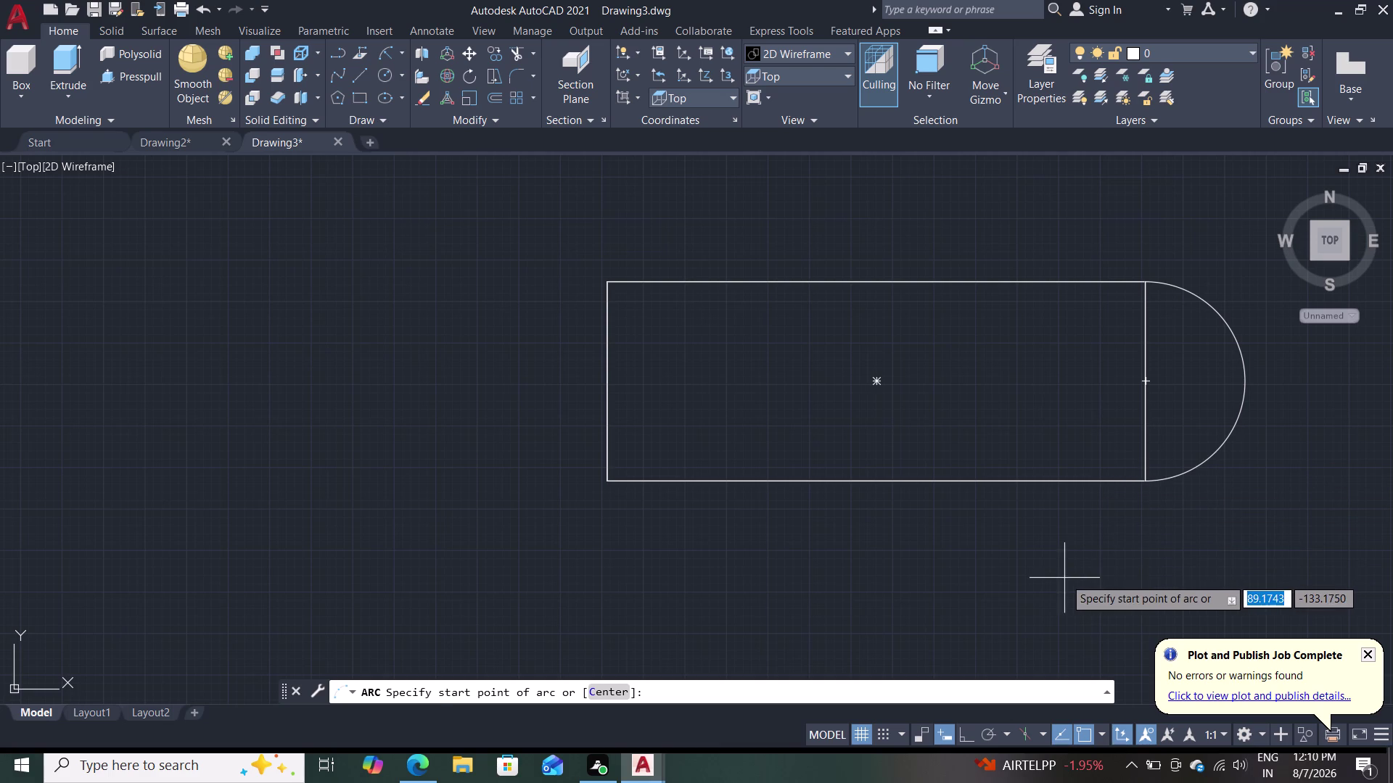
Orbit to a 3D view and press-pull the half-round region 15 units.
middle_drag(1064, 578, 1079, 460)
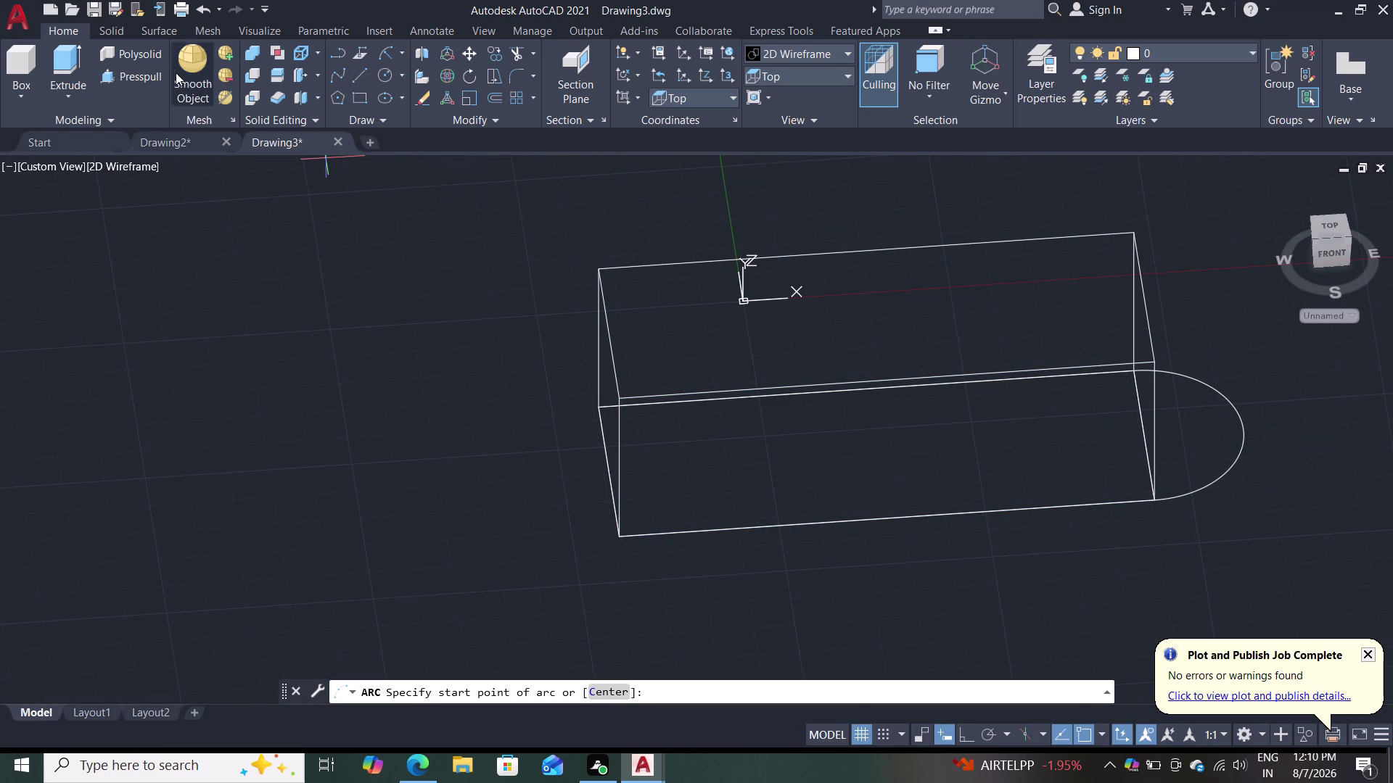
click(151, 77)
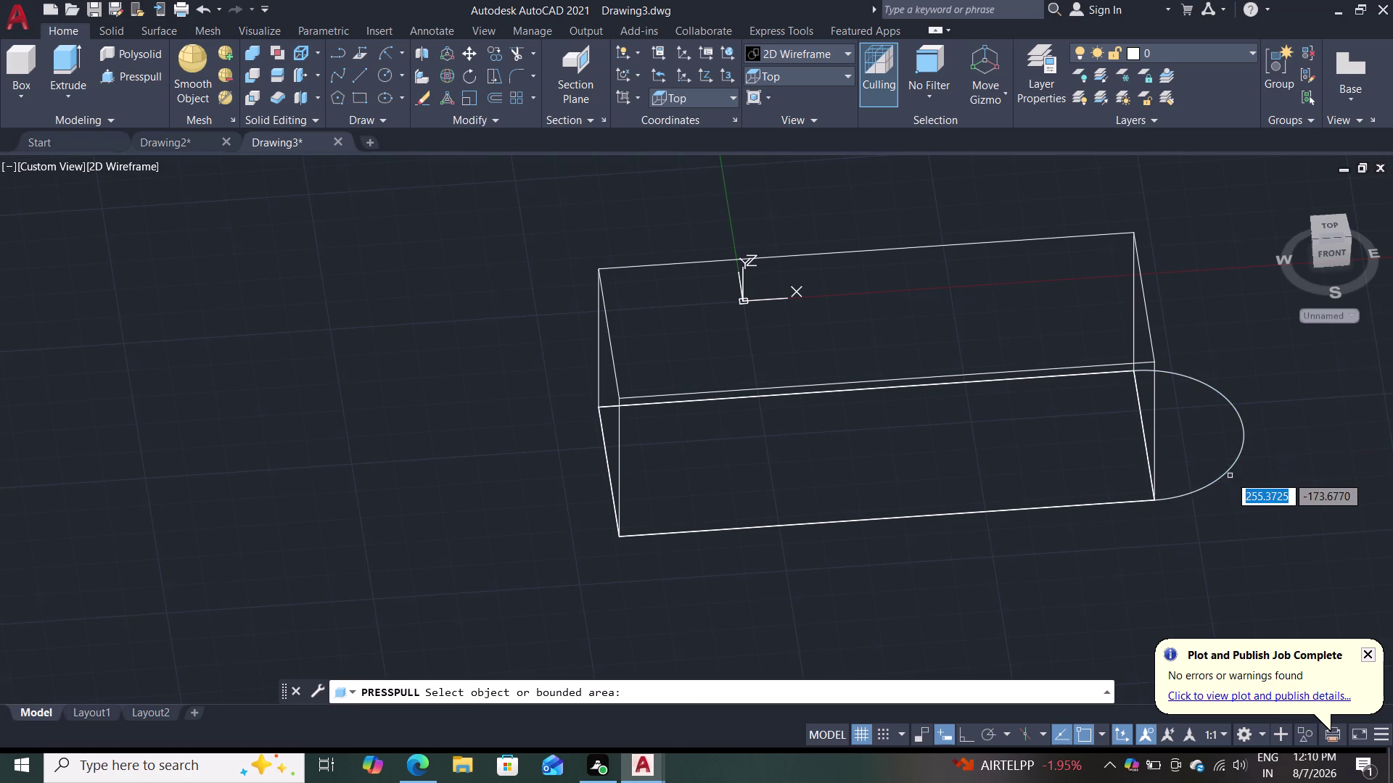
click(1171, 487)
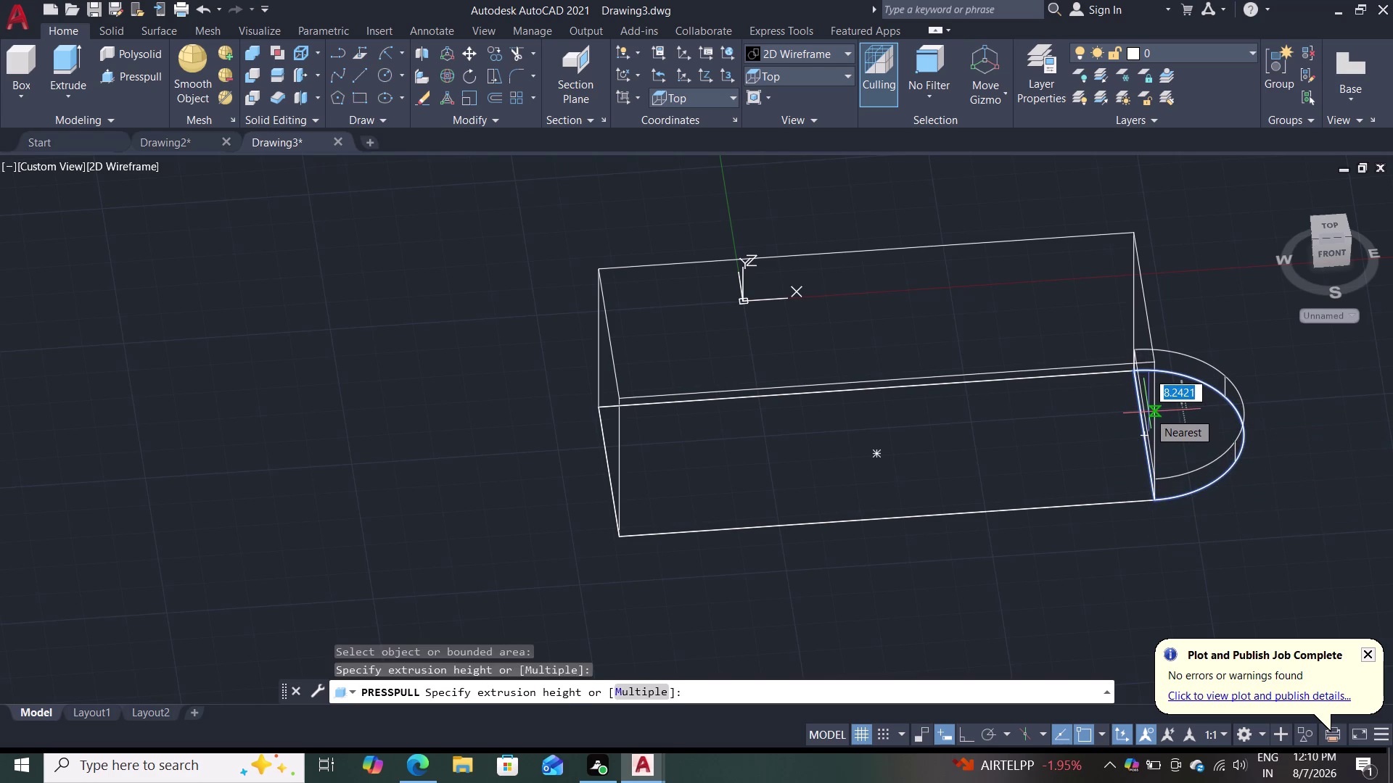
text(15)
key(Return)
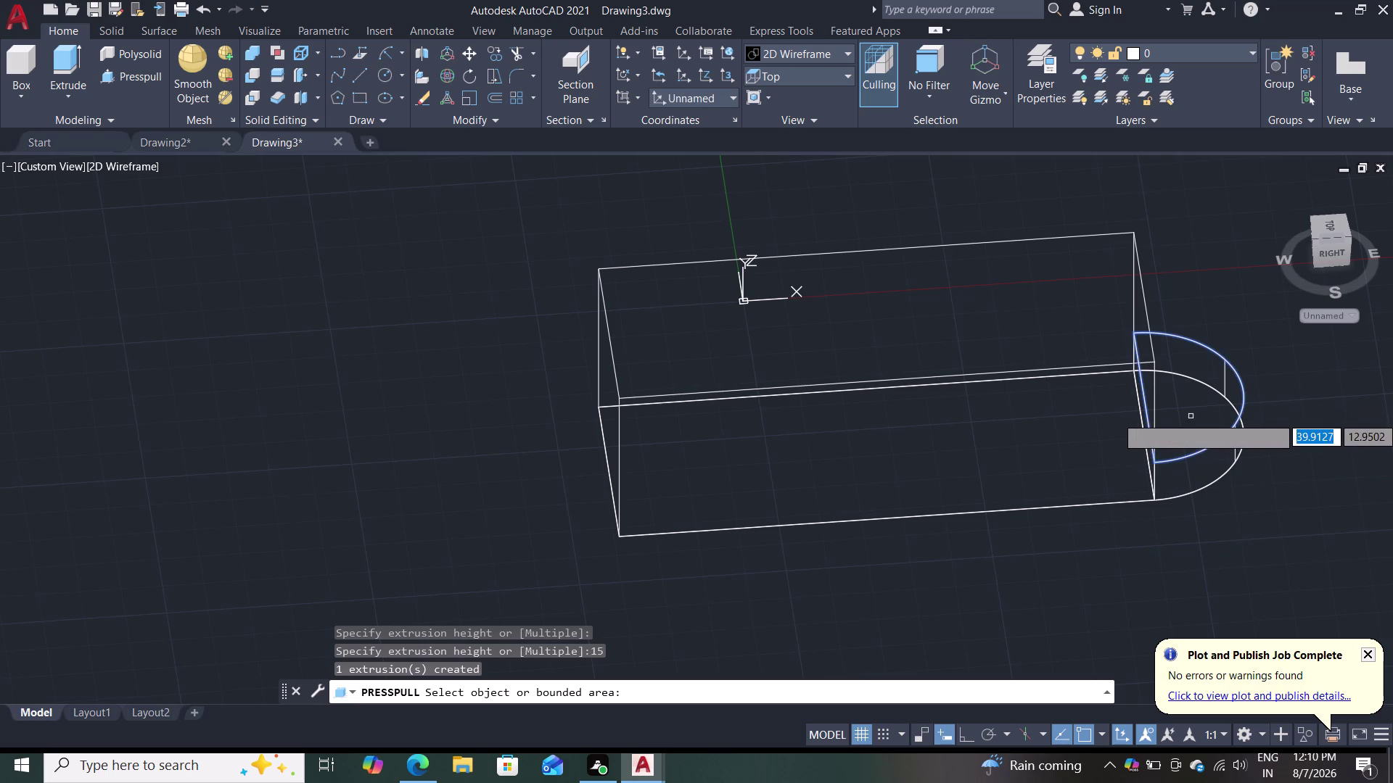
key(grave)
click(800, 77)
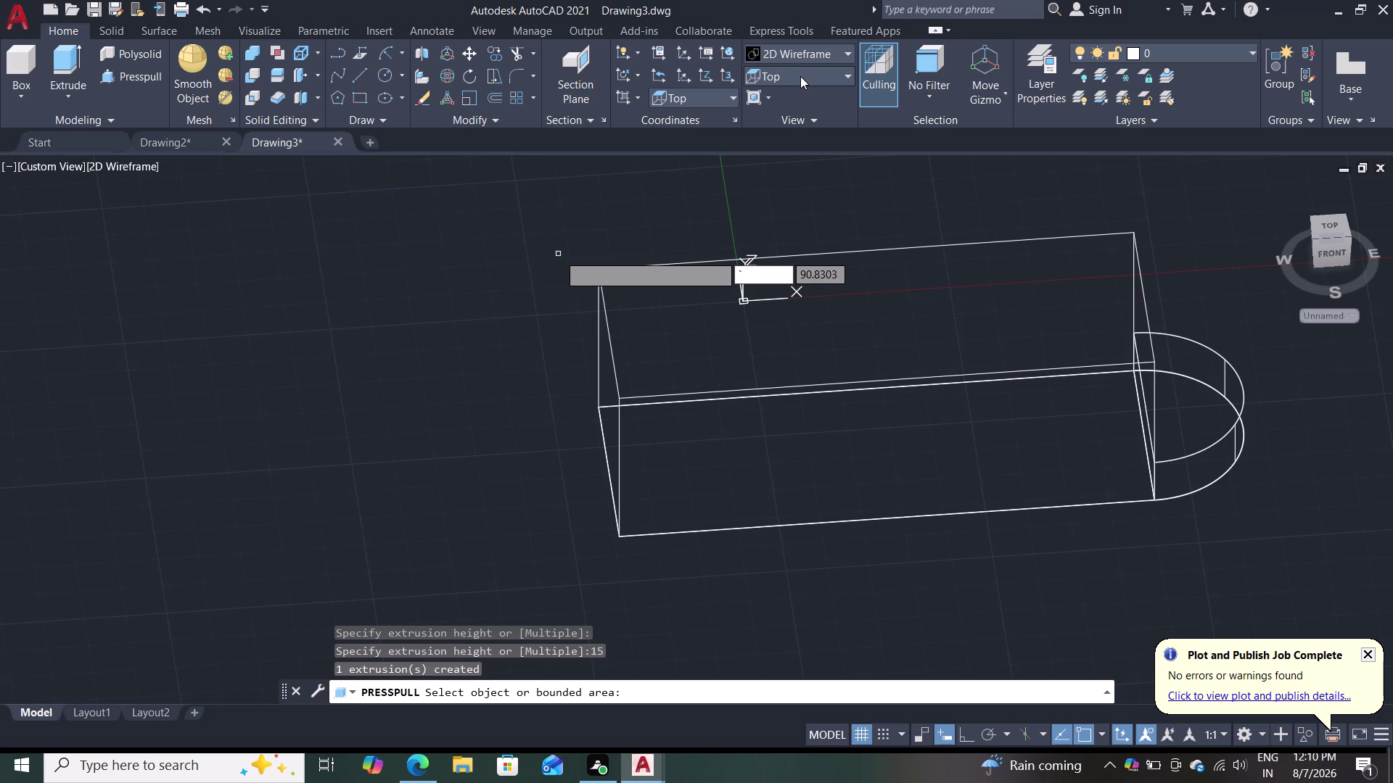
click(800, 76)
Return to Top view, then start and cancel an arc command.
click(796, 100)
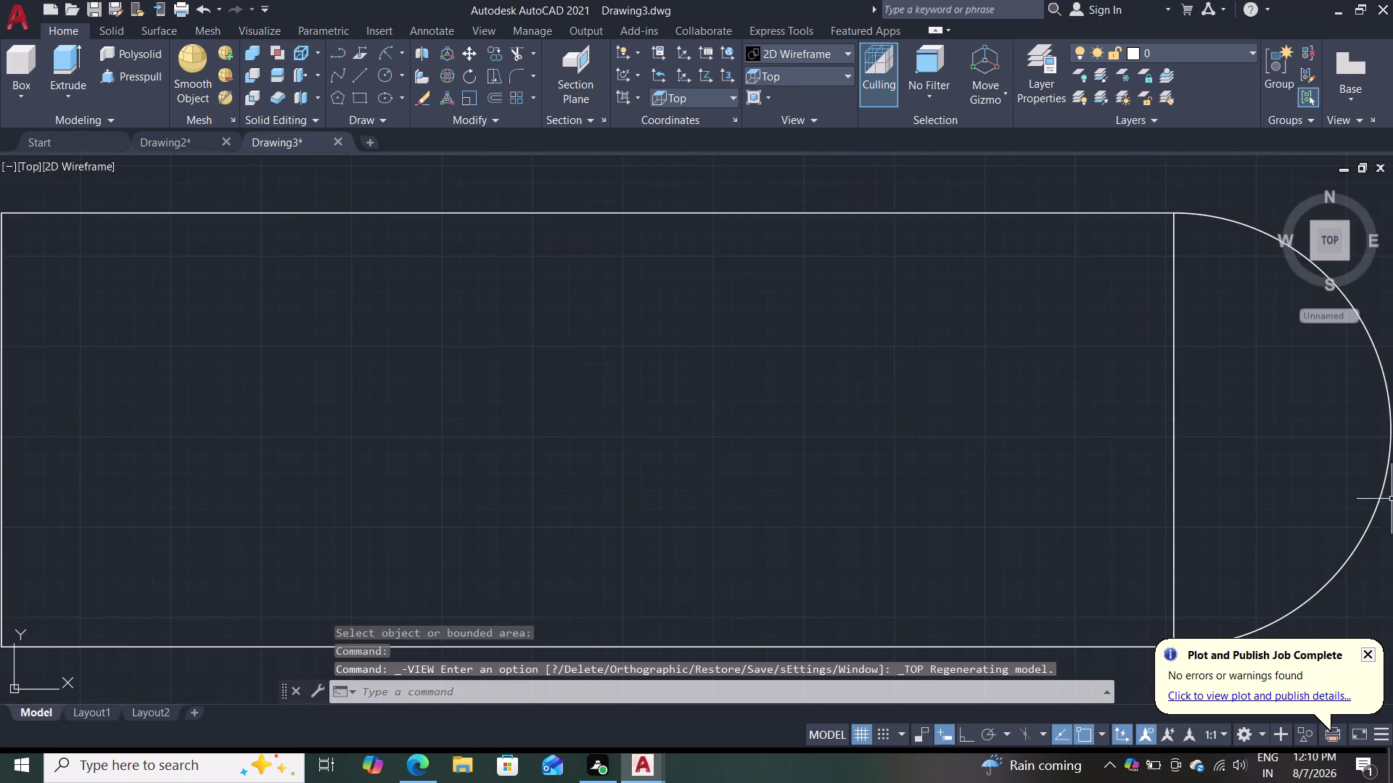
scroll(up, 3)
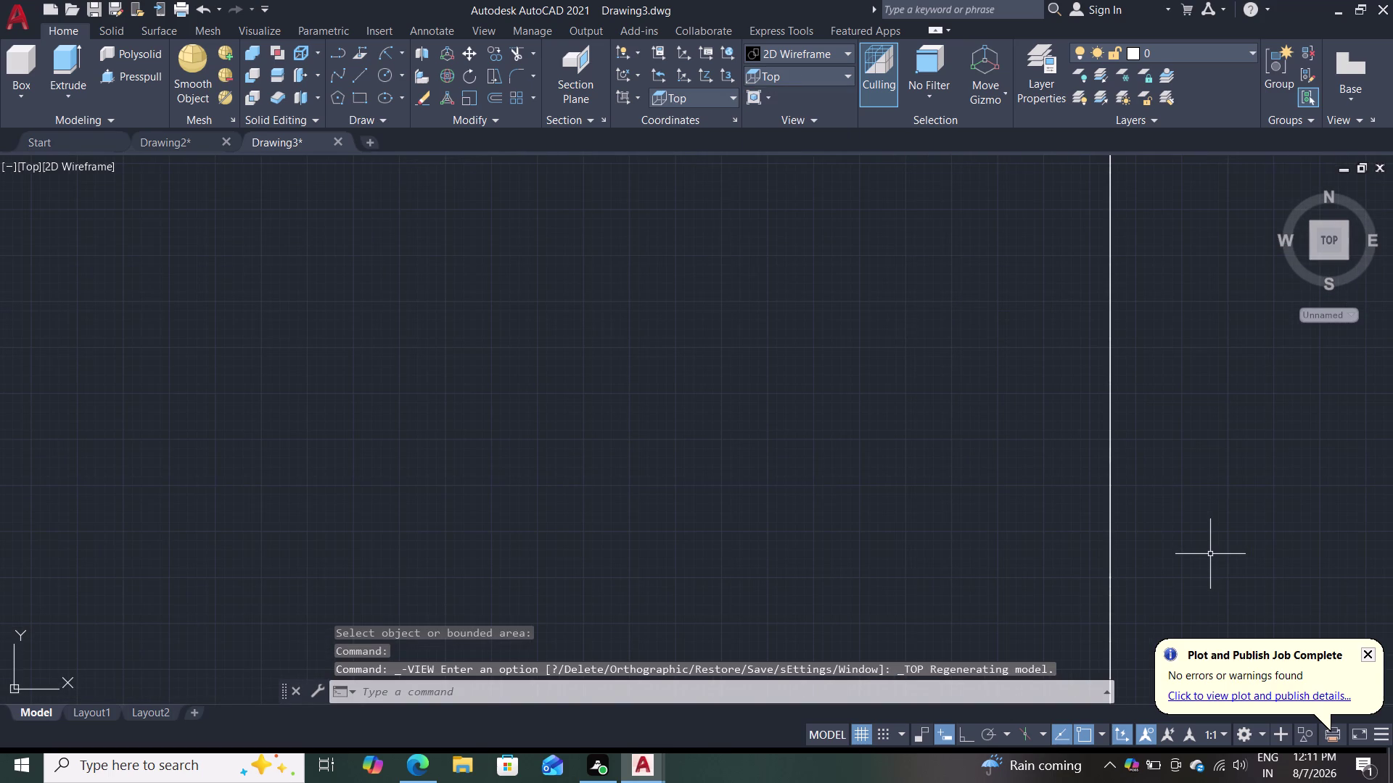
scroll(up, 3)
scroll(down, 3)
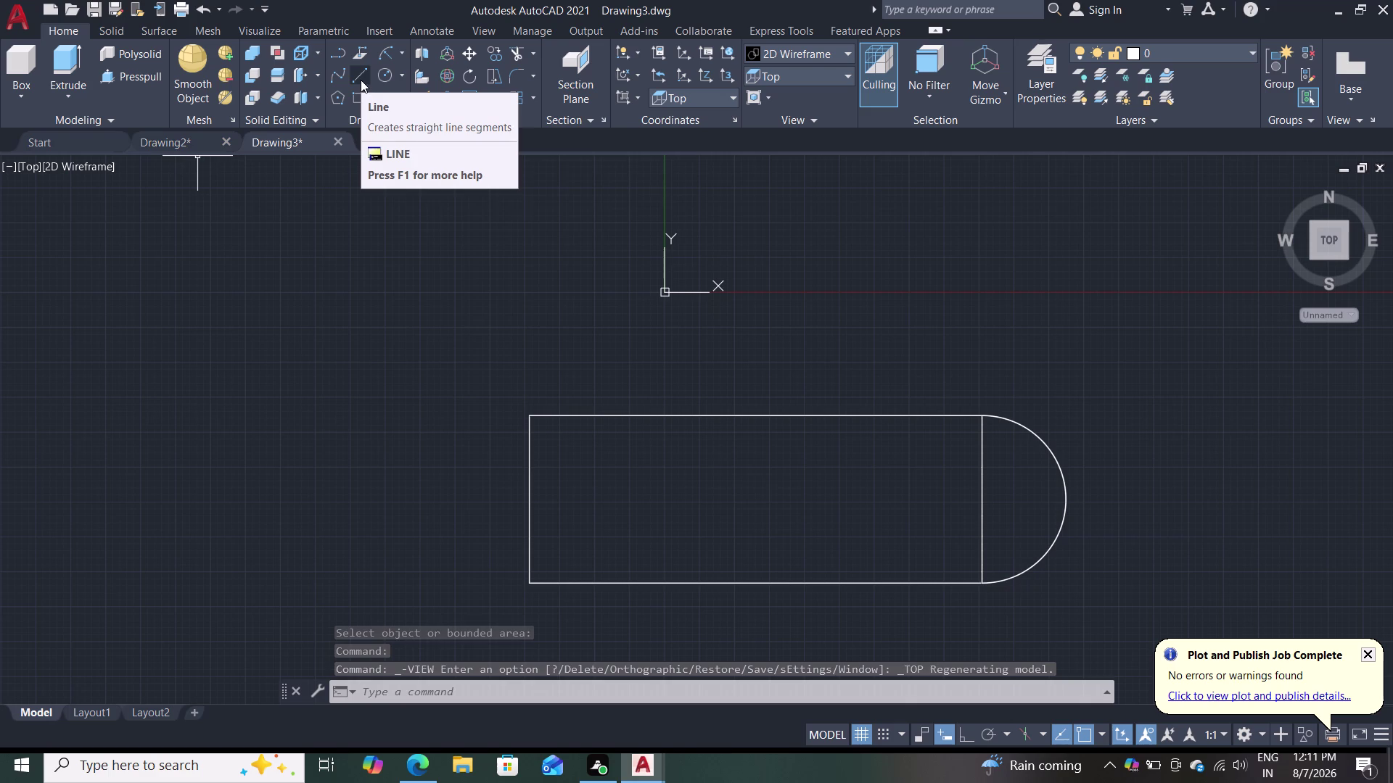
click(402, 54)
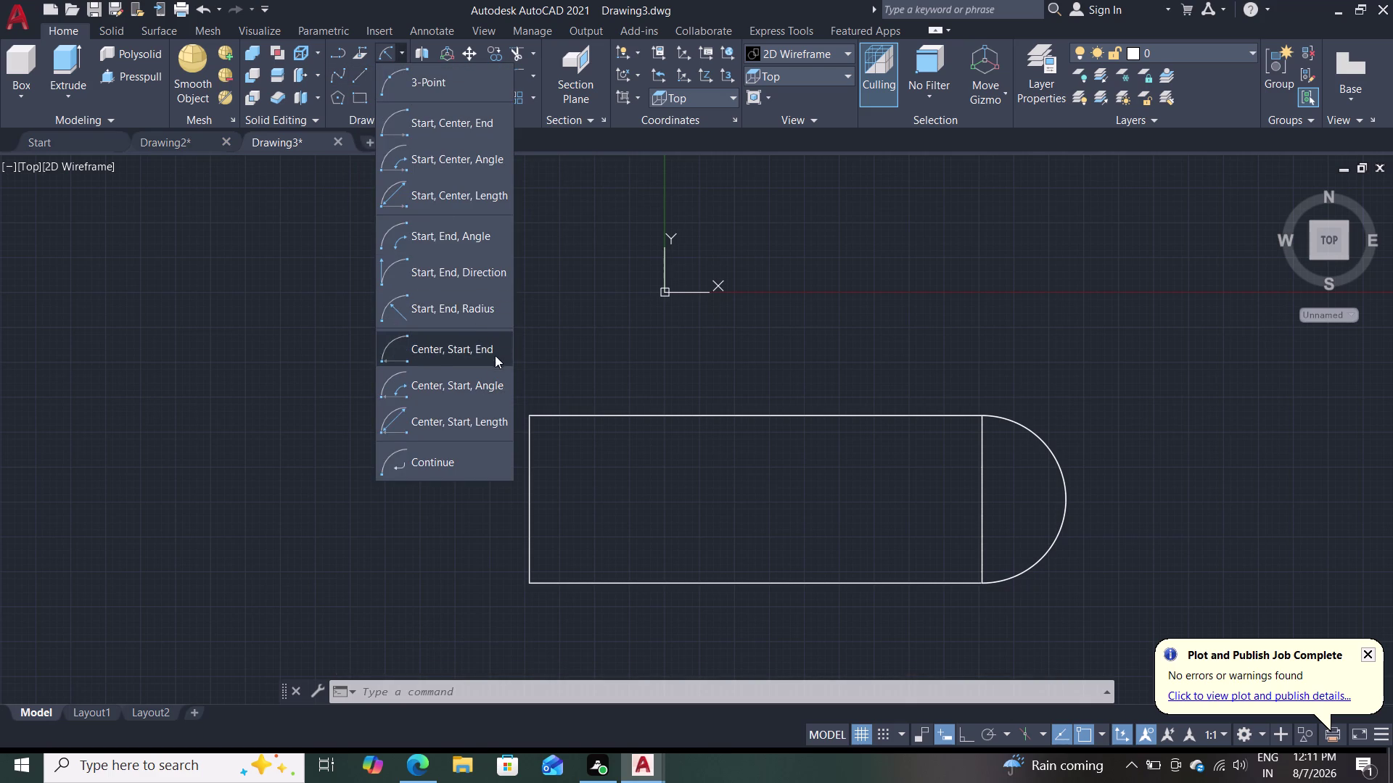
click(481, 320)
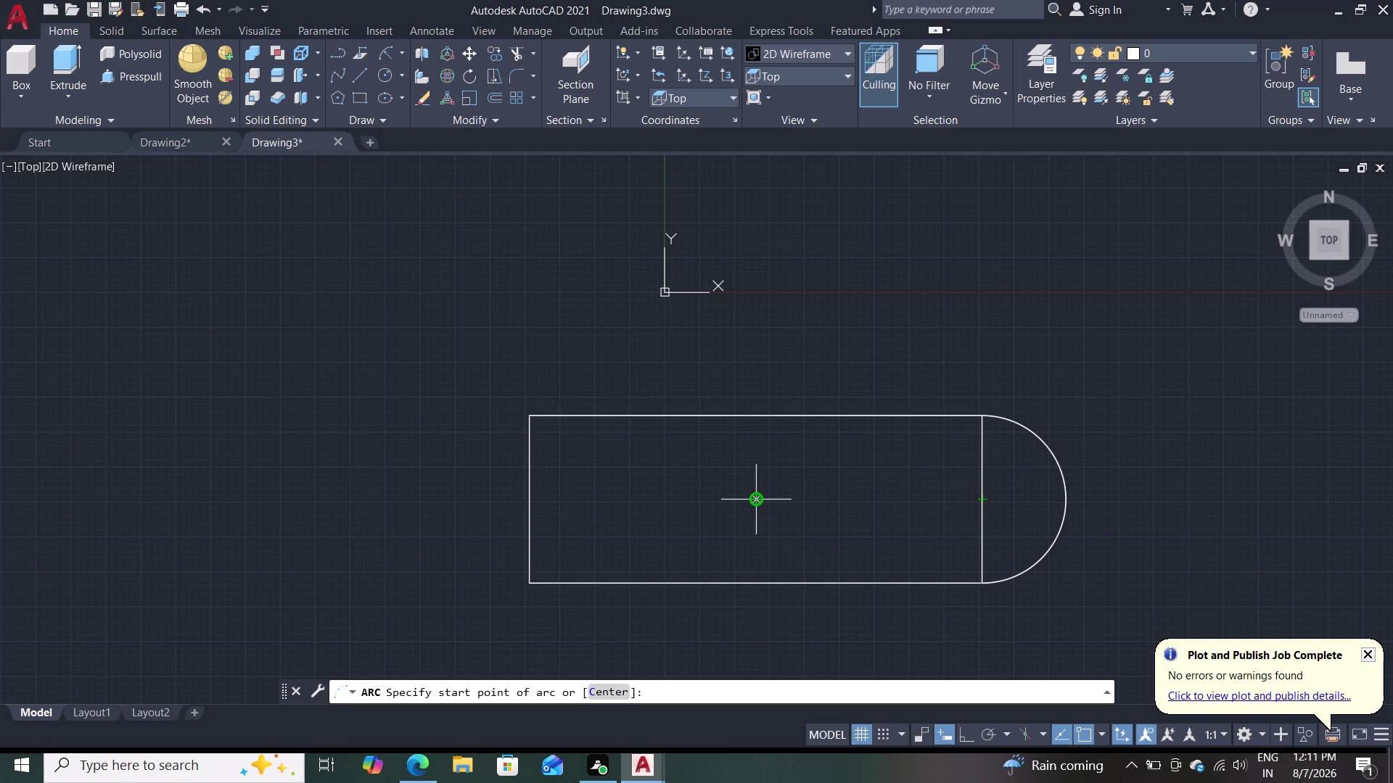
key(Escape)
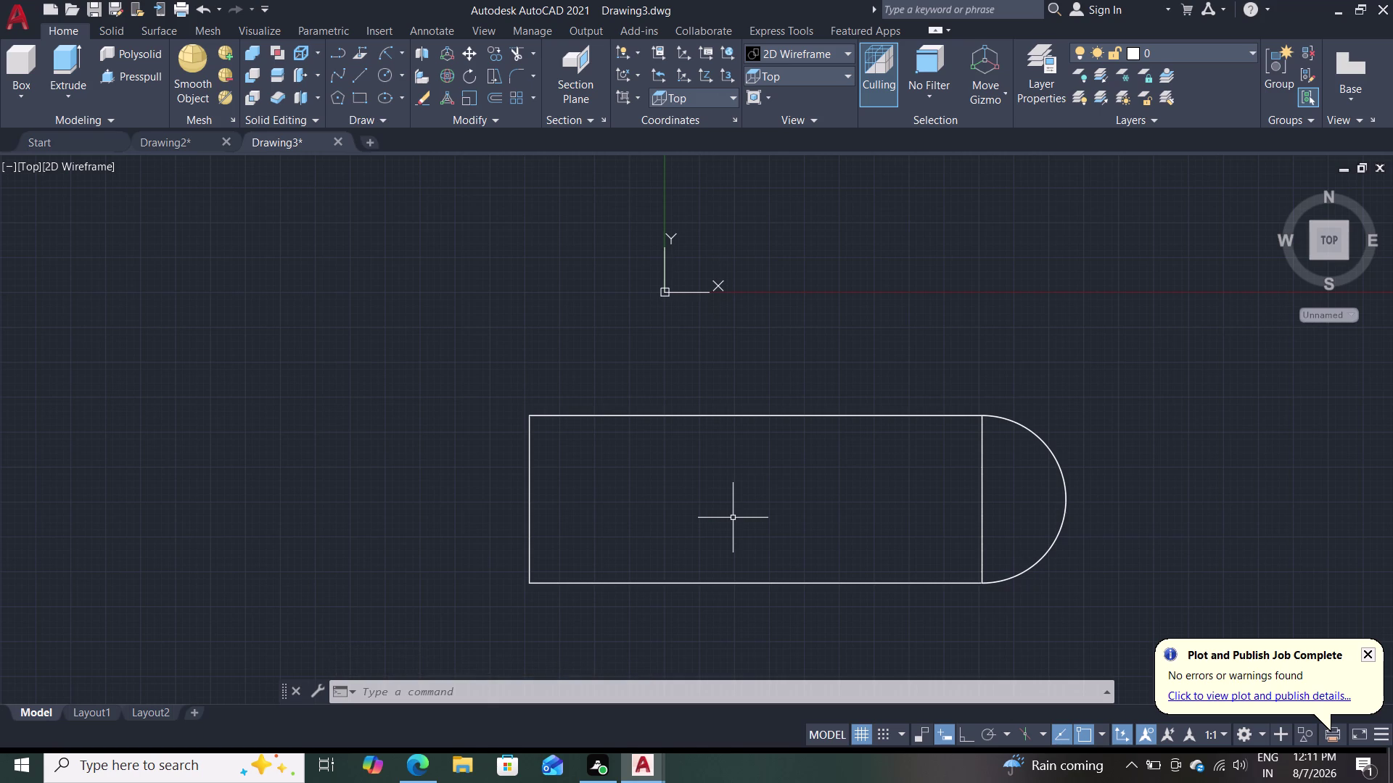
Draw a 60-unit horizontal line inward from the tab edge's midpoint.
click(360, 80)
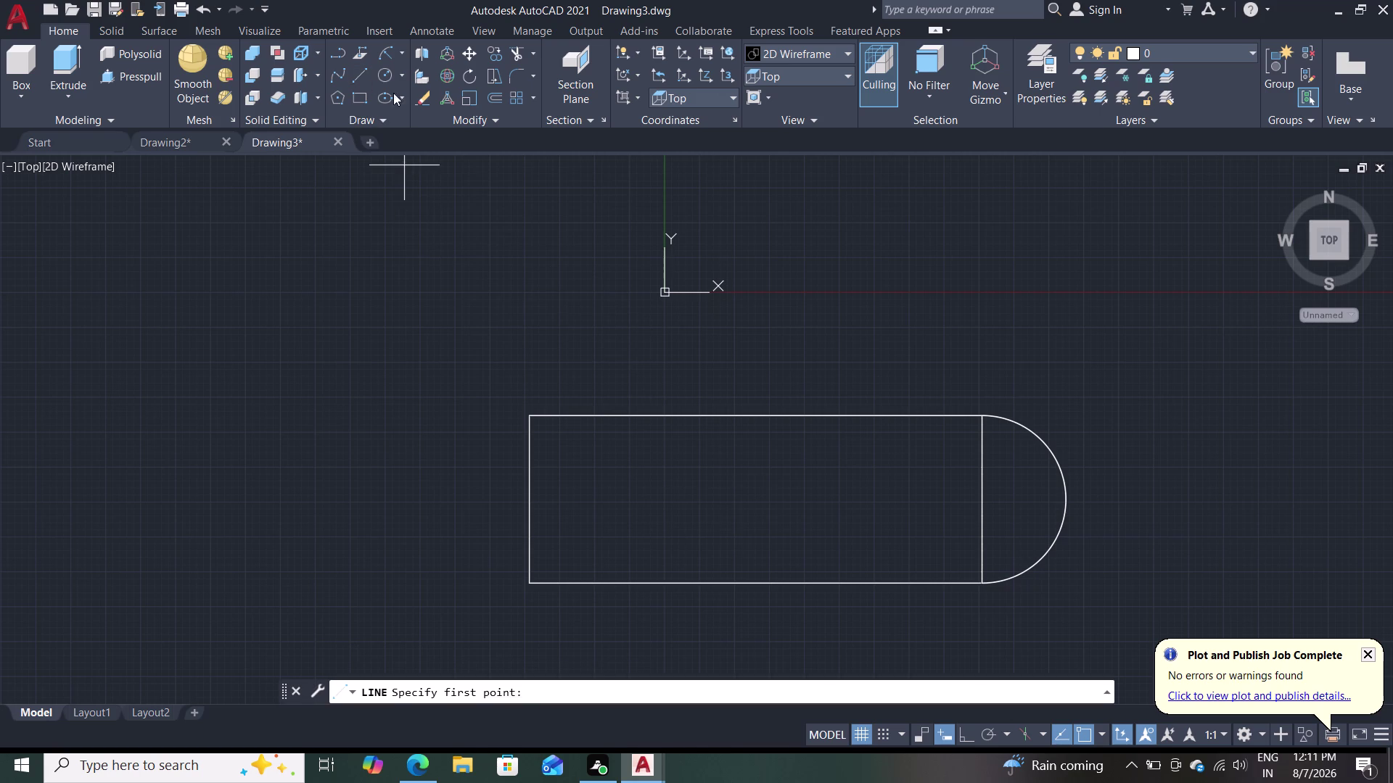
click(979, 498)
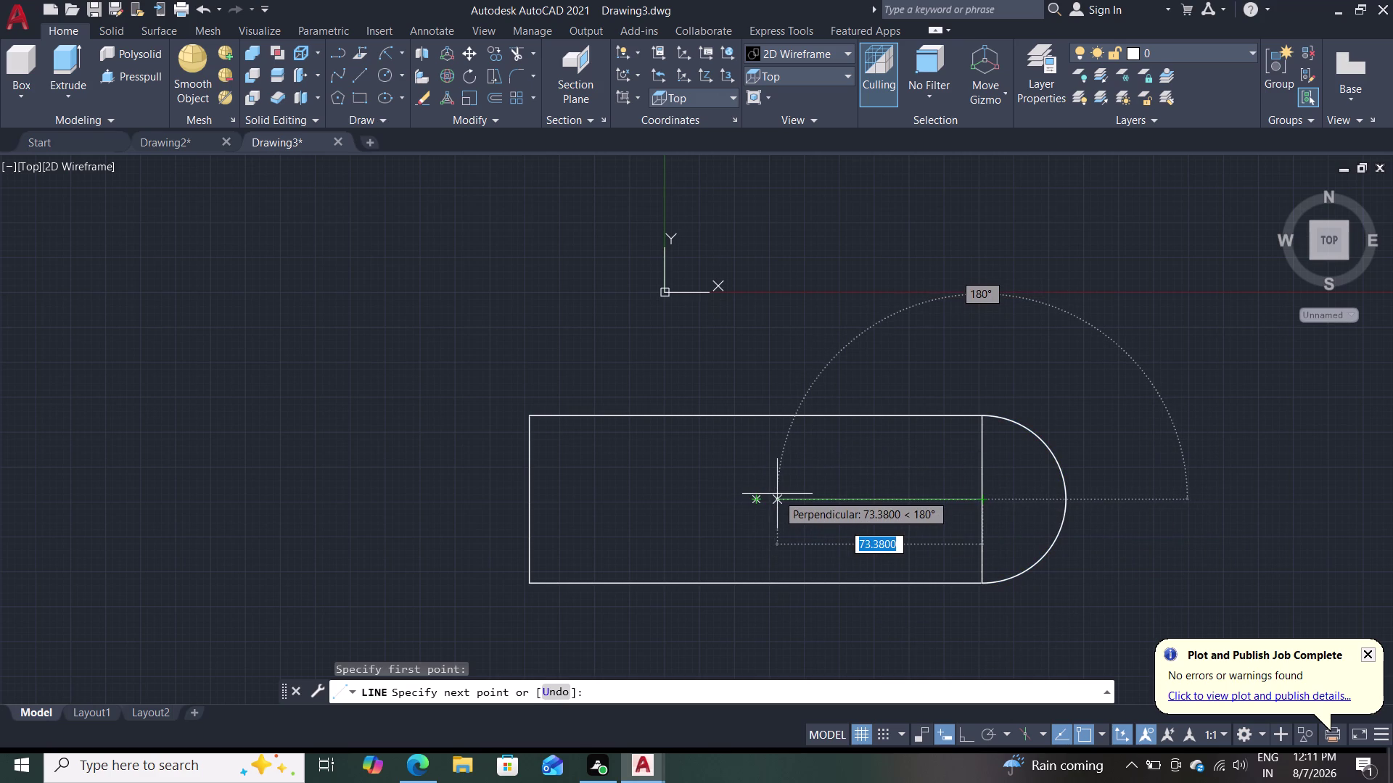
text(60)
key(Return)
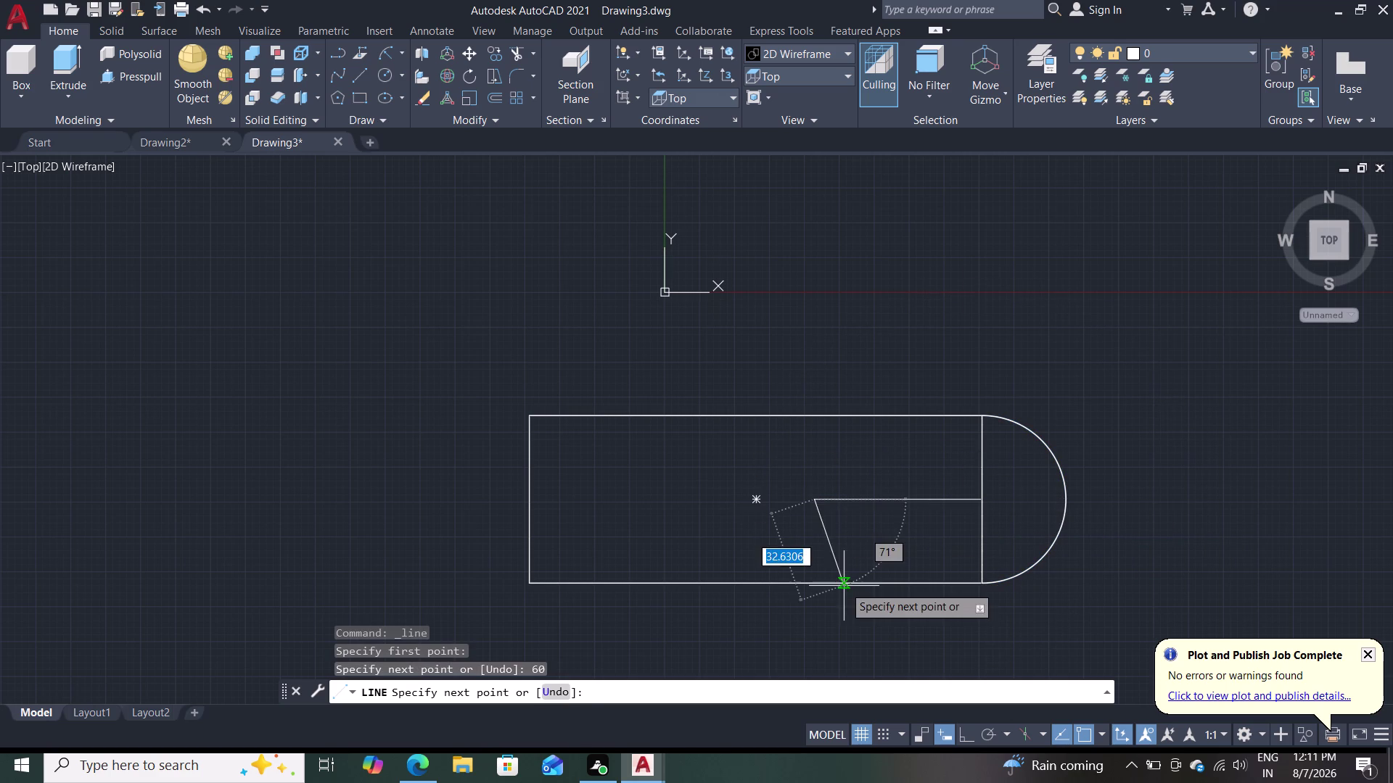
key(Return)
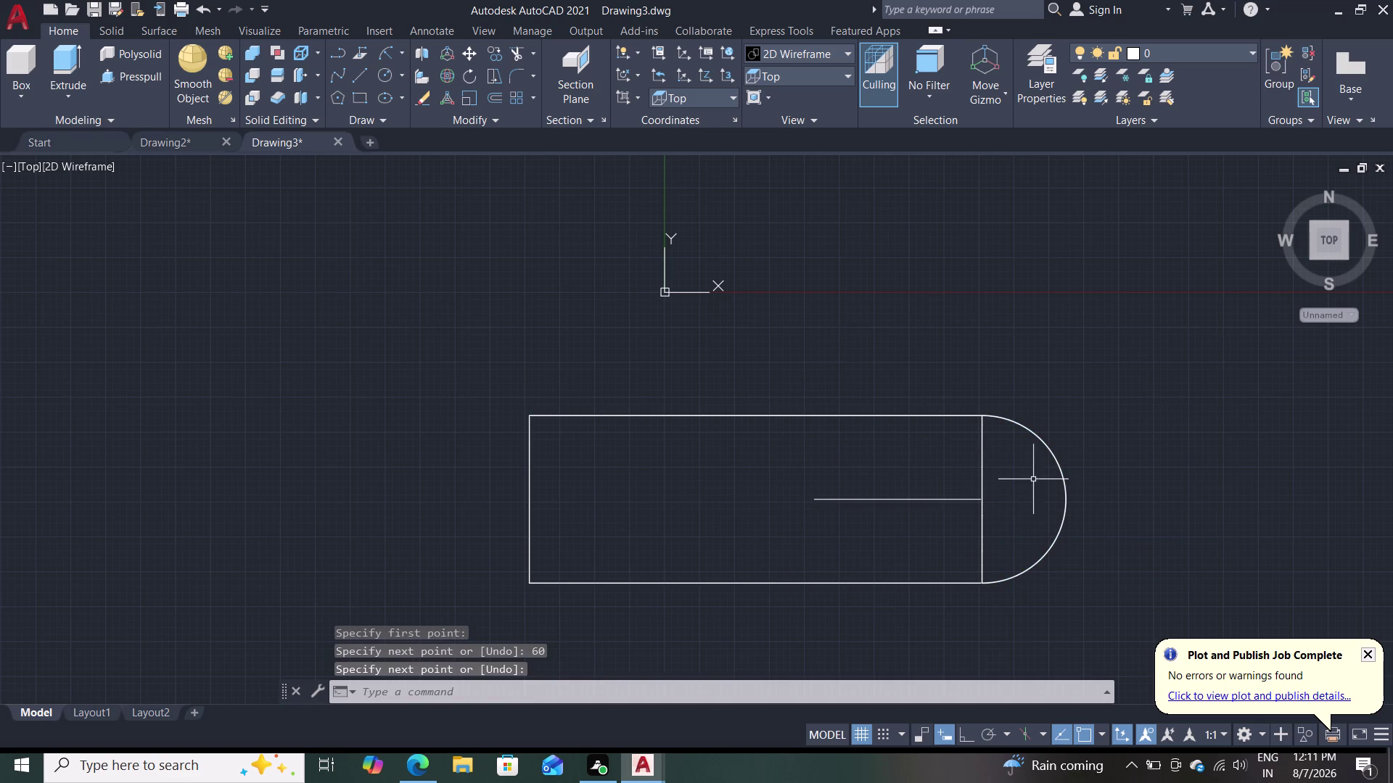
double_click(499, 120)
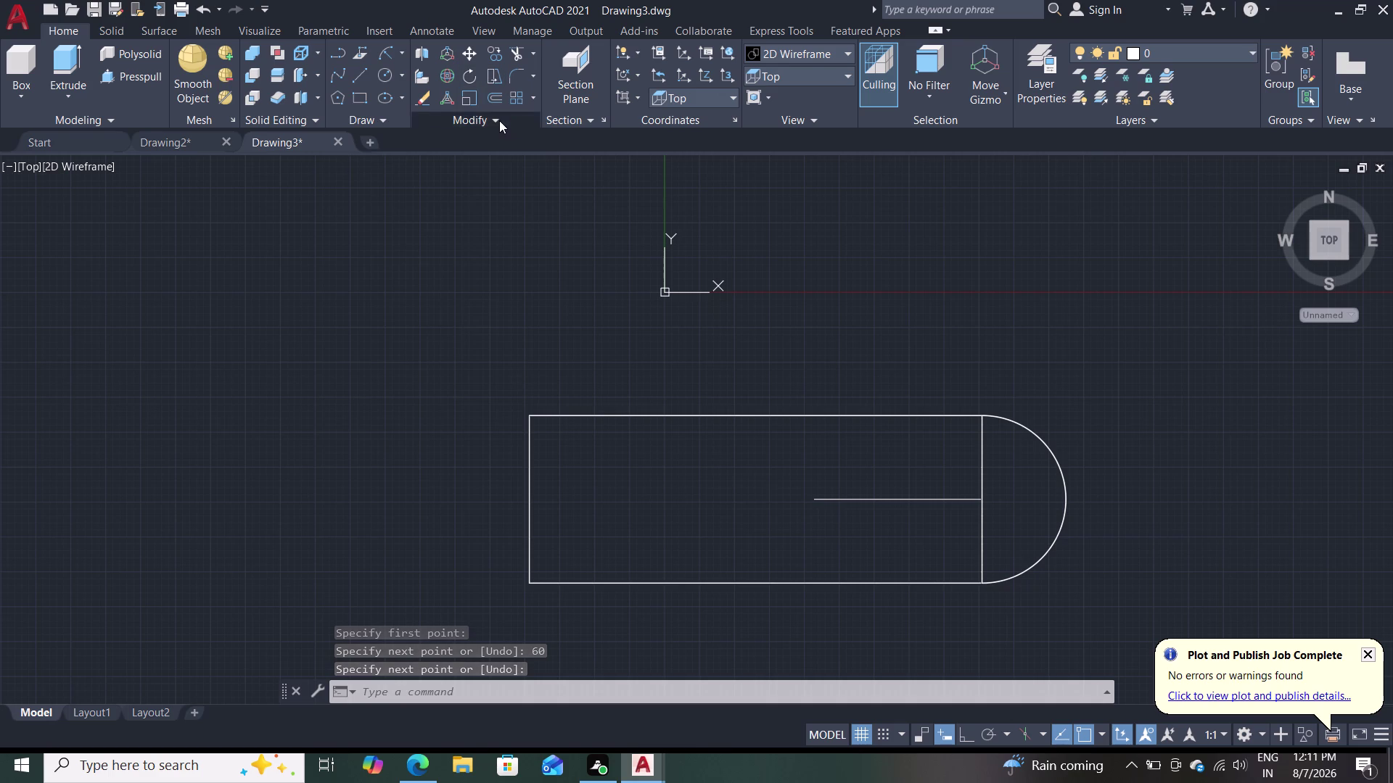
click(516, 144)
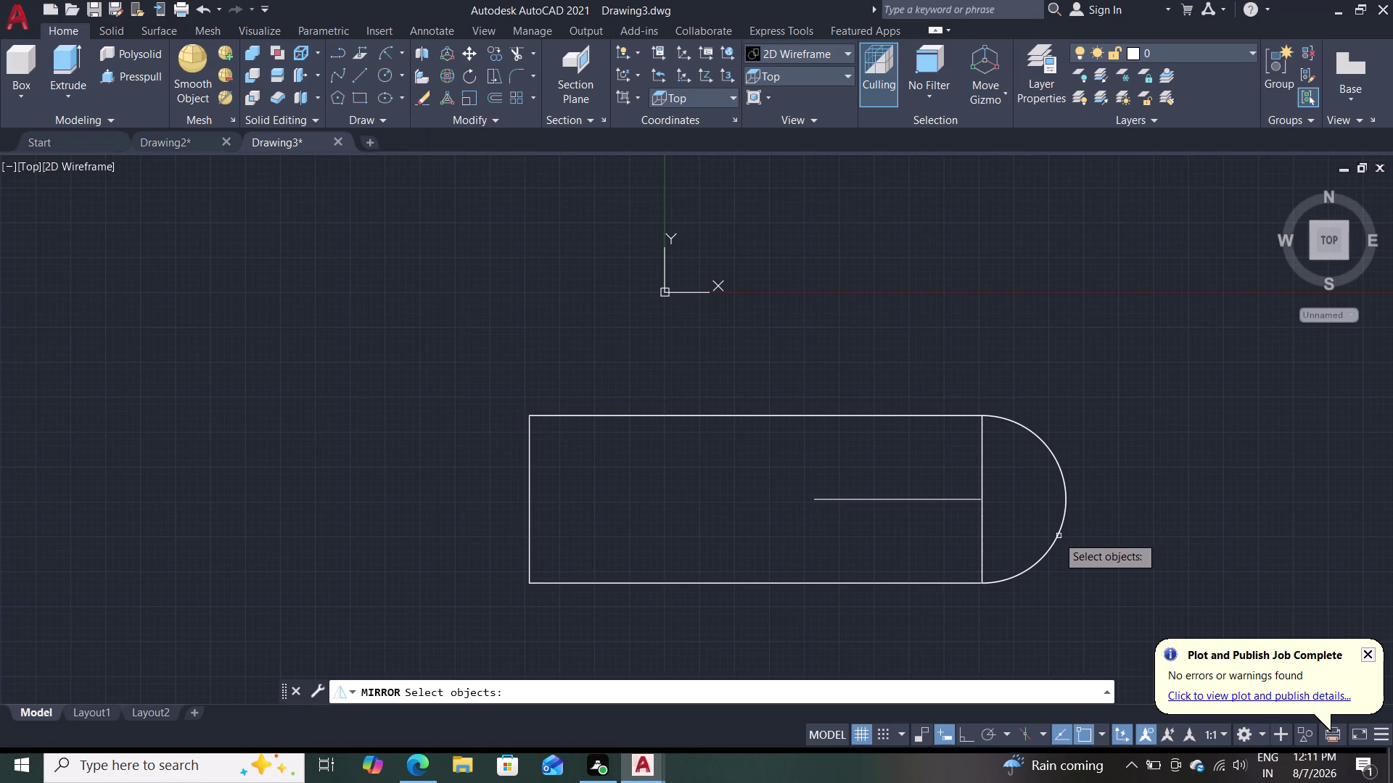
click(1049, 554)
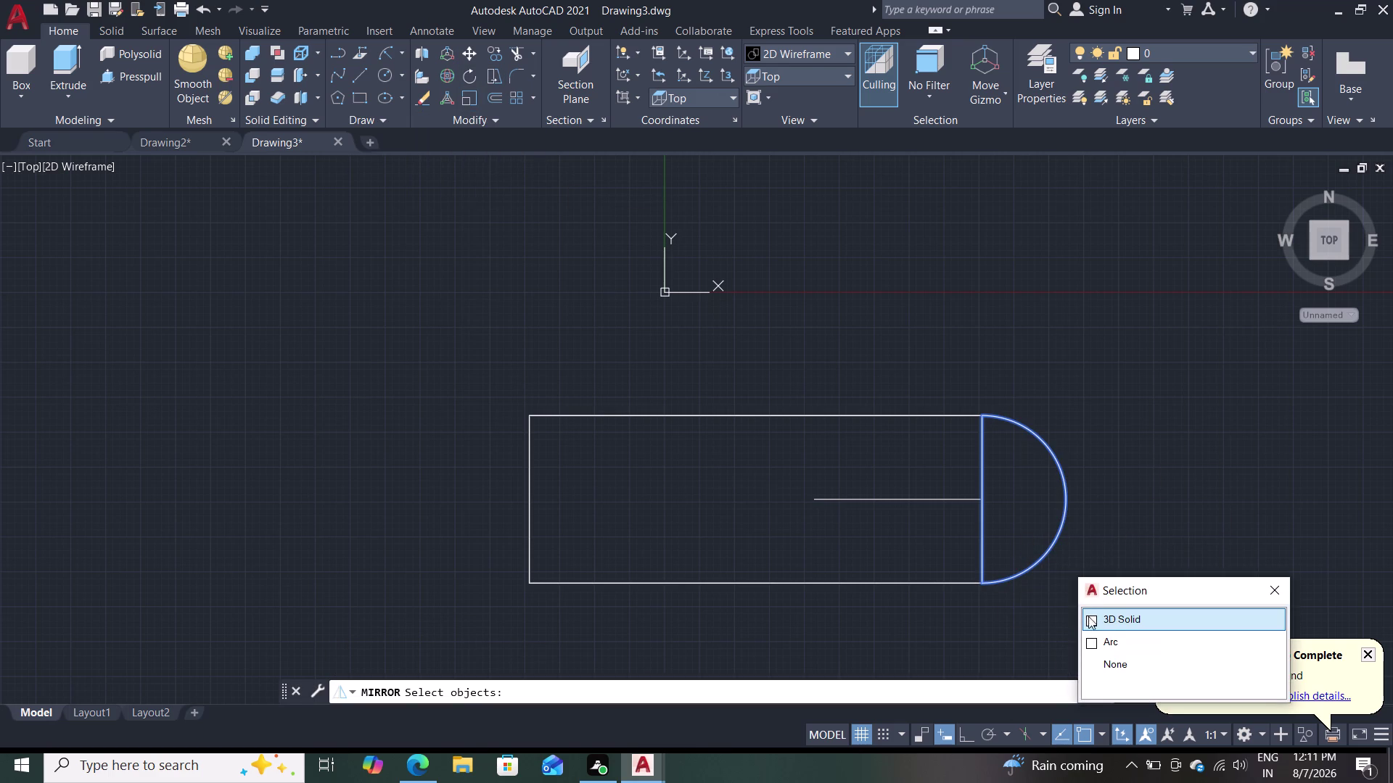
click(1110, 618)
click(1116, 623)
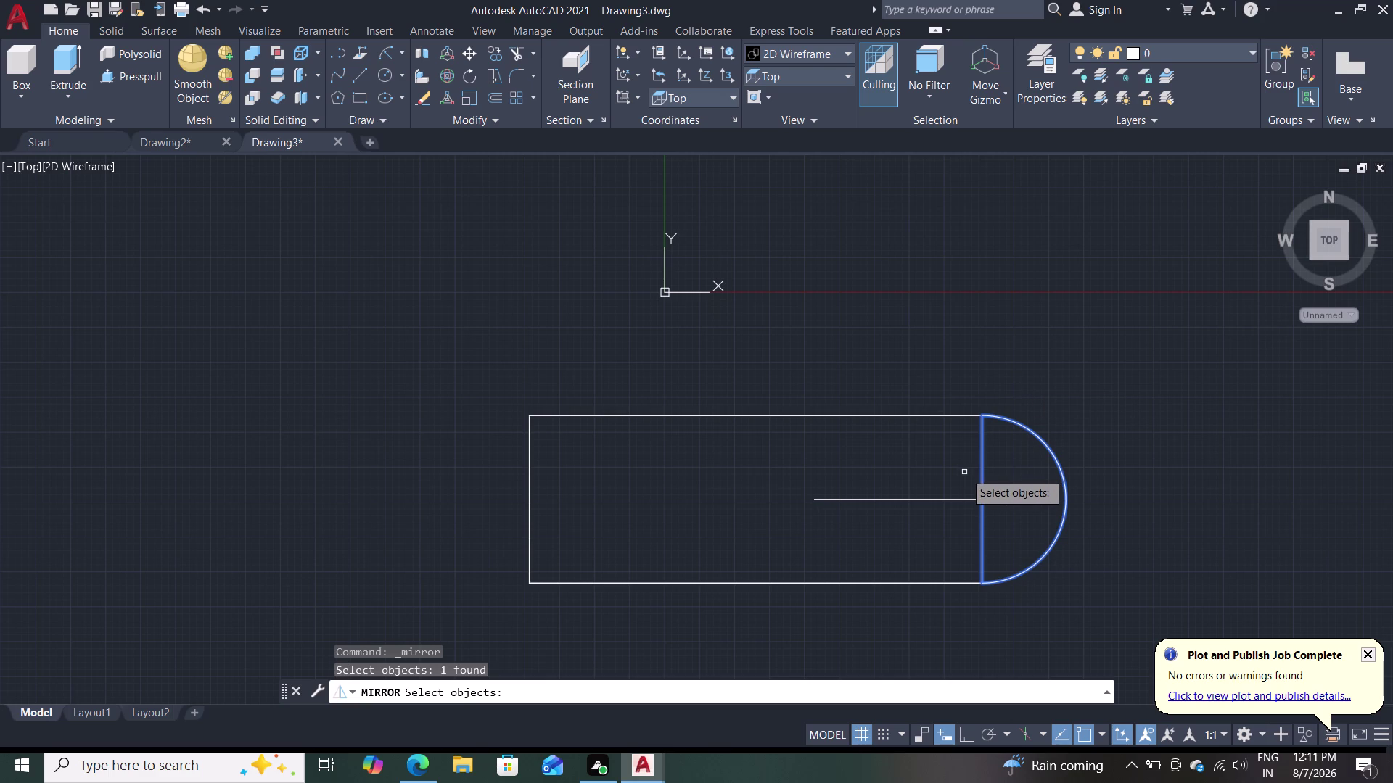
key(Return)
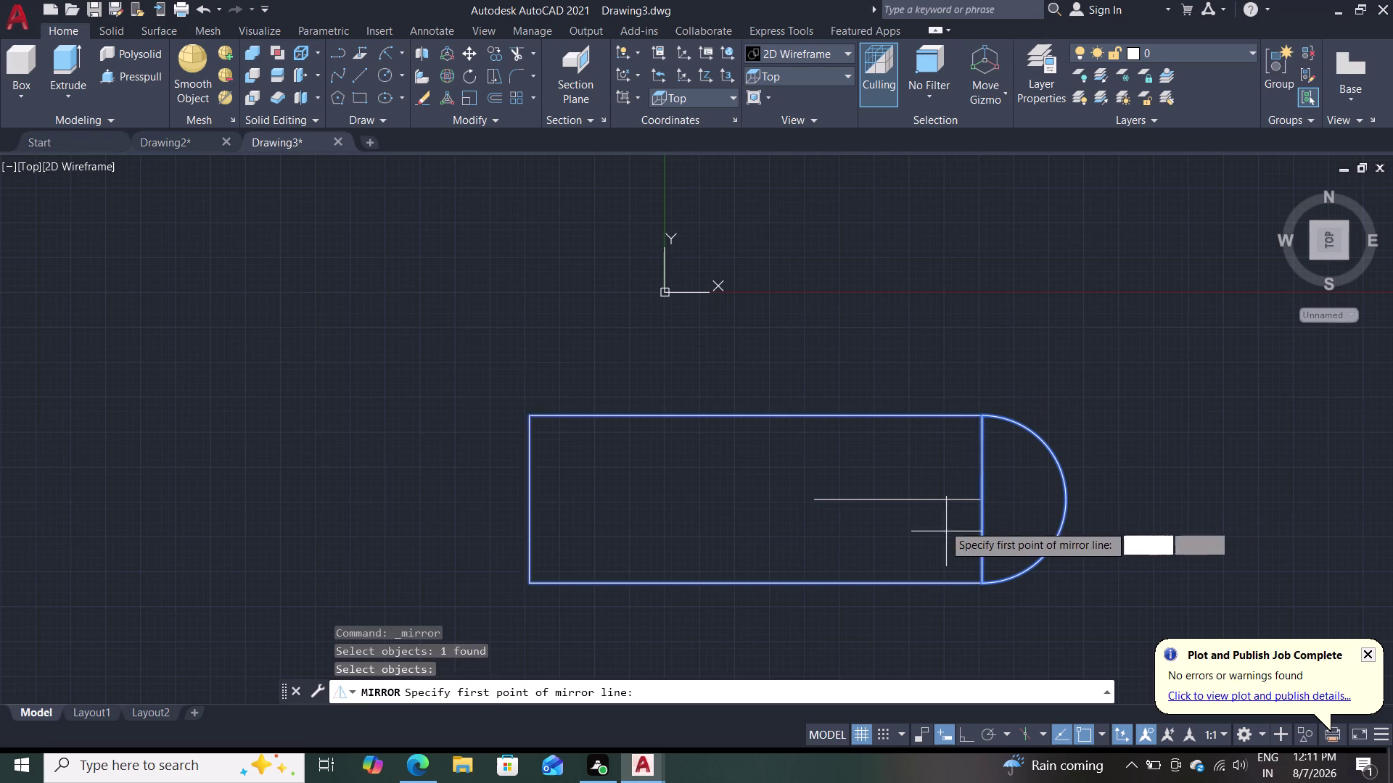
click(900, 499)
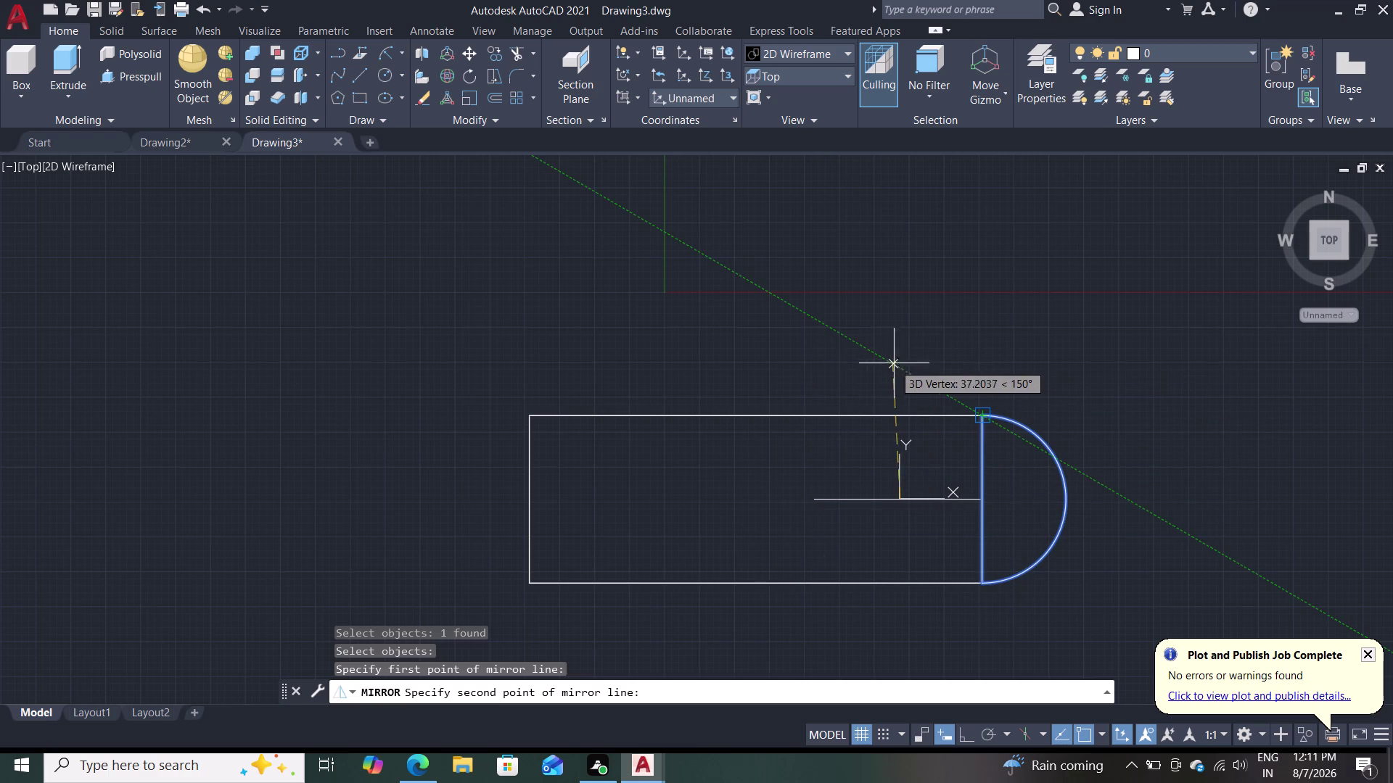
double_click(902, 363)
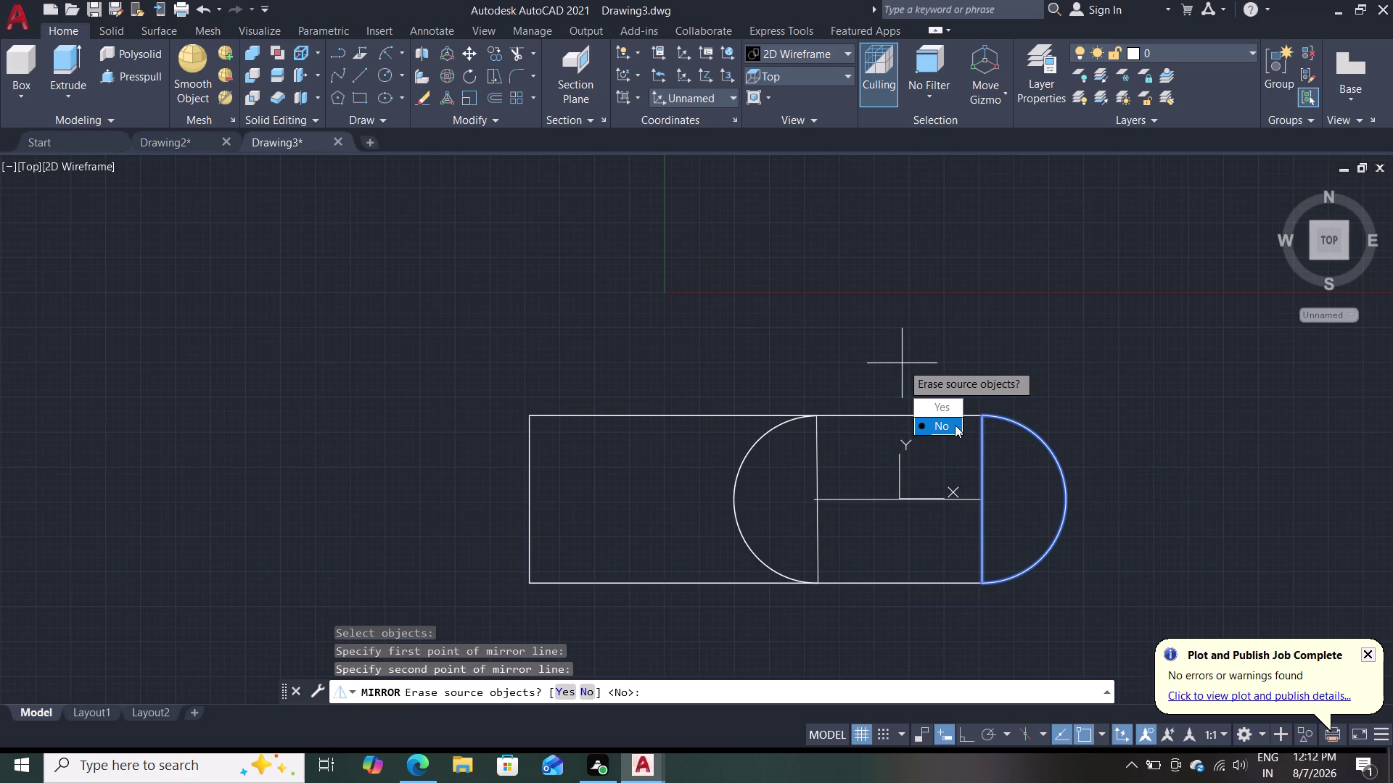
drag(945, 428, 901, 364)
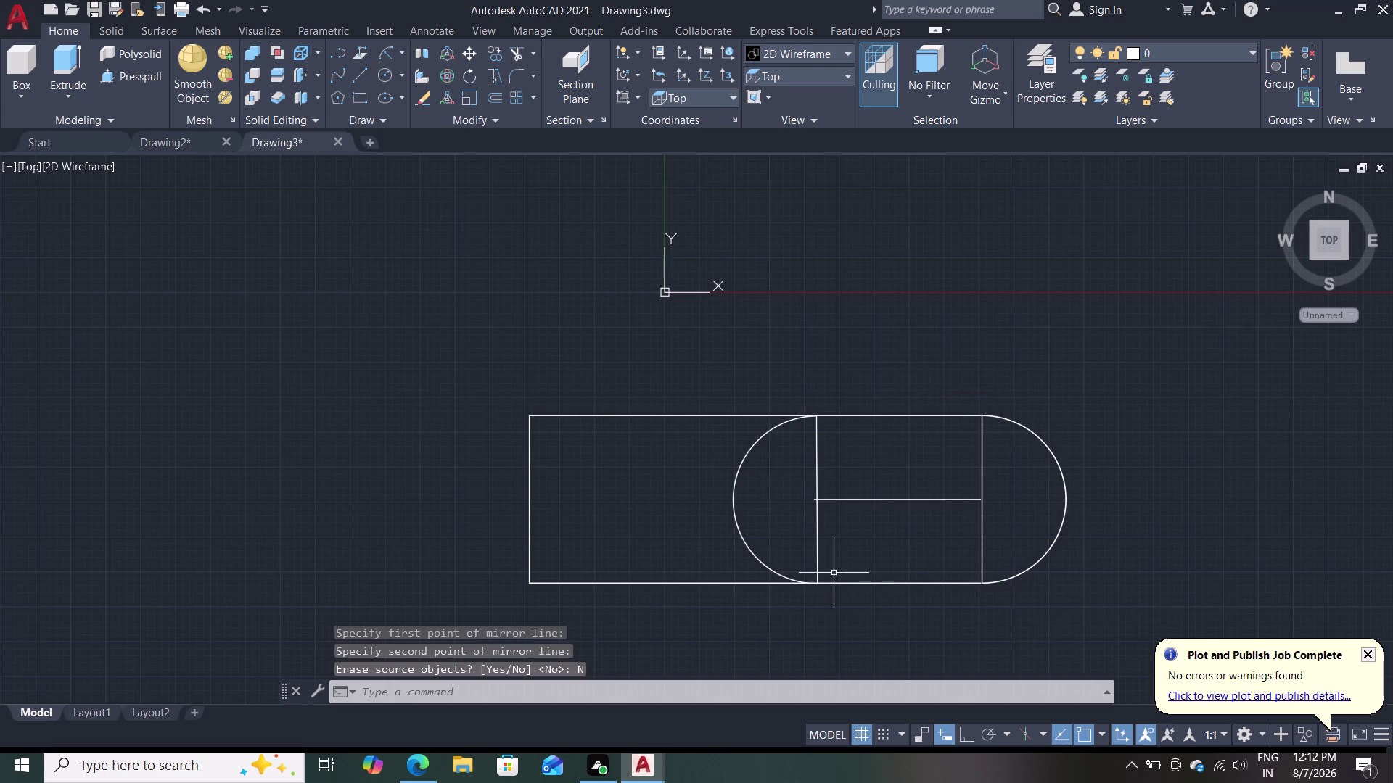
scroll(down, 3)
scroll(up, 3)
scroll(up, 3)
scroll(down, 3)
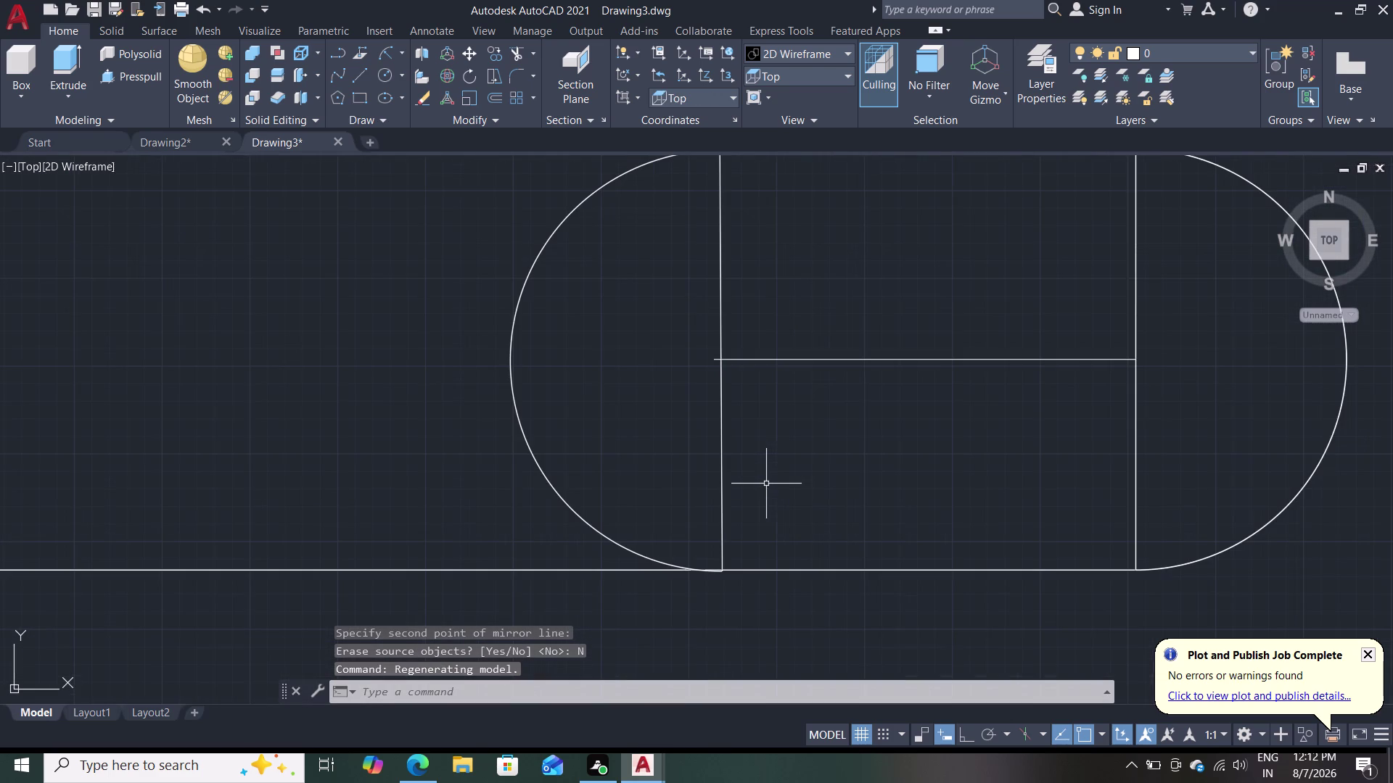
scroll(down, 3)
key(ctrl+z)
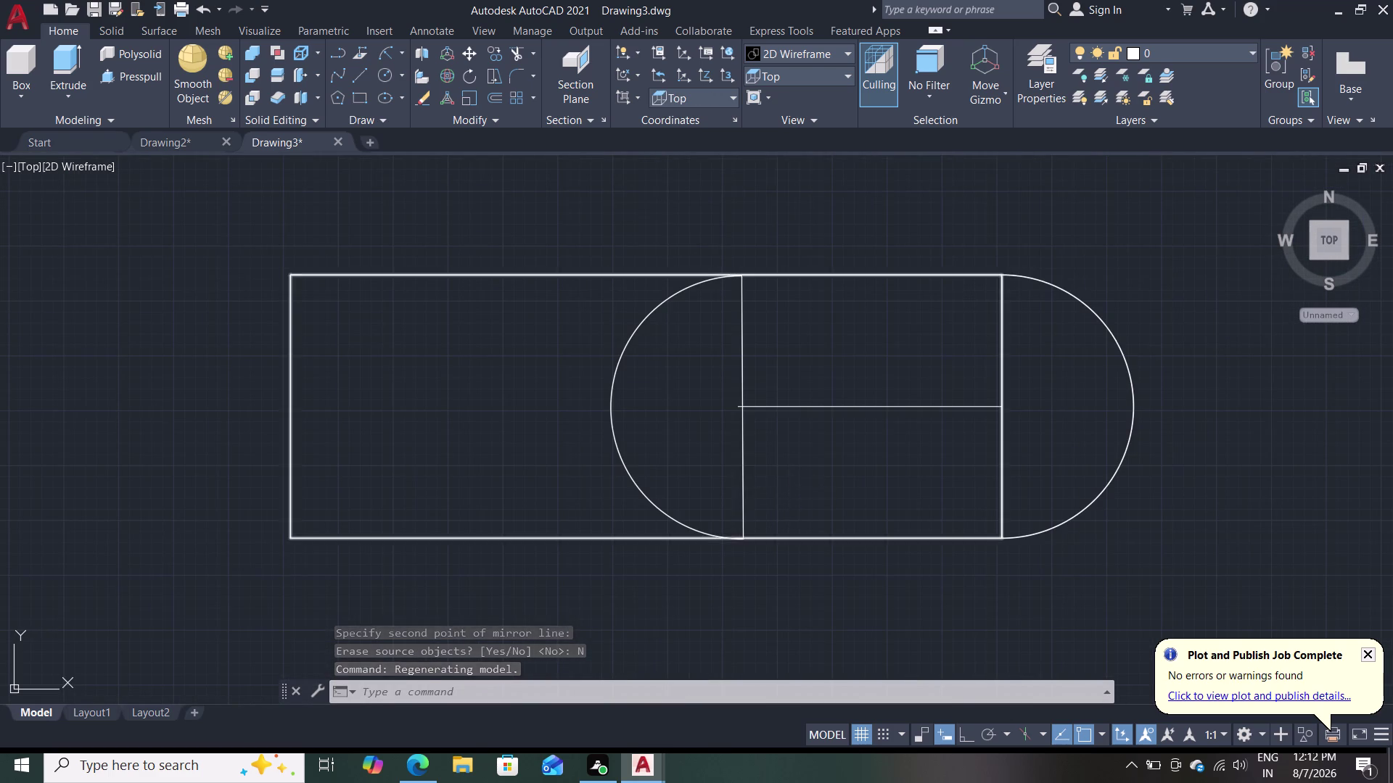
key(ctrl+z)
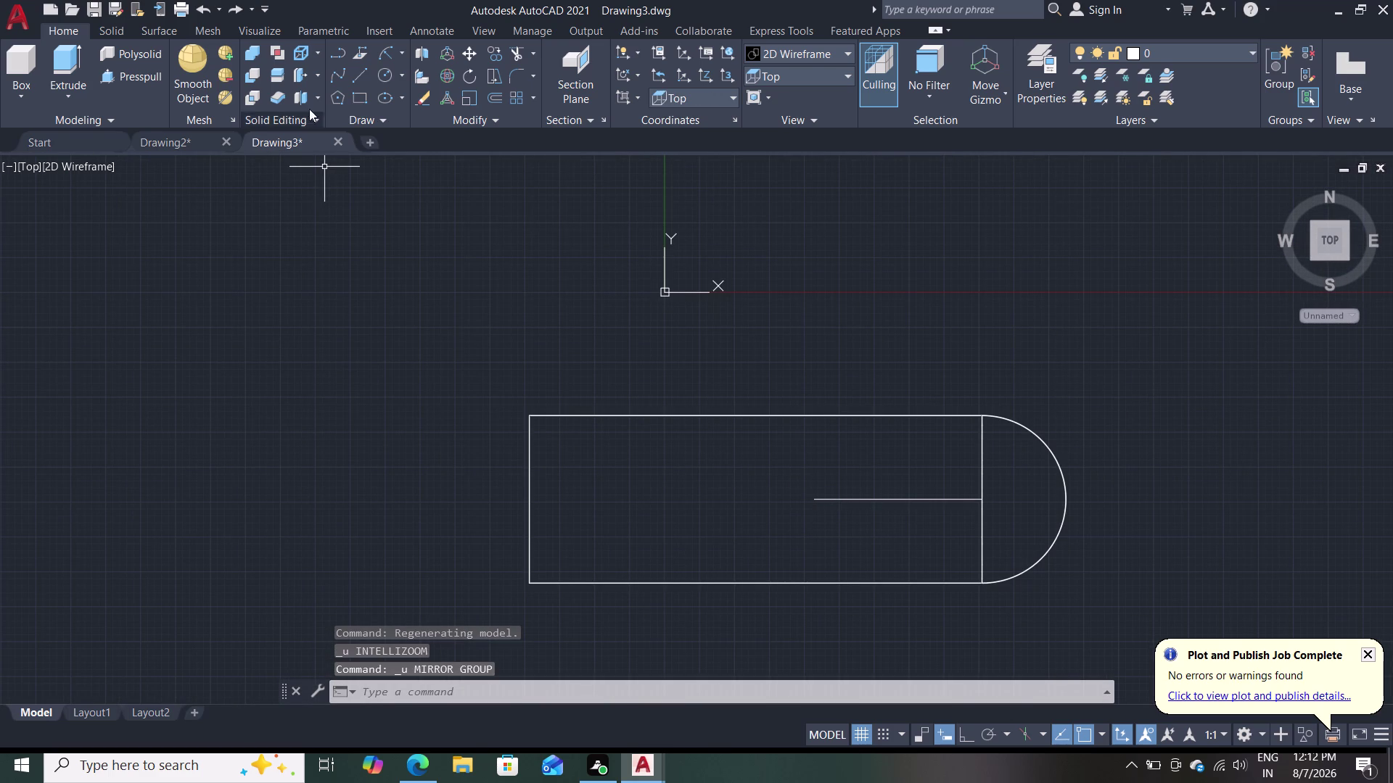
Draw a short vertical line upward from the horizontal line's endpoint.
click(366, 76)
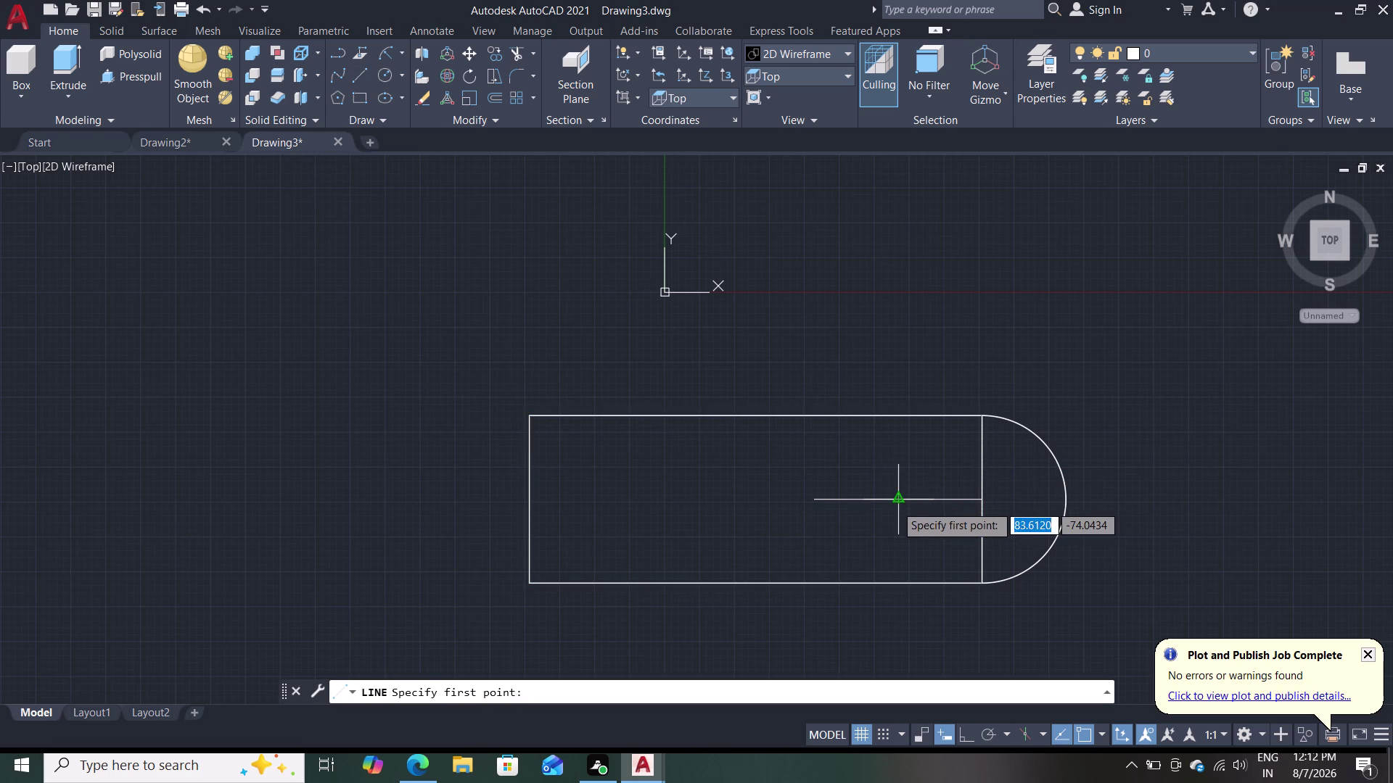
click(896, 504)
click(906, 456)
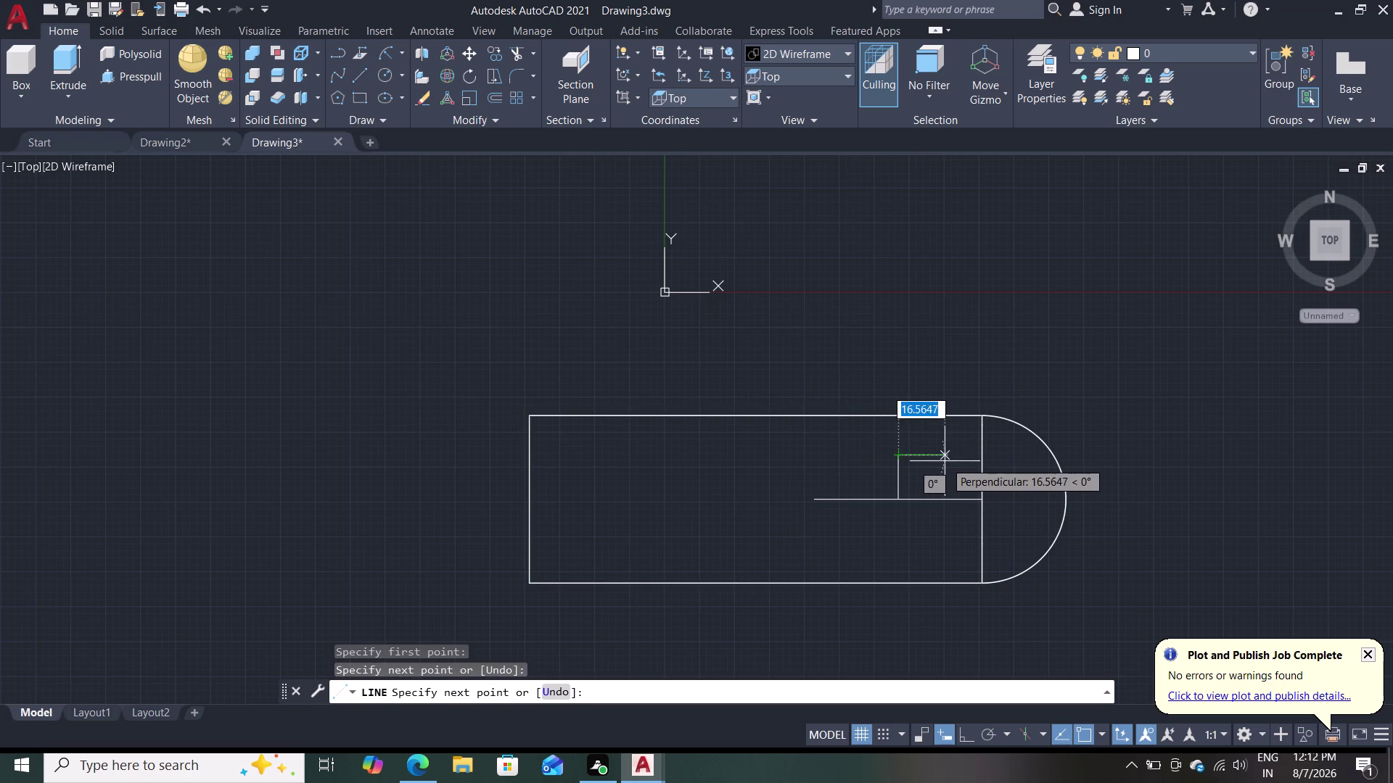
key(Escape)
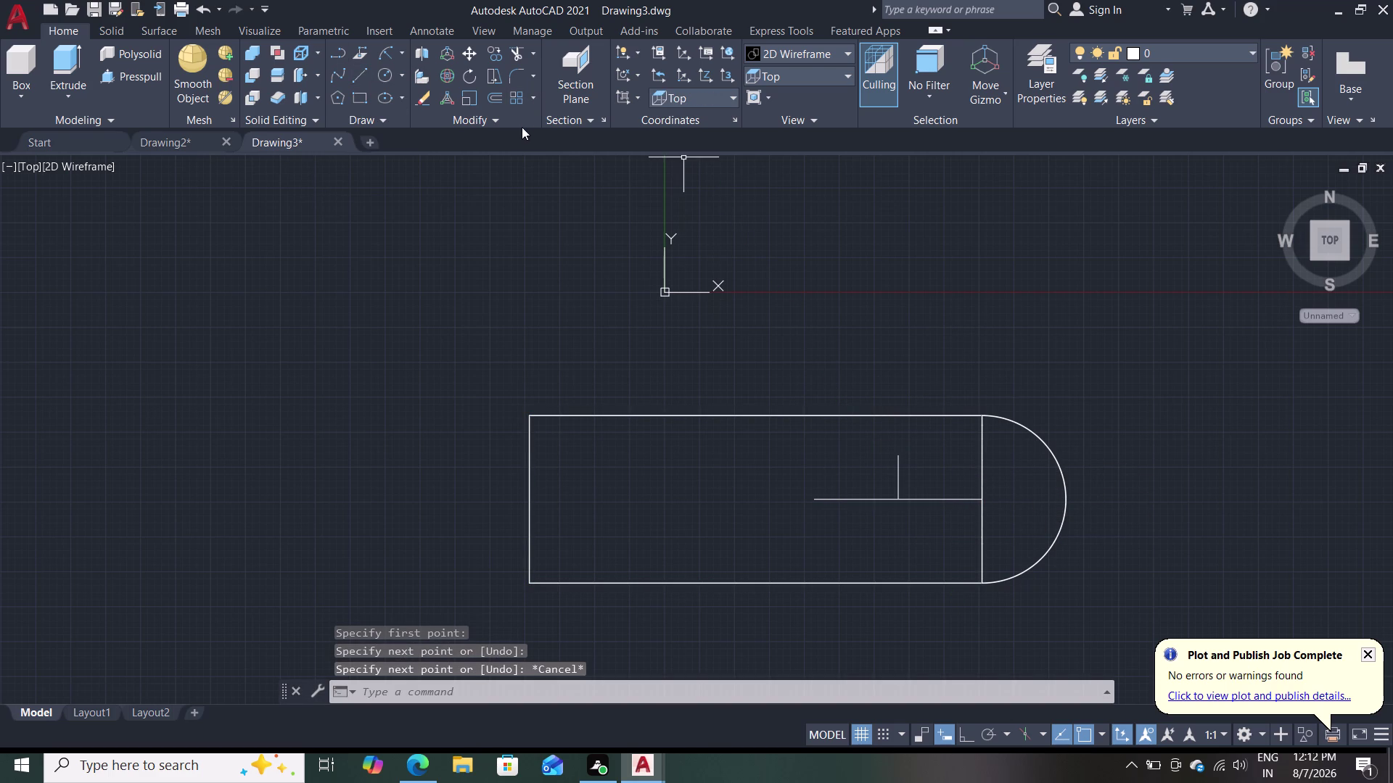
Select the half-round arc for mirroring, pick mirror points, then cancel.
click(524, 119)
click(516, 146)
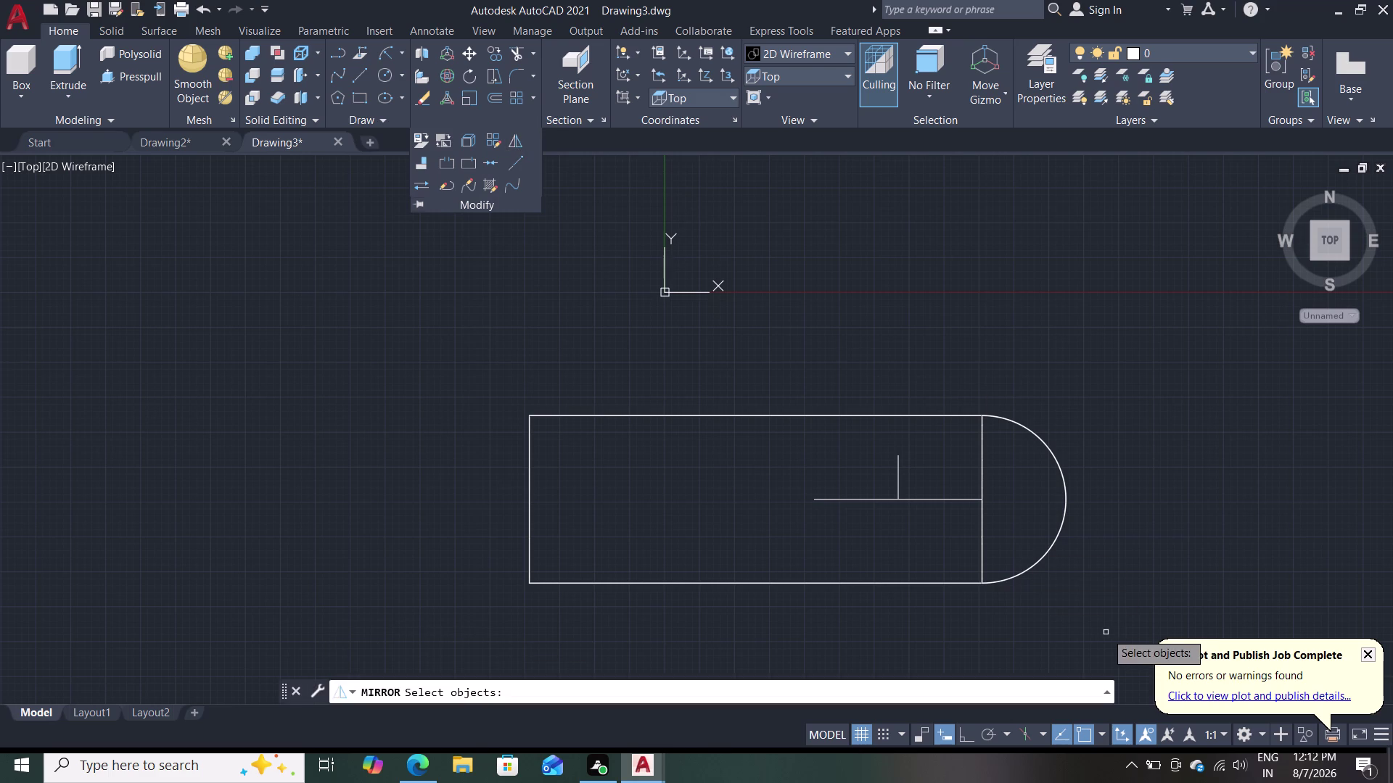
click(1024, 569)
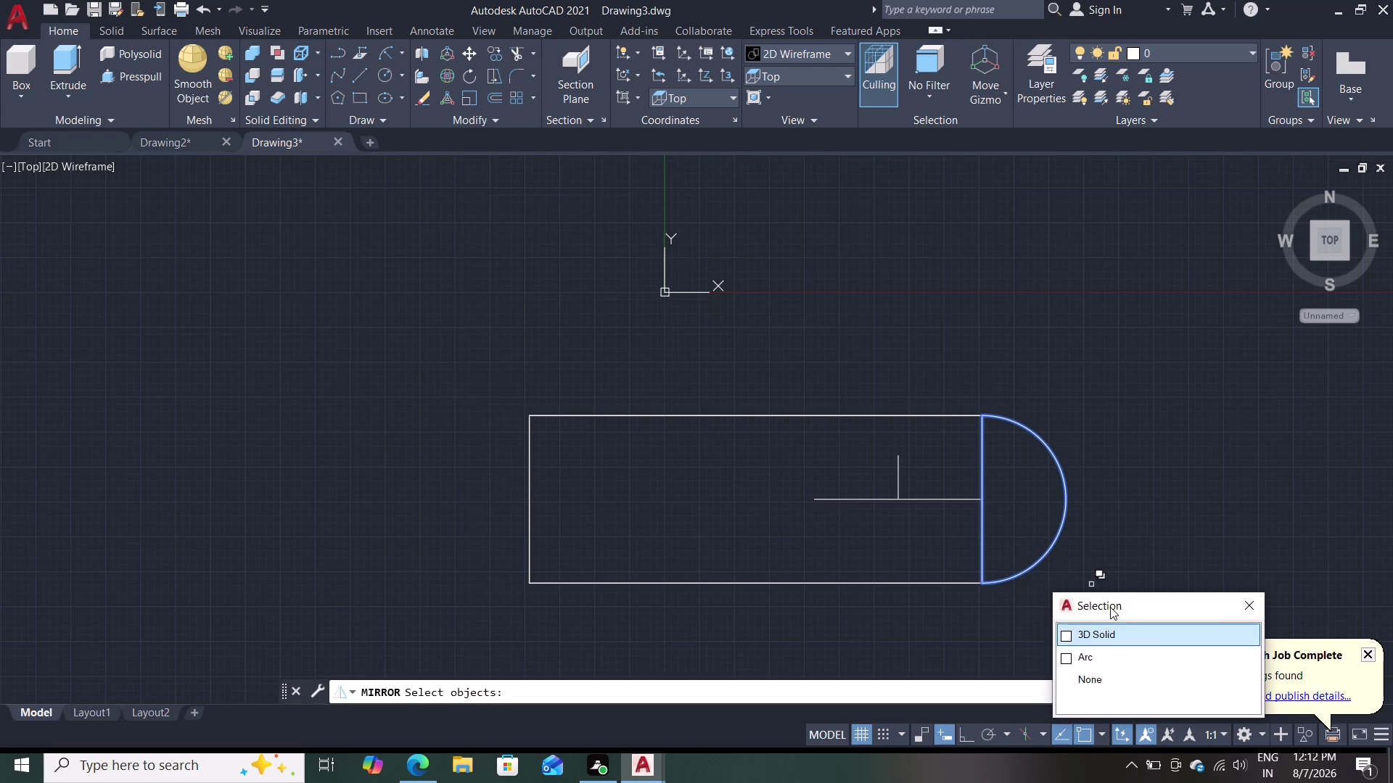
double_click(1094, 633)
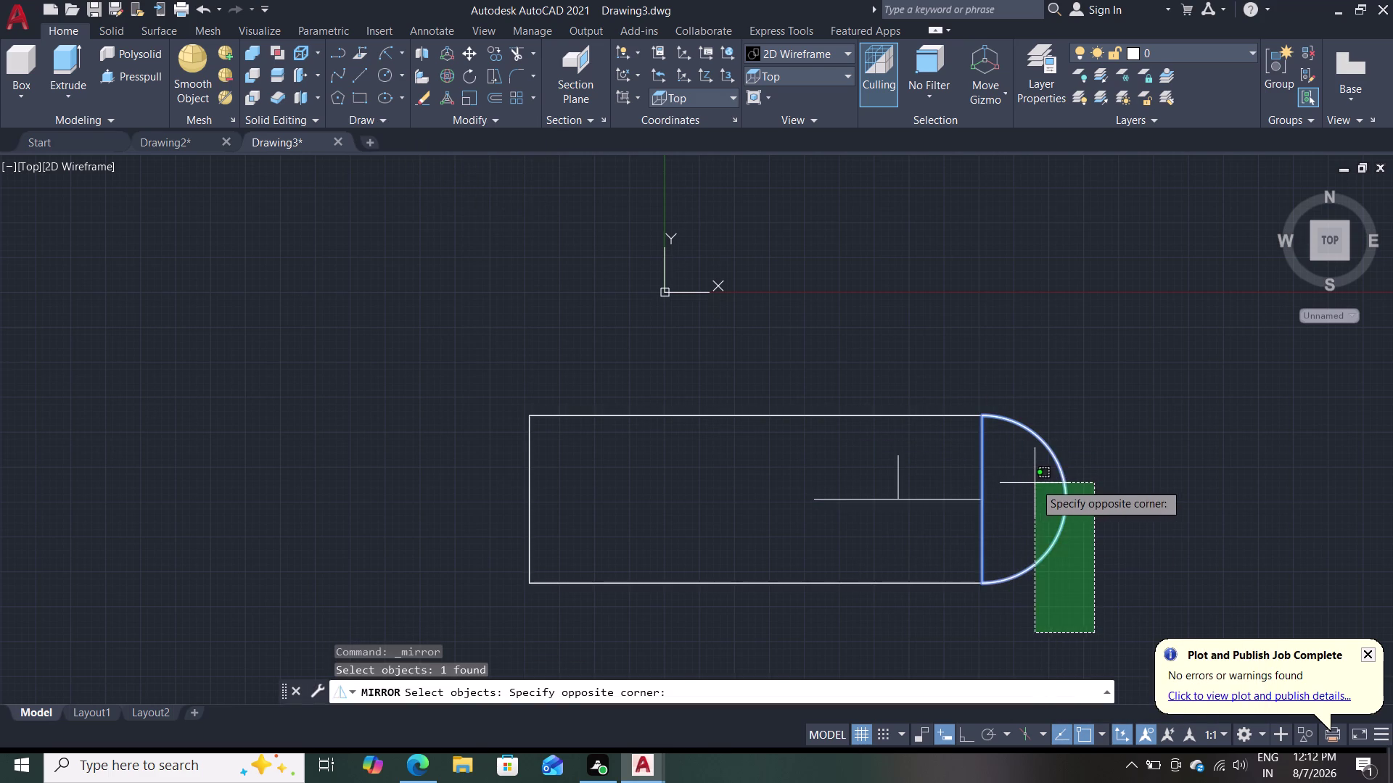
click(1035, 483)
key(Return)
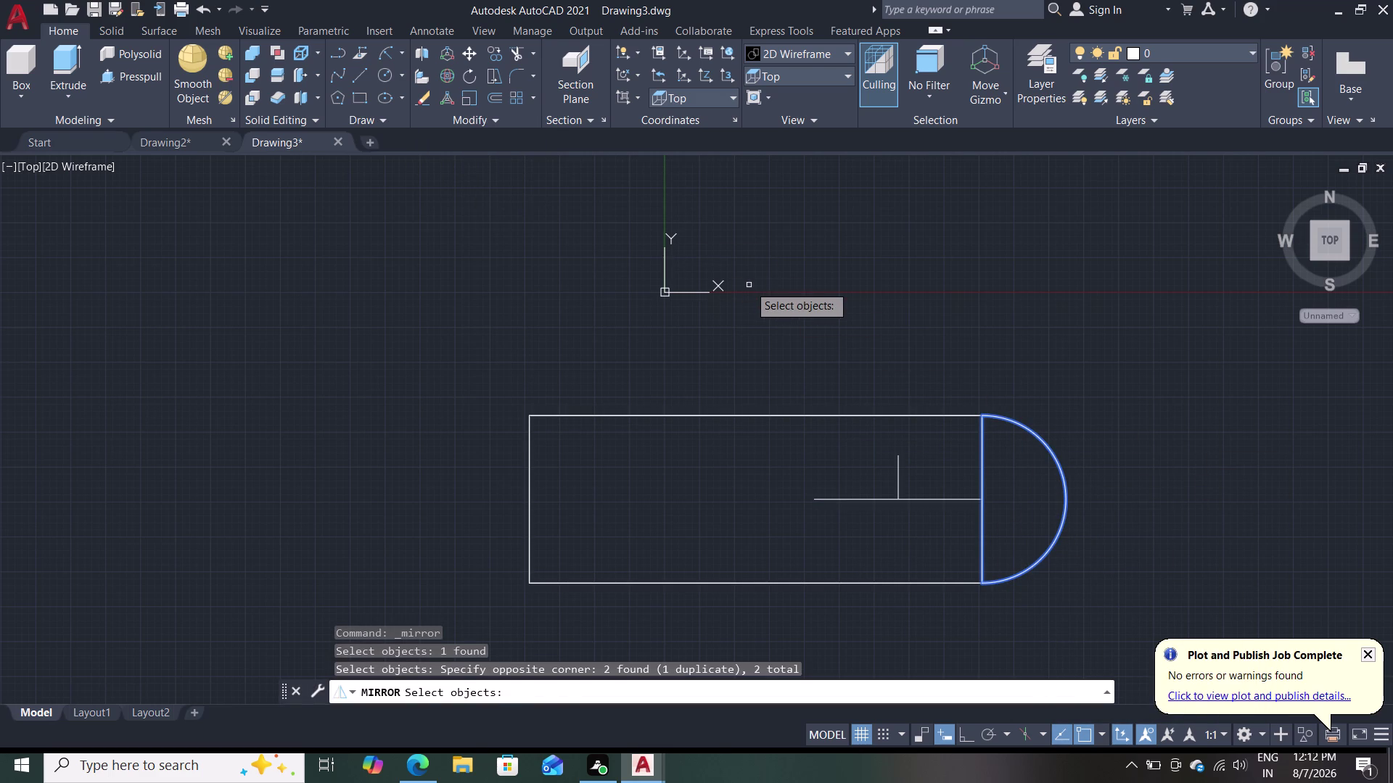
double_click(898, 499)
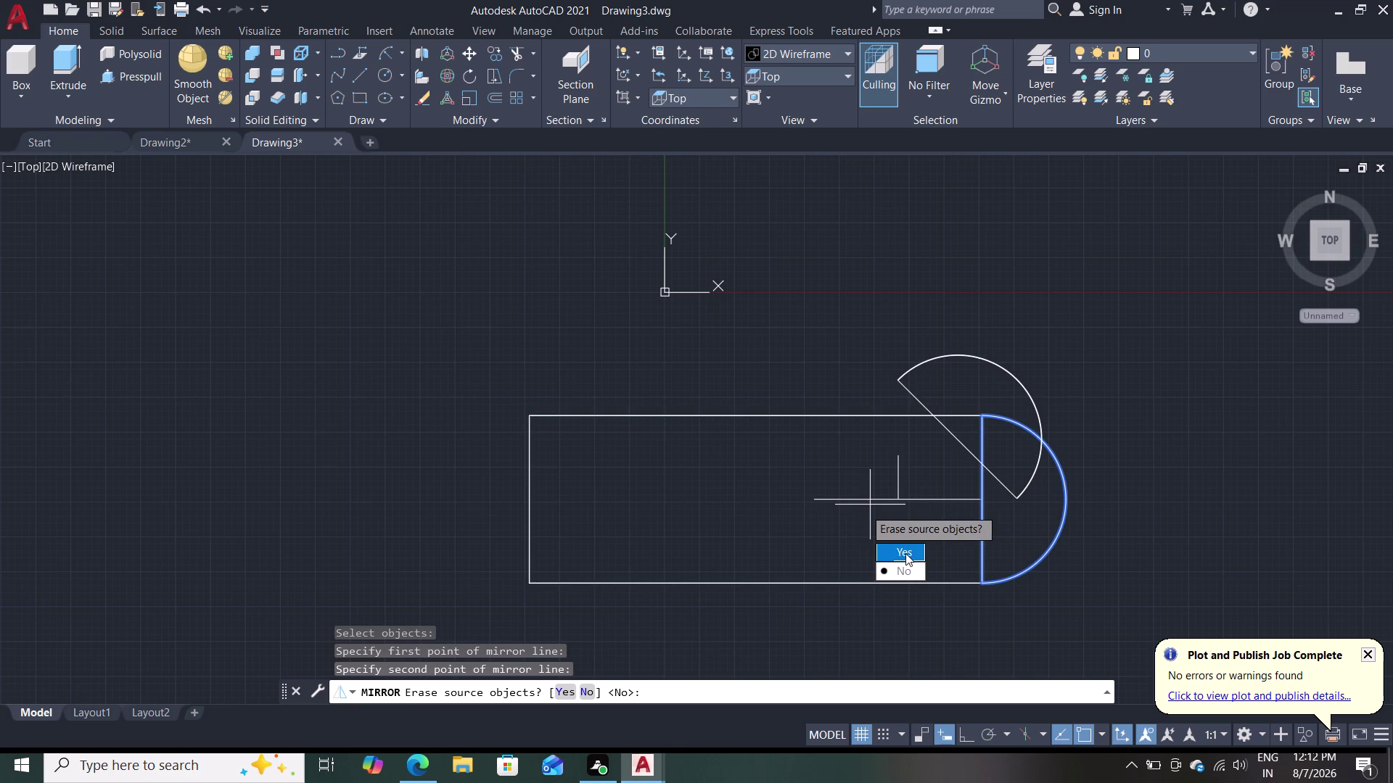
key(Escape)
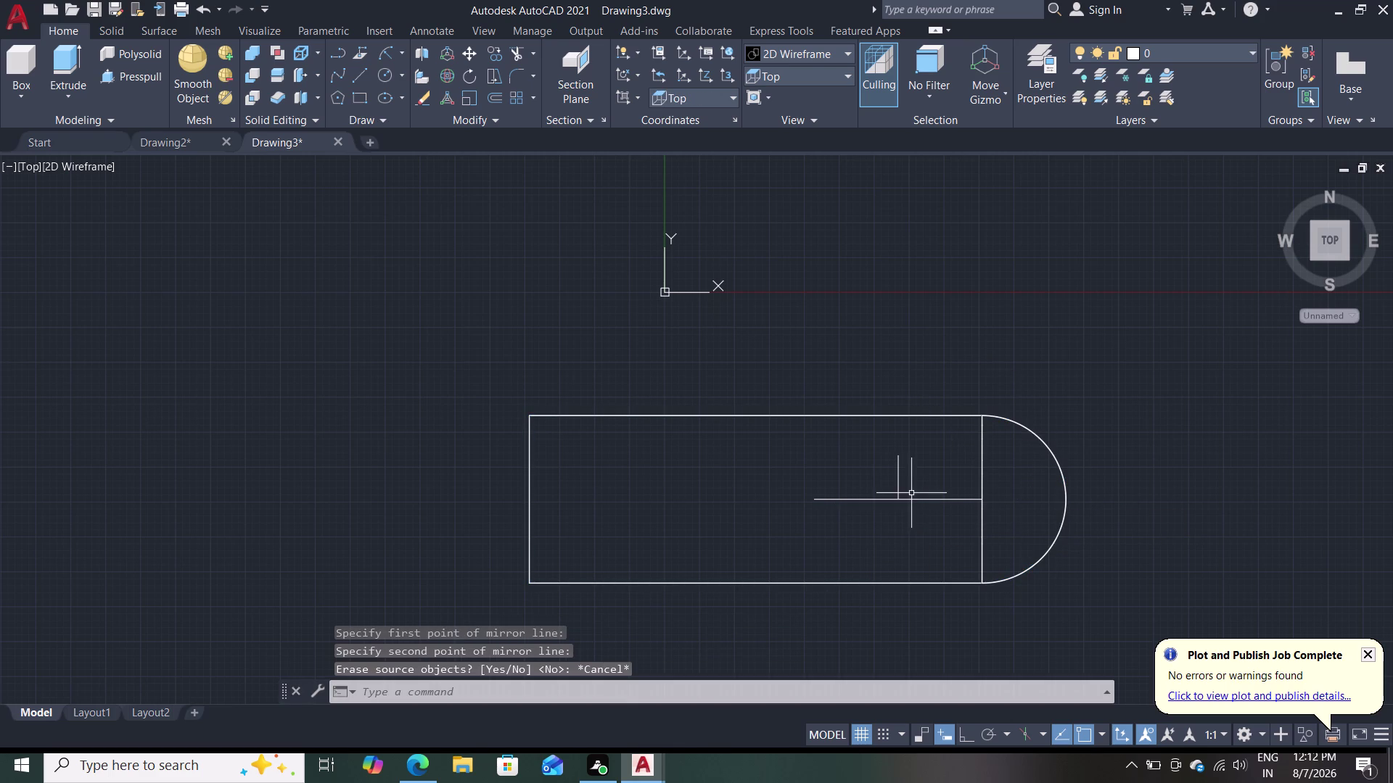
Mirror the half-round arc across the vertical construction line, keeping the original.
click(499, 132)
click(503, 118)
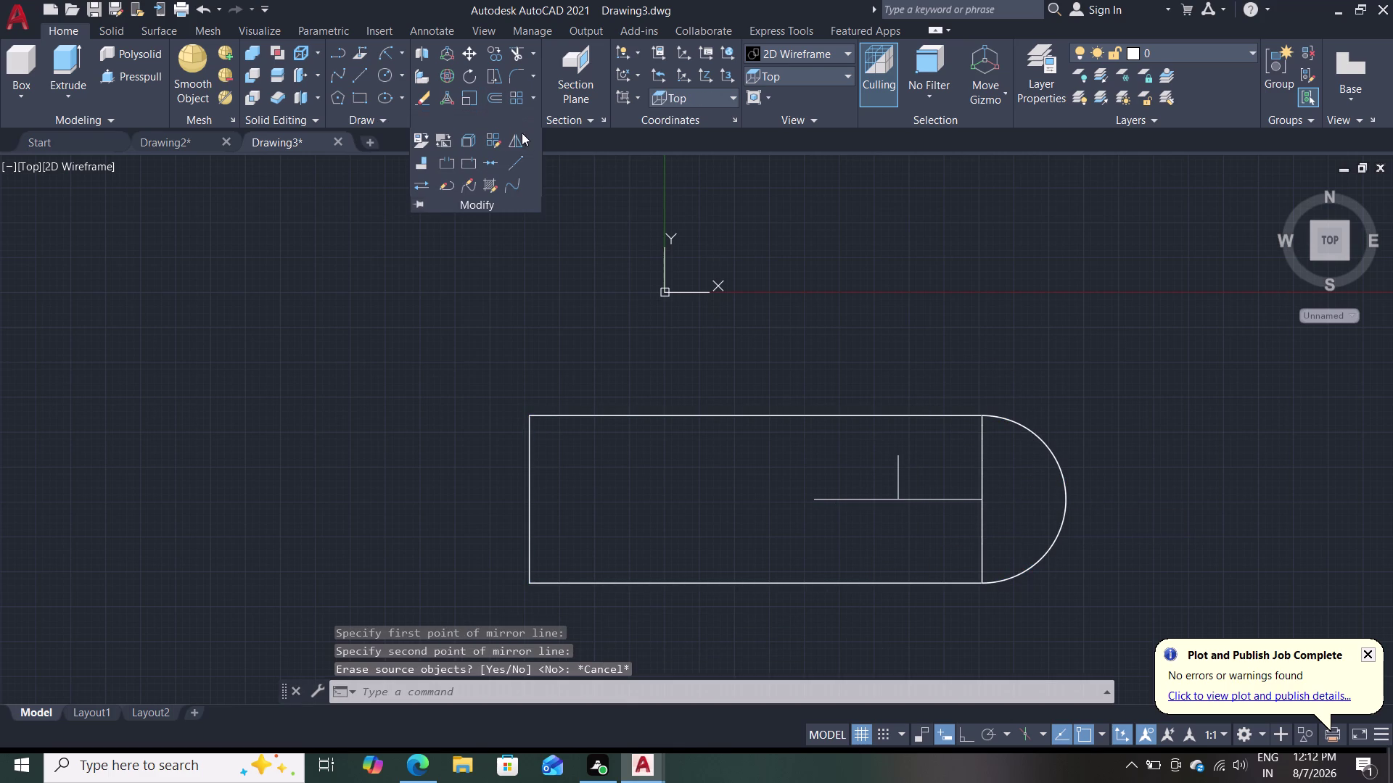
click(517, 140)
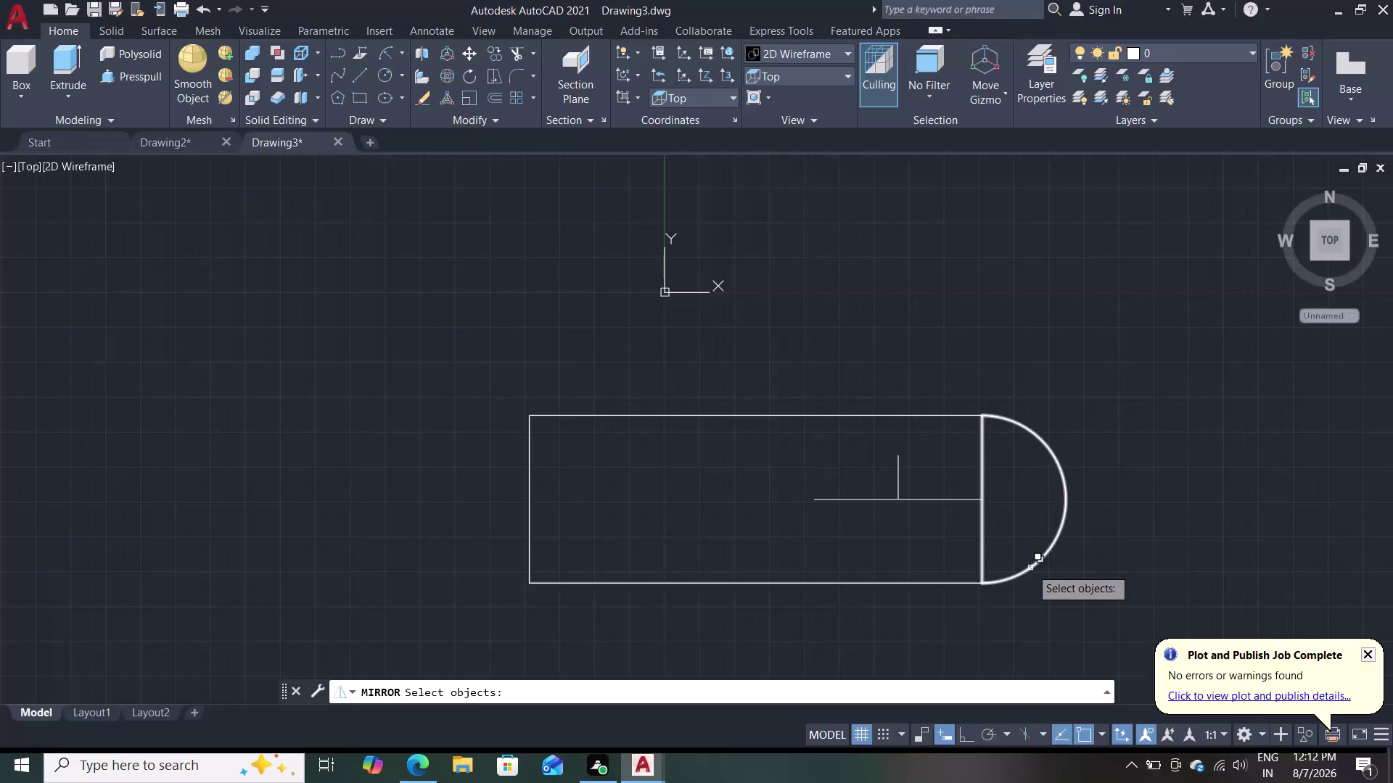
click(1030, 568)
click(1095, 635)
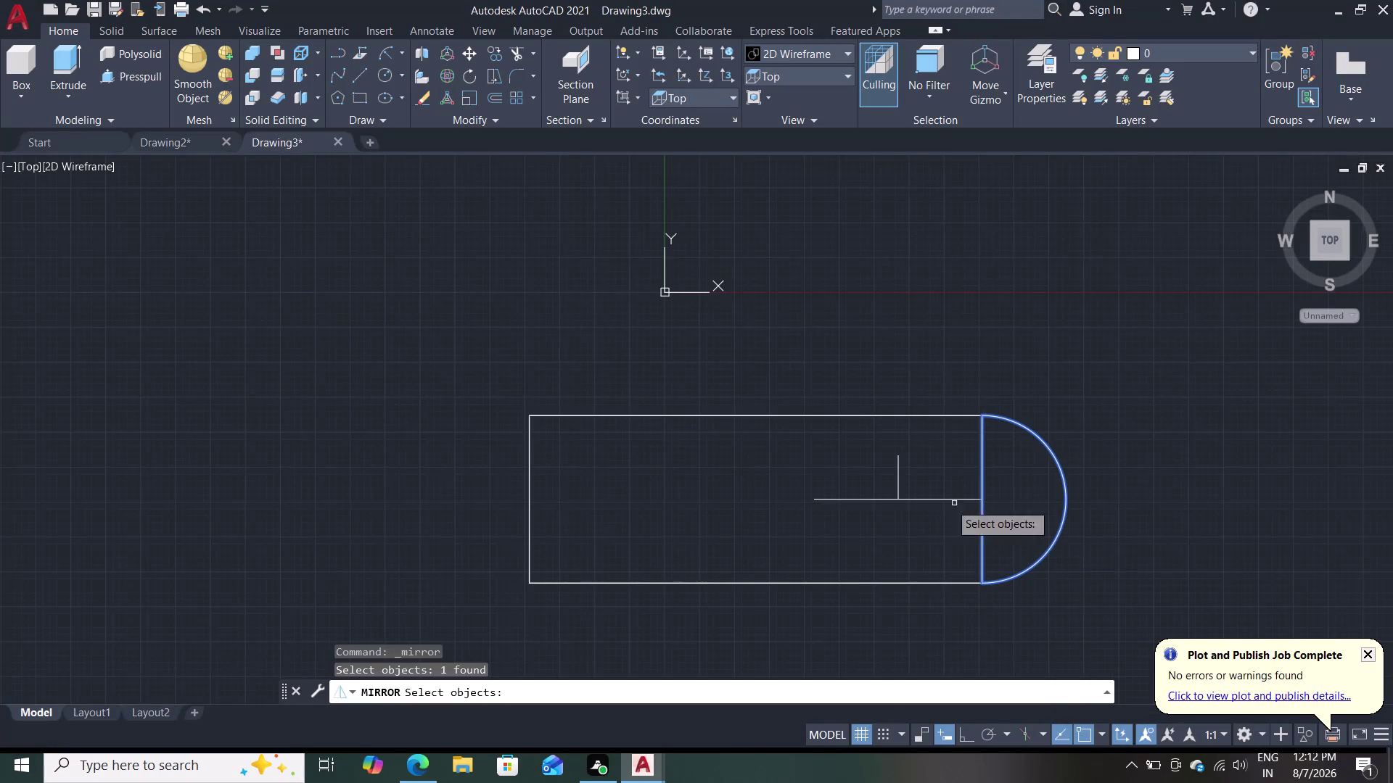
key(Return)
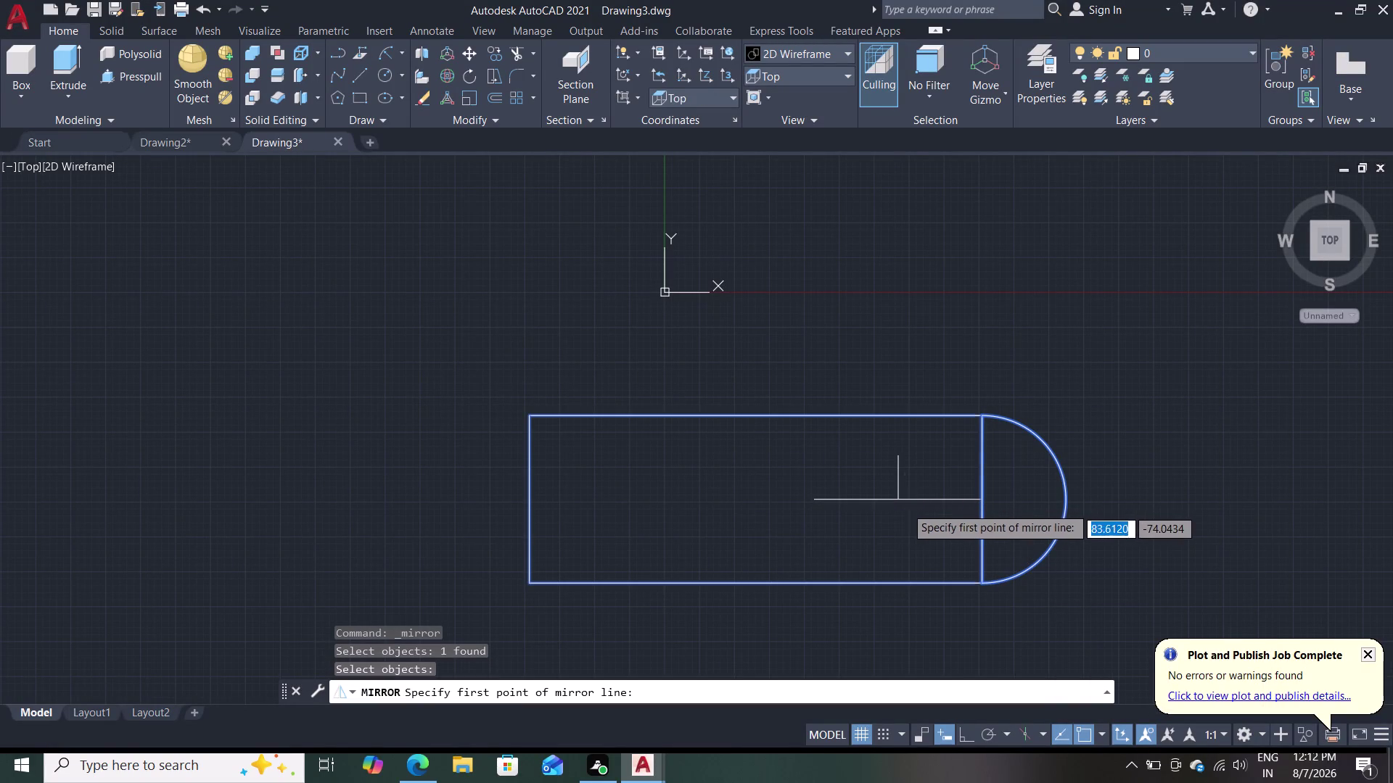
click(901, 501)
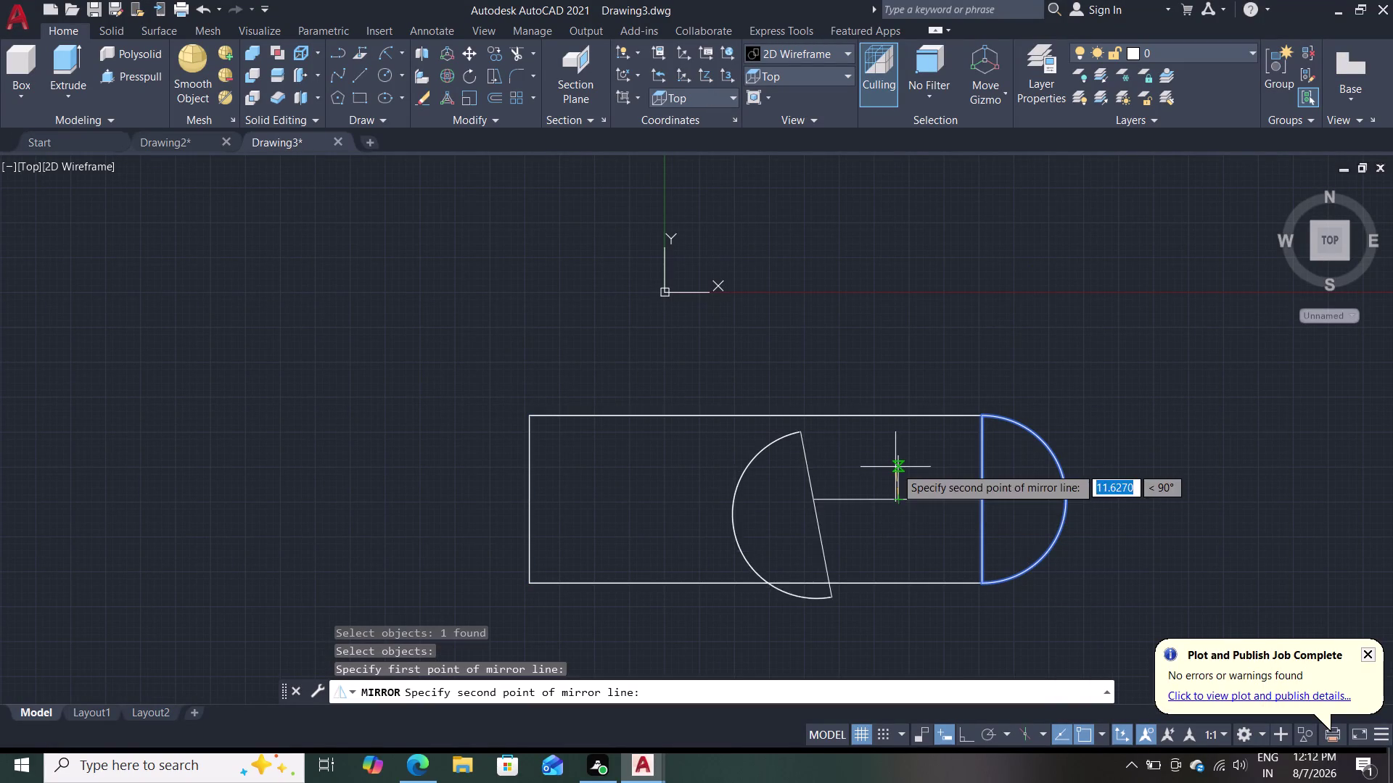
double_click(900, 453)
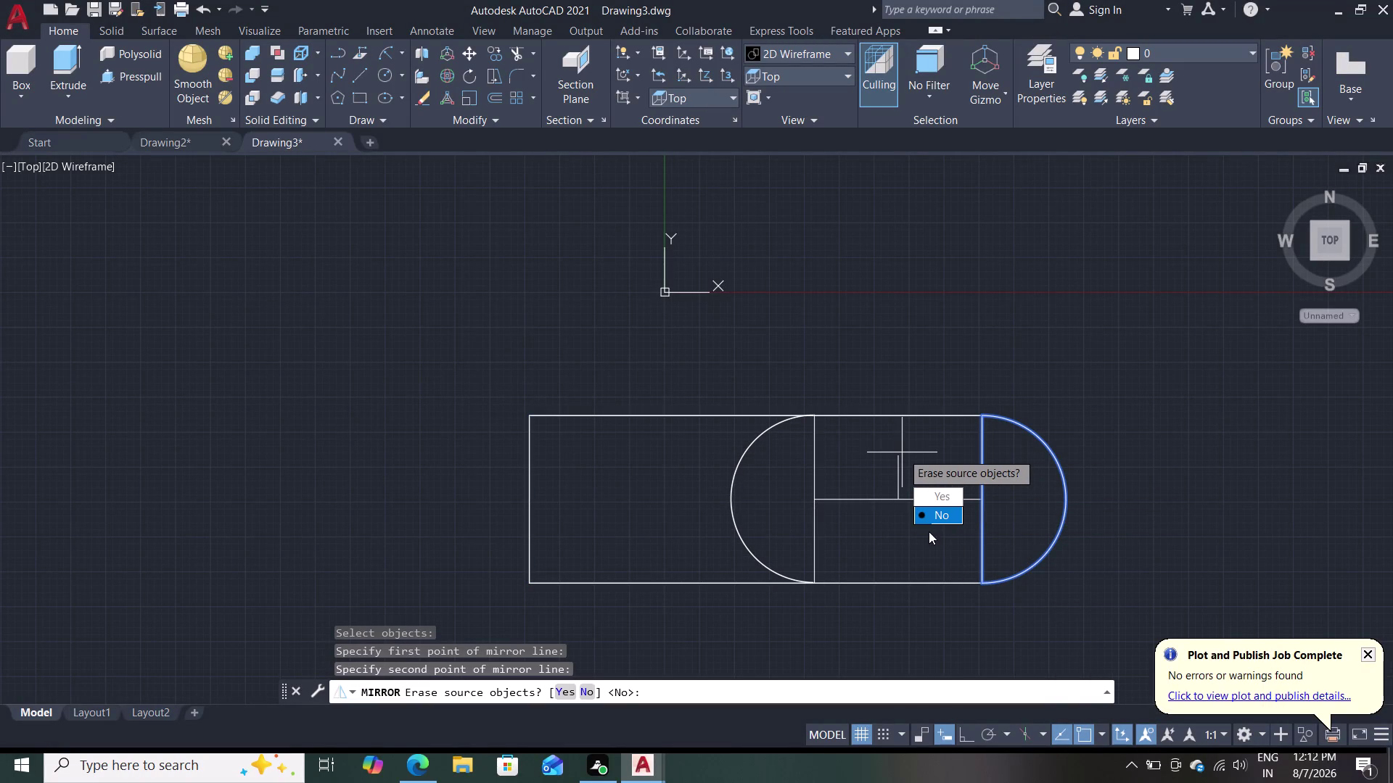
drag(938, 520, 901, 453)
Erase the vertical and horizontal construction lines.
click(901, 453)
triple_click(897, 485)
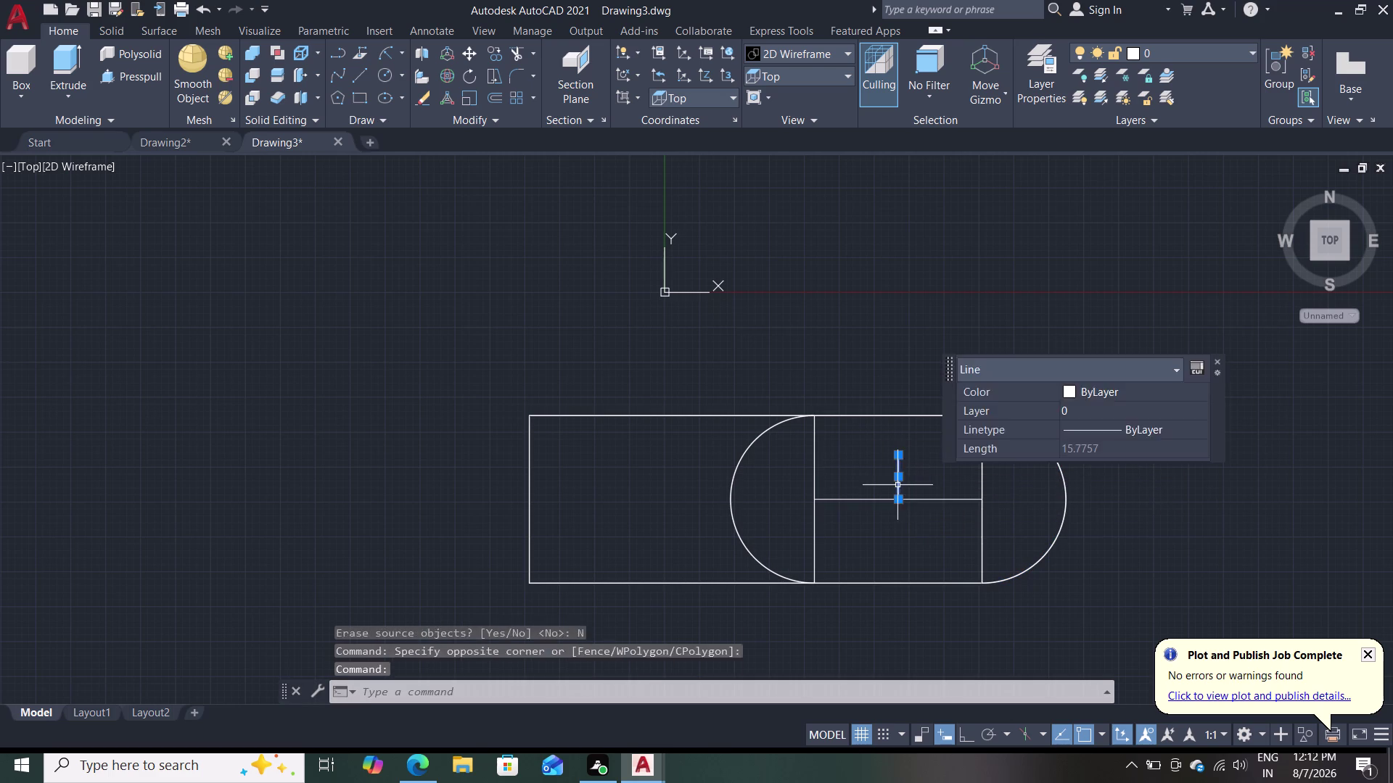
key(Delete)
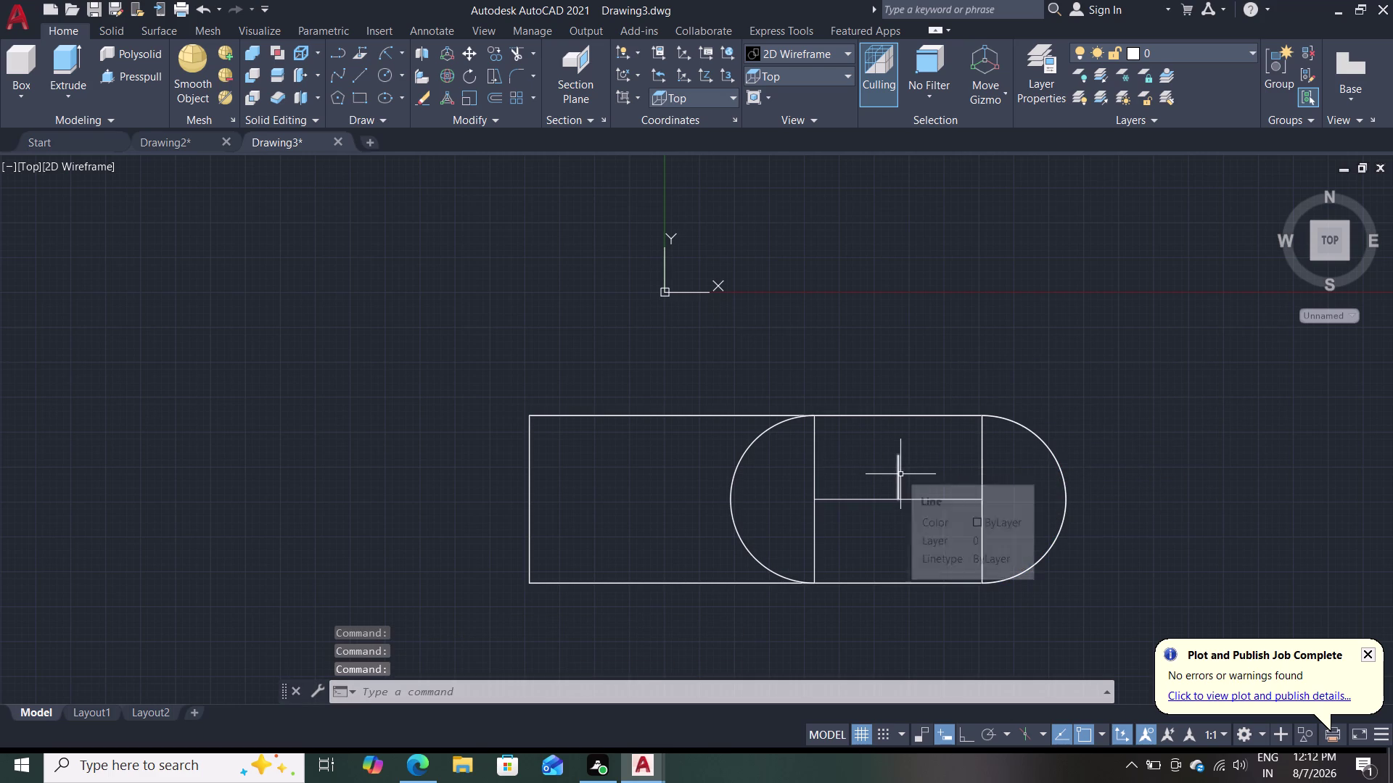
click(904, 499)
key(Delete)
click(899, 482)
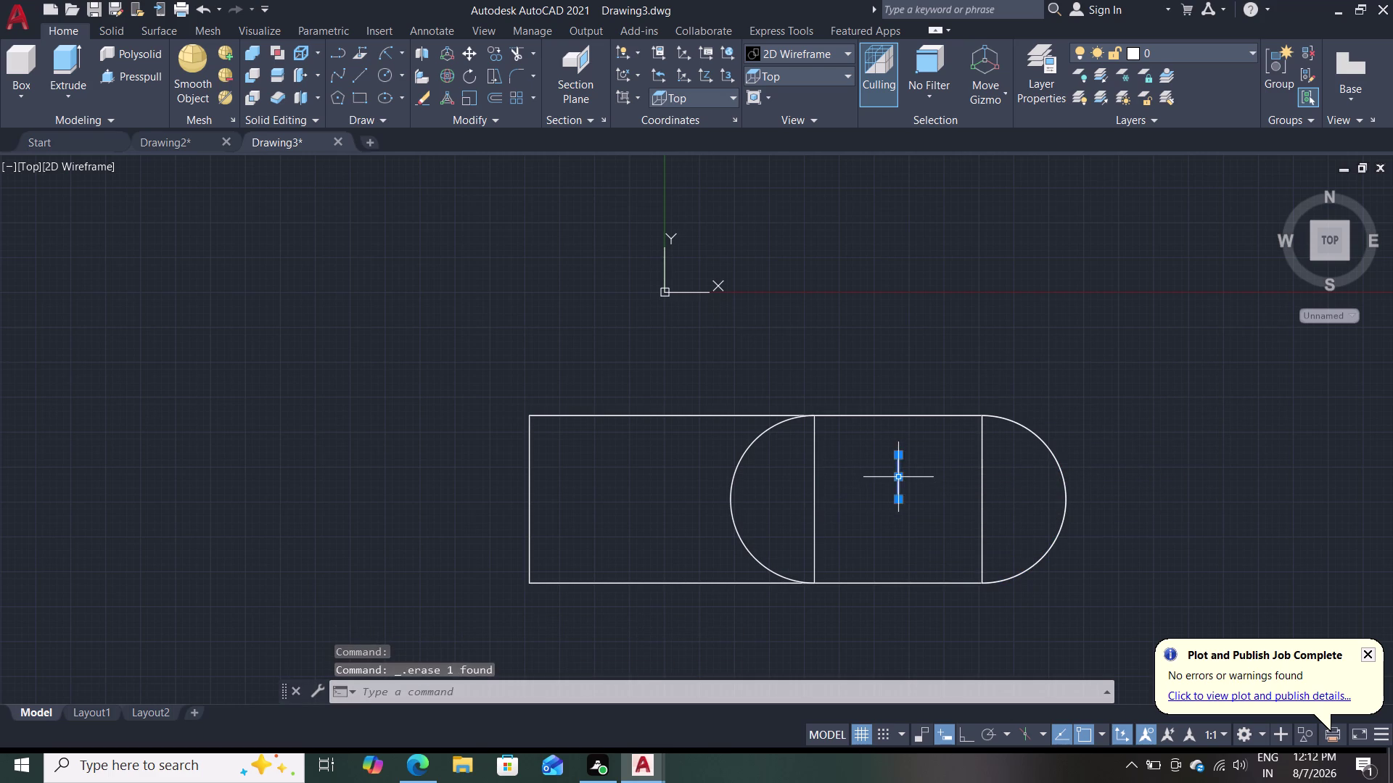
key(Delete)
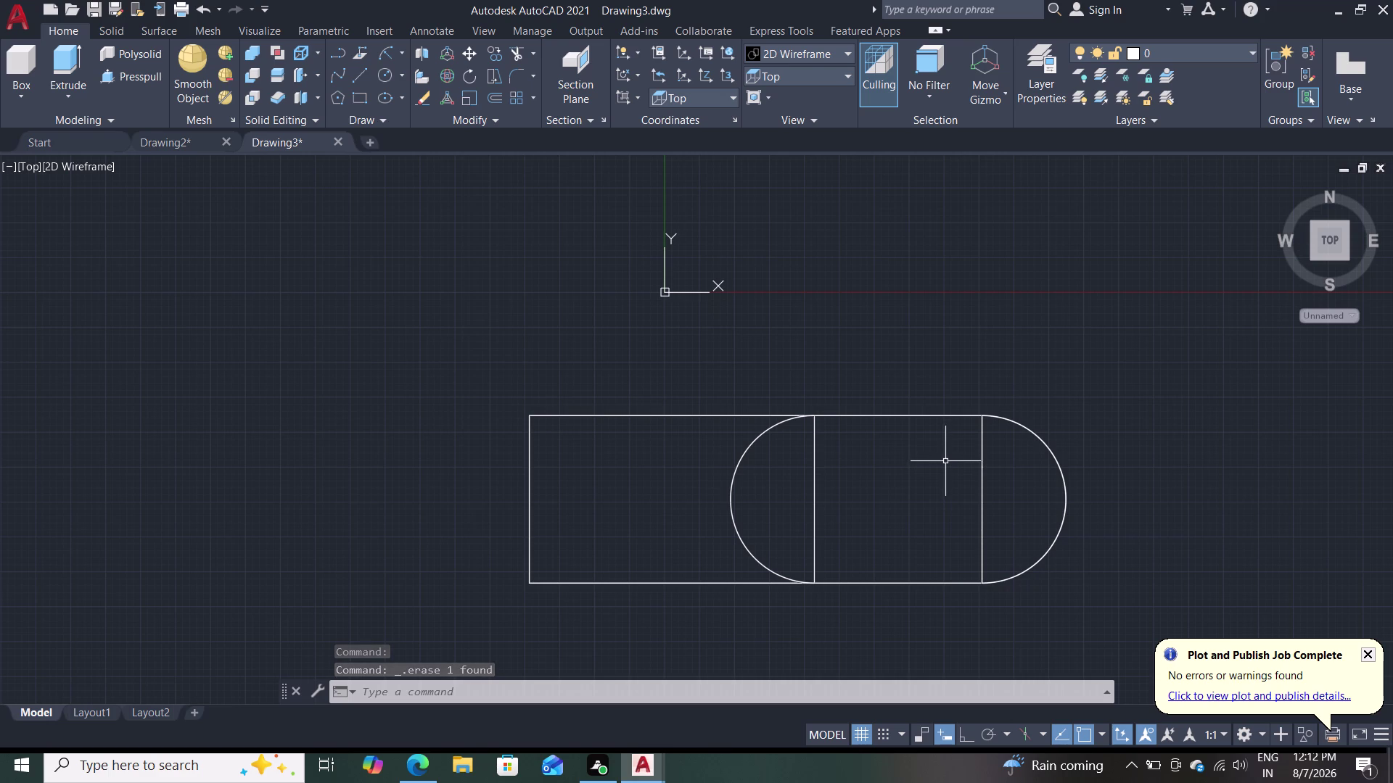
click(368, 78)
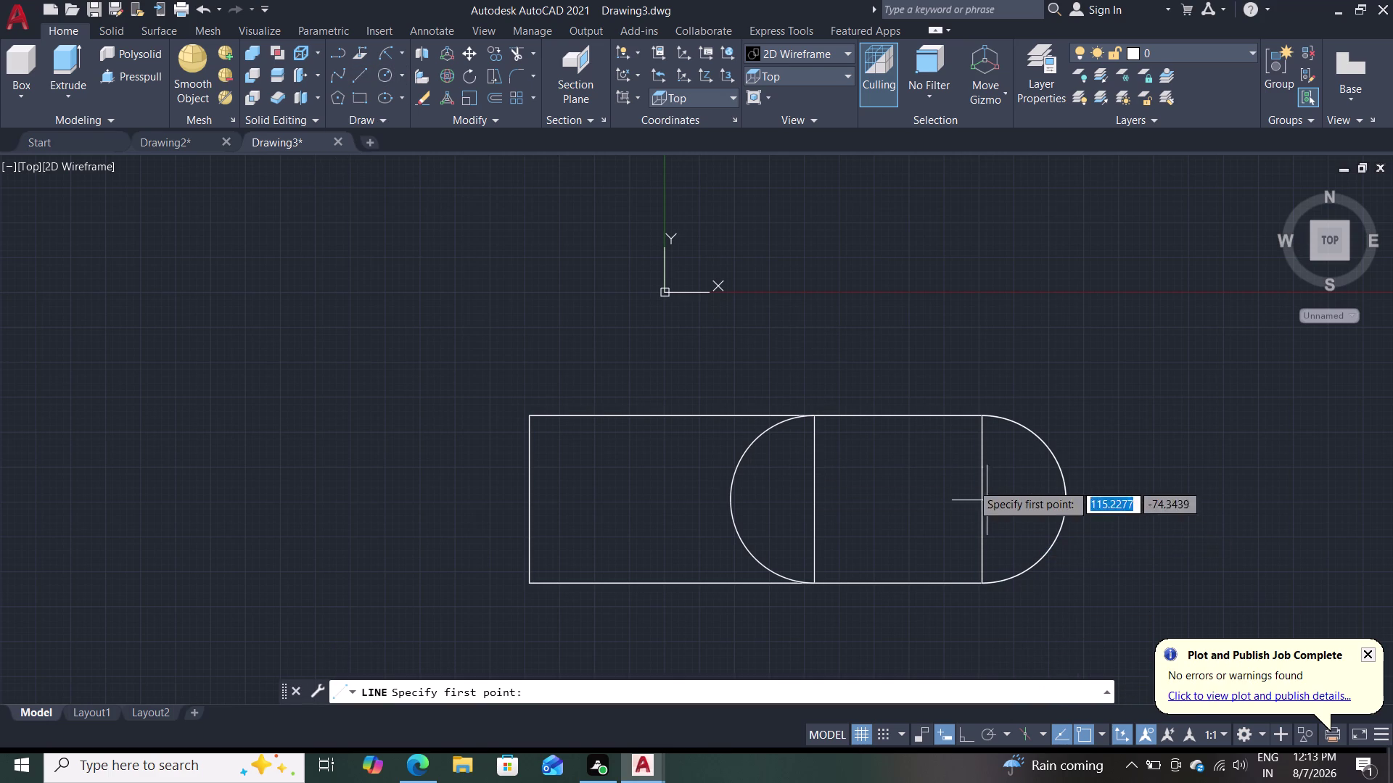
Draw a line stub along the tab's straight edge with segment lengths 6 and 12.
click(984, 503)
drag(984, 504, 984, 495)
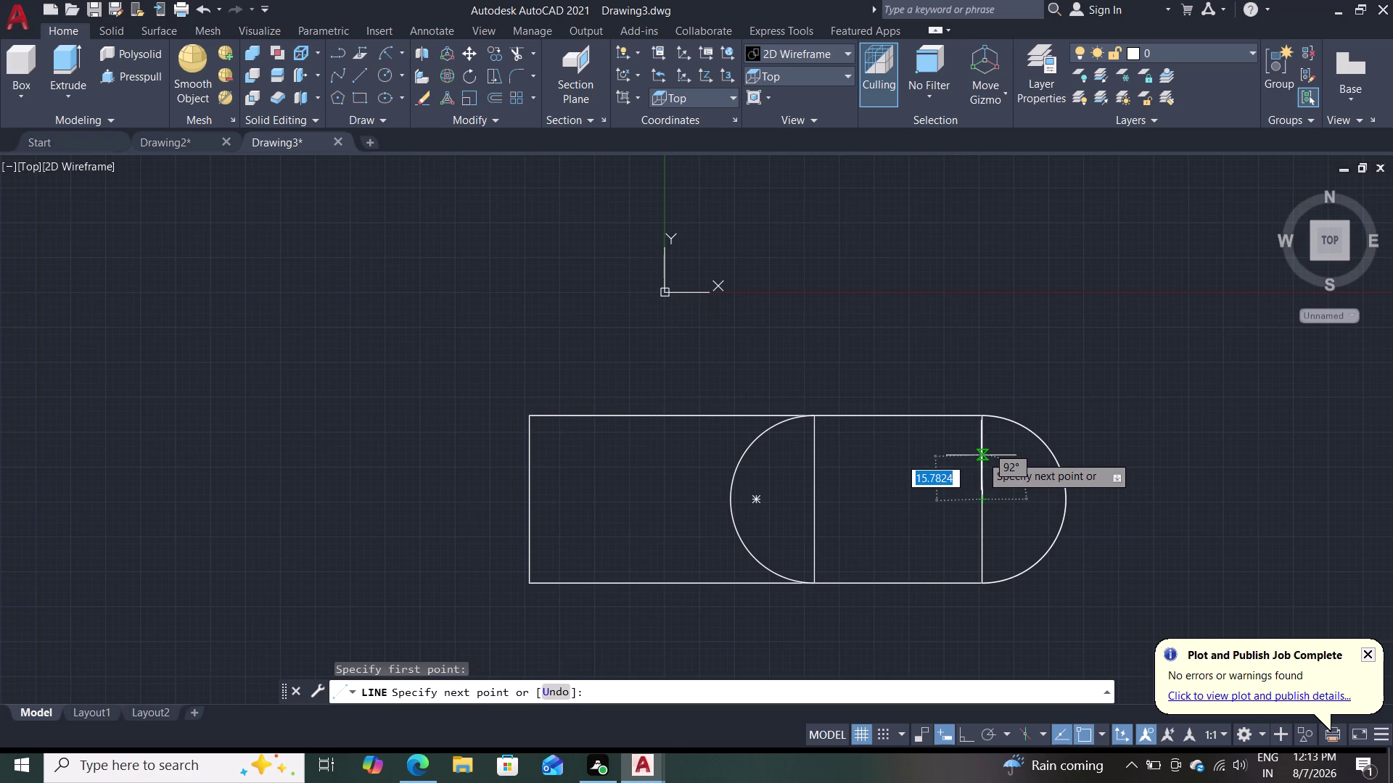
key(6)
key(Return)
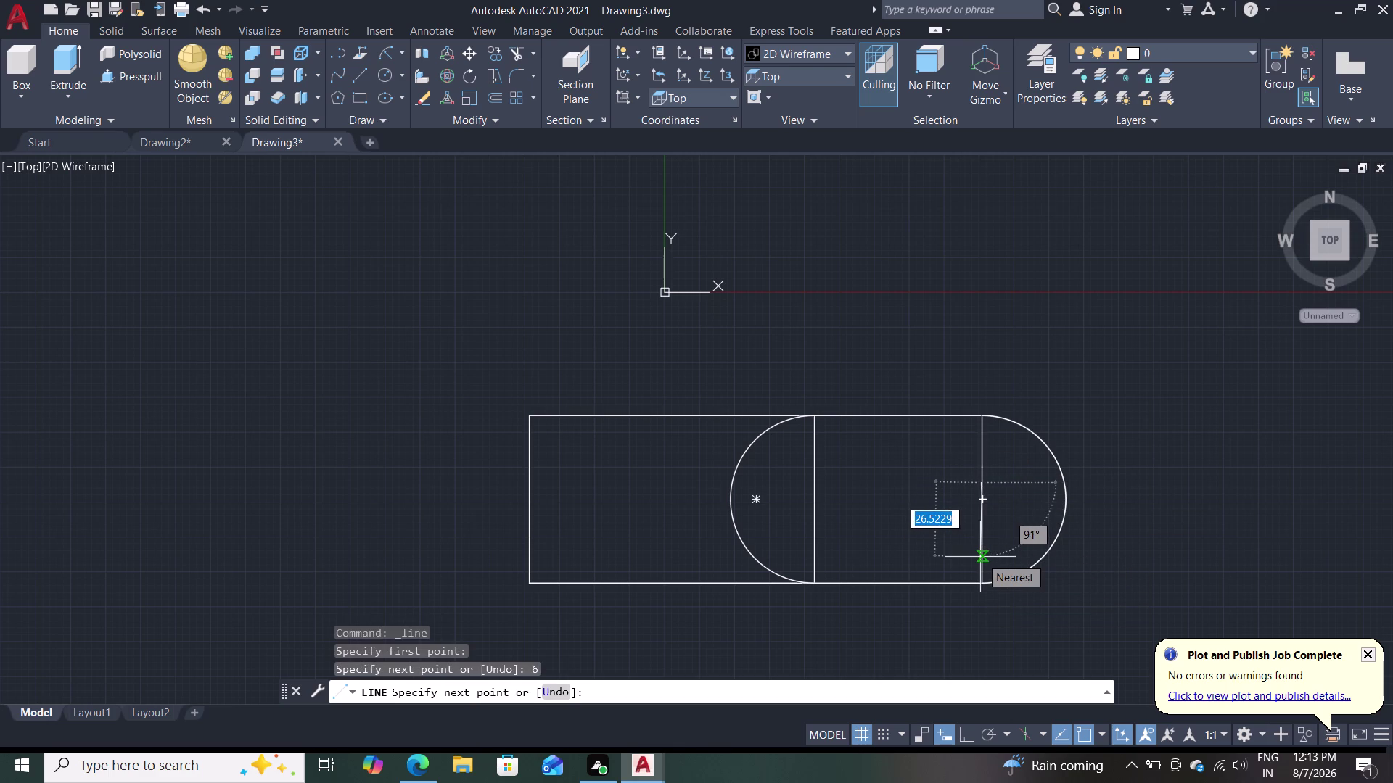
key(1)
key(2)
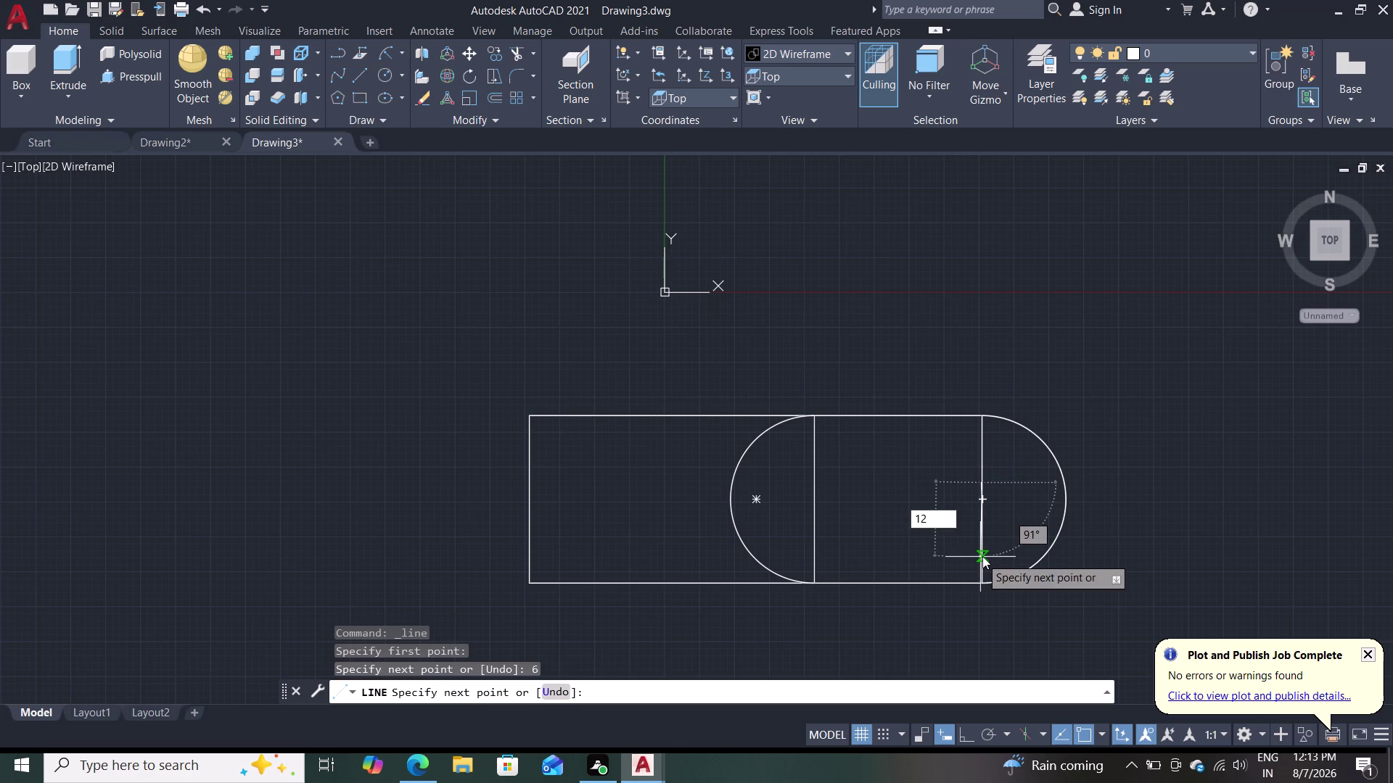
key(Return)
key(Return)
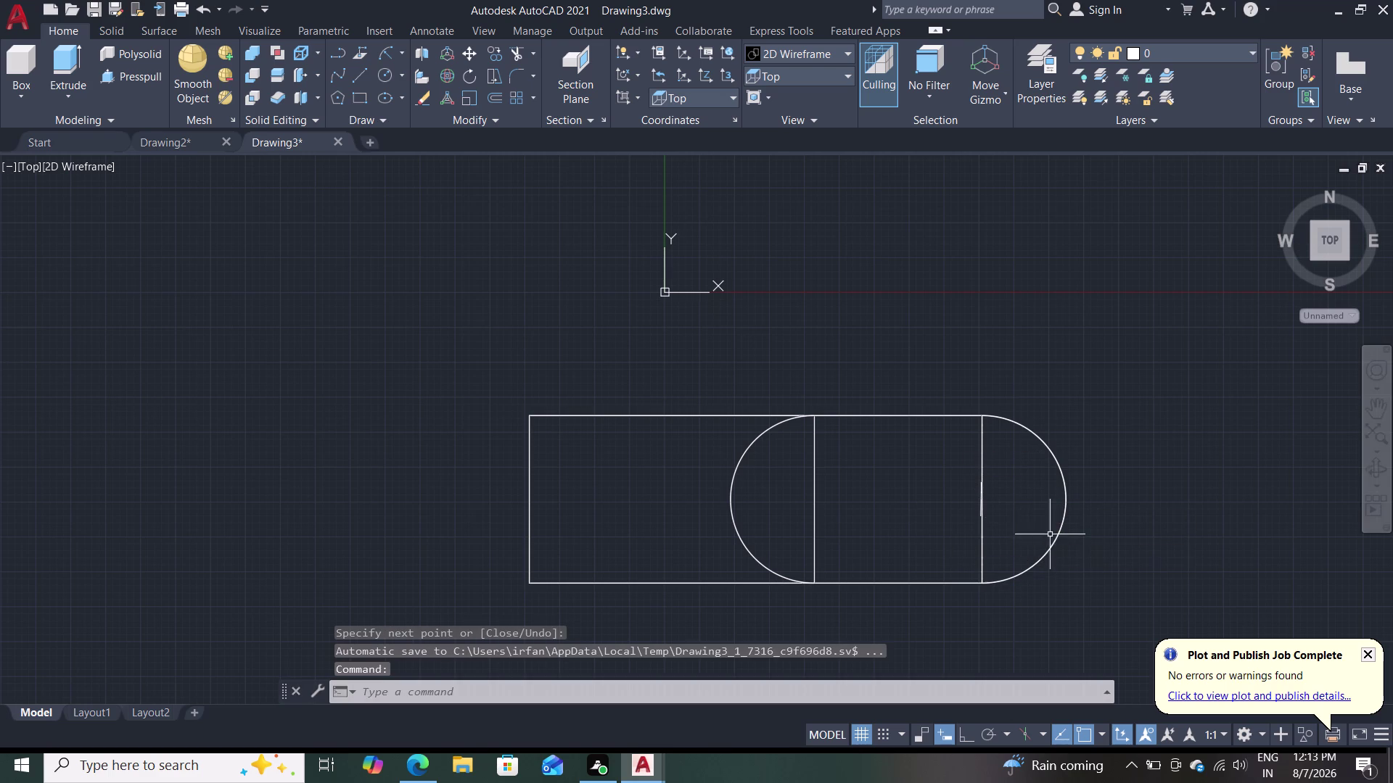
scroll(up, 3)
scroll(up, 3)
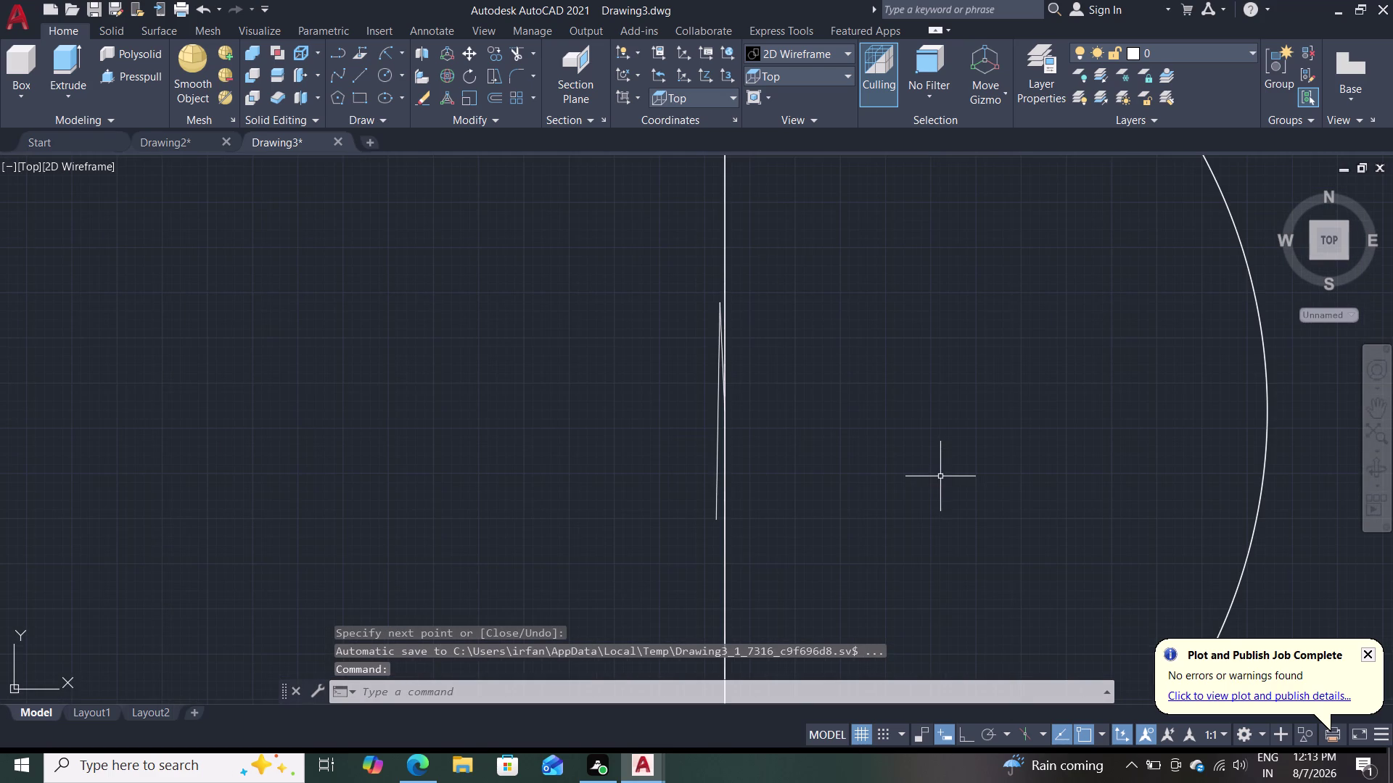
key(ctrl+z)
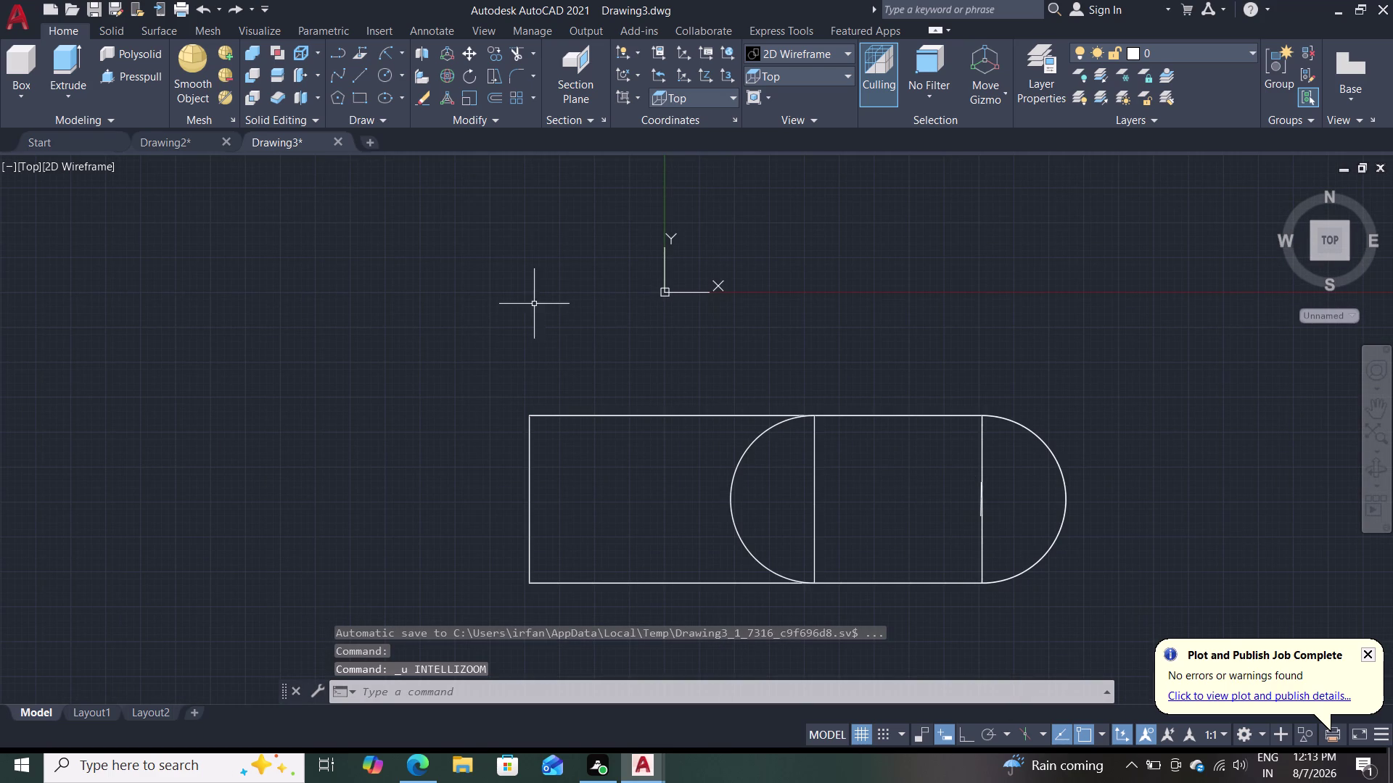
Orbit around the block to inspect it in 3D, then switch to the Top preset view.
middle_drag(920, 506, 924, 429)
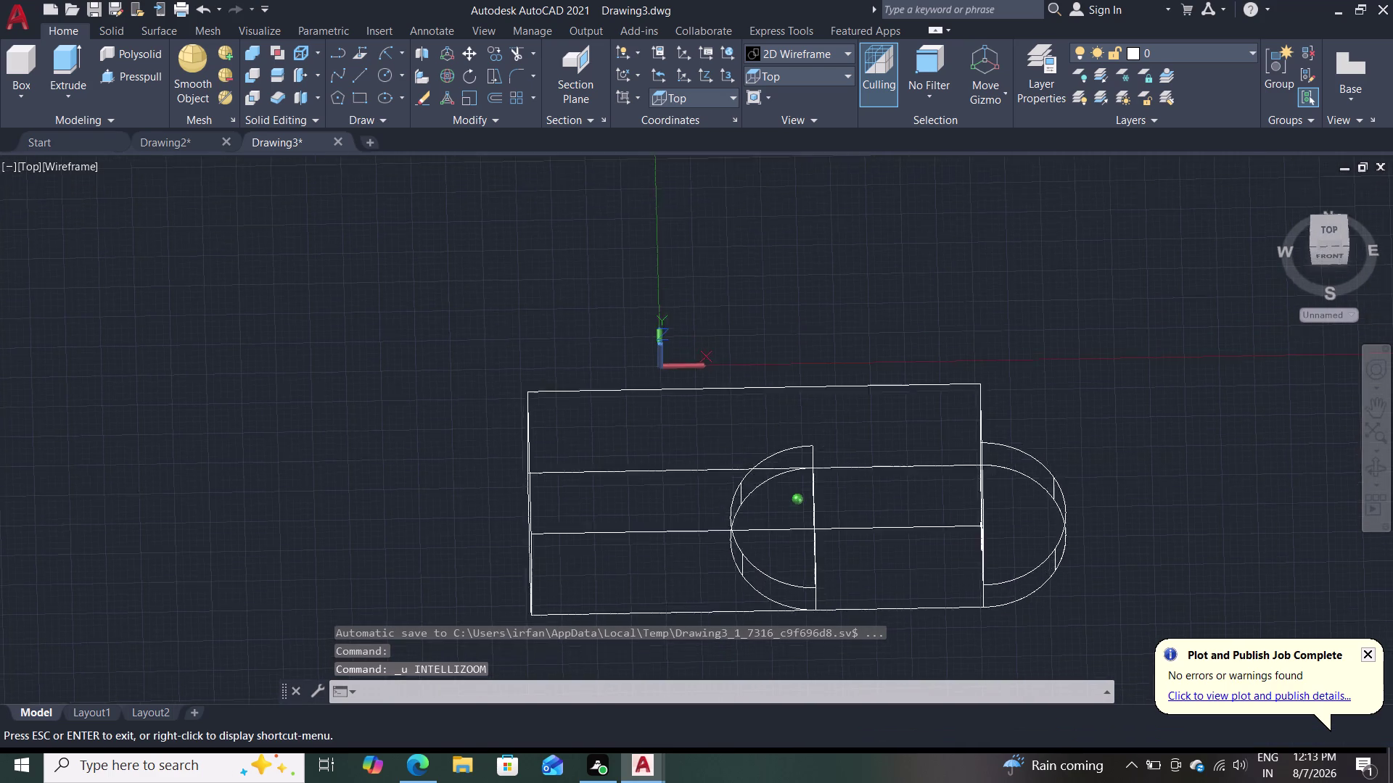
middle_drag(924, 429, 936, 413)
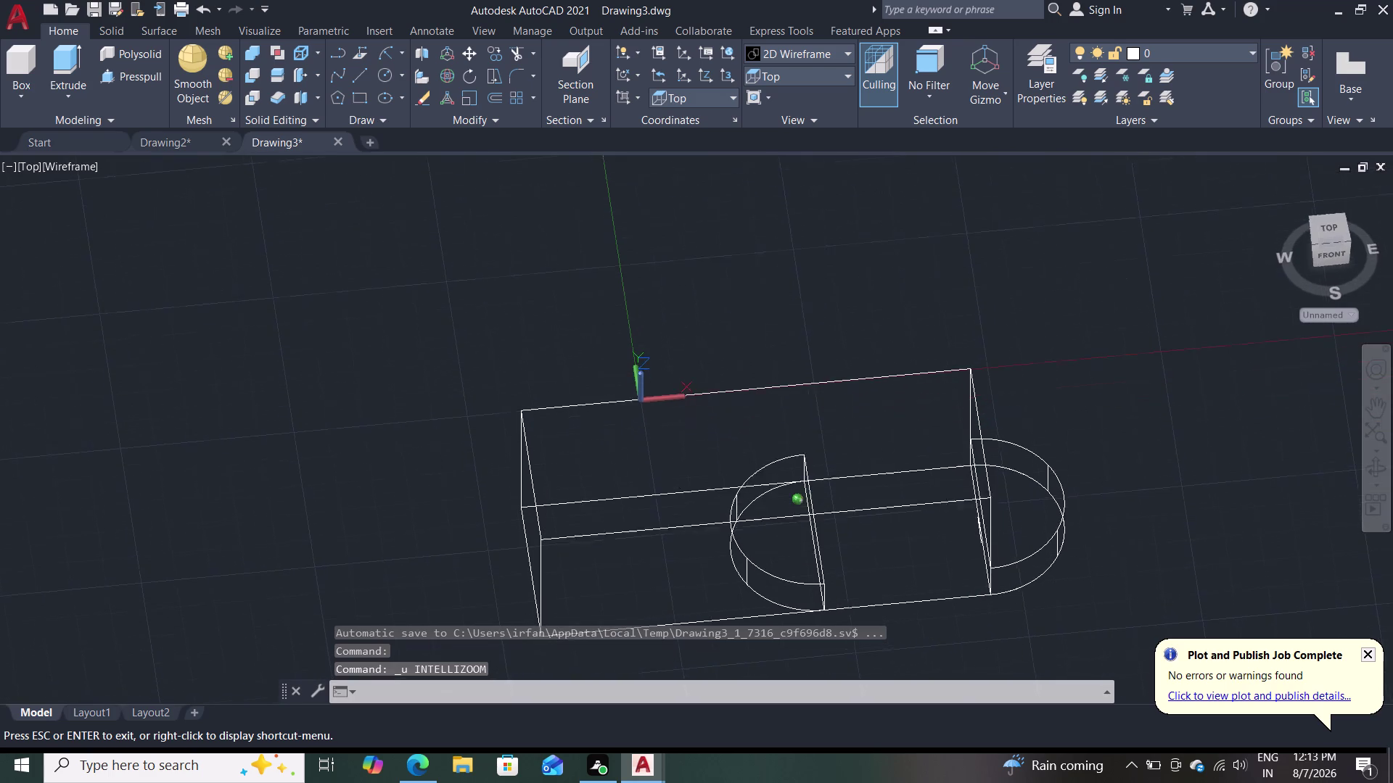
middle_drag(936, 413, 936, 365)
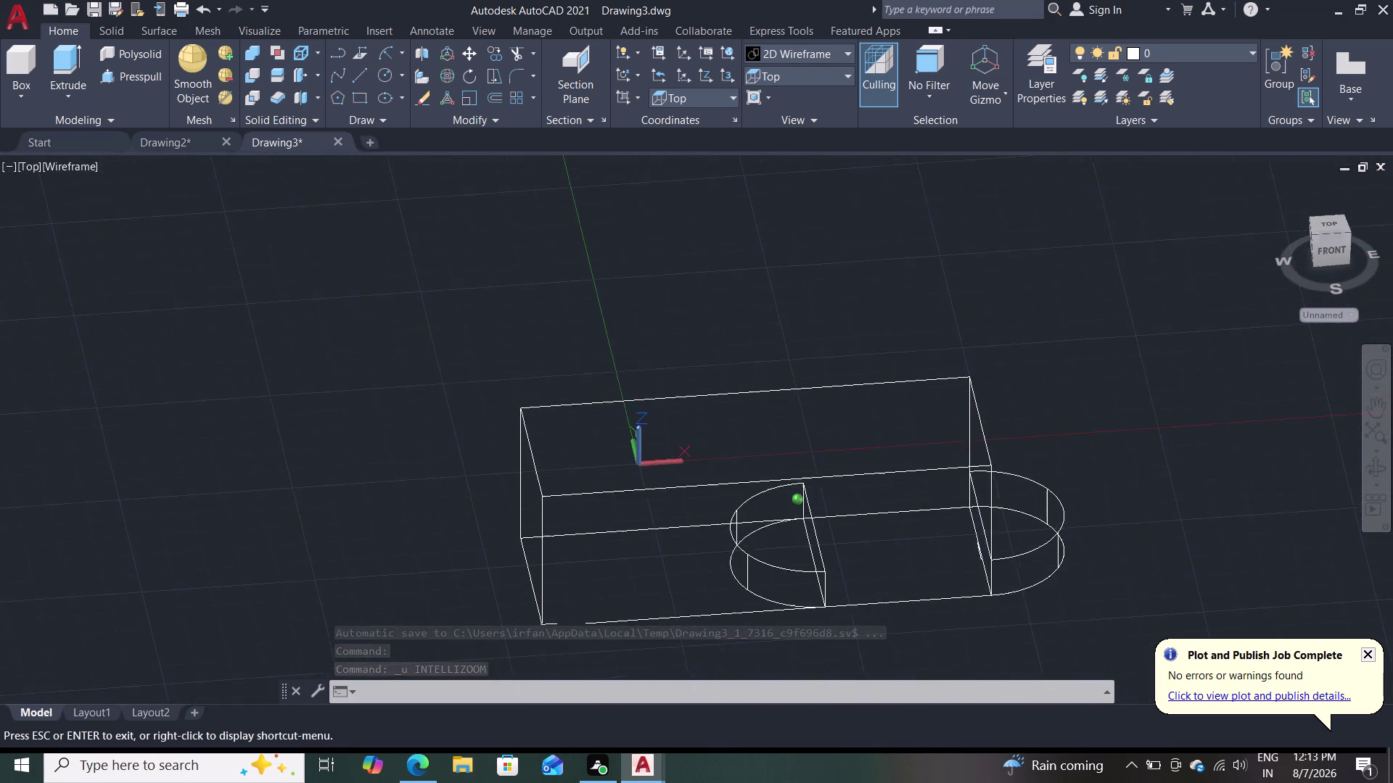
middle_drag(936, 365, 922, 549)
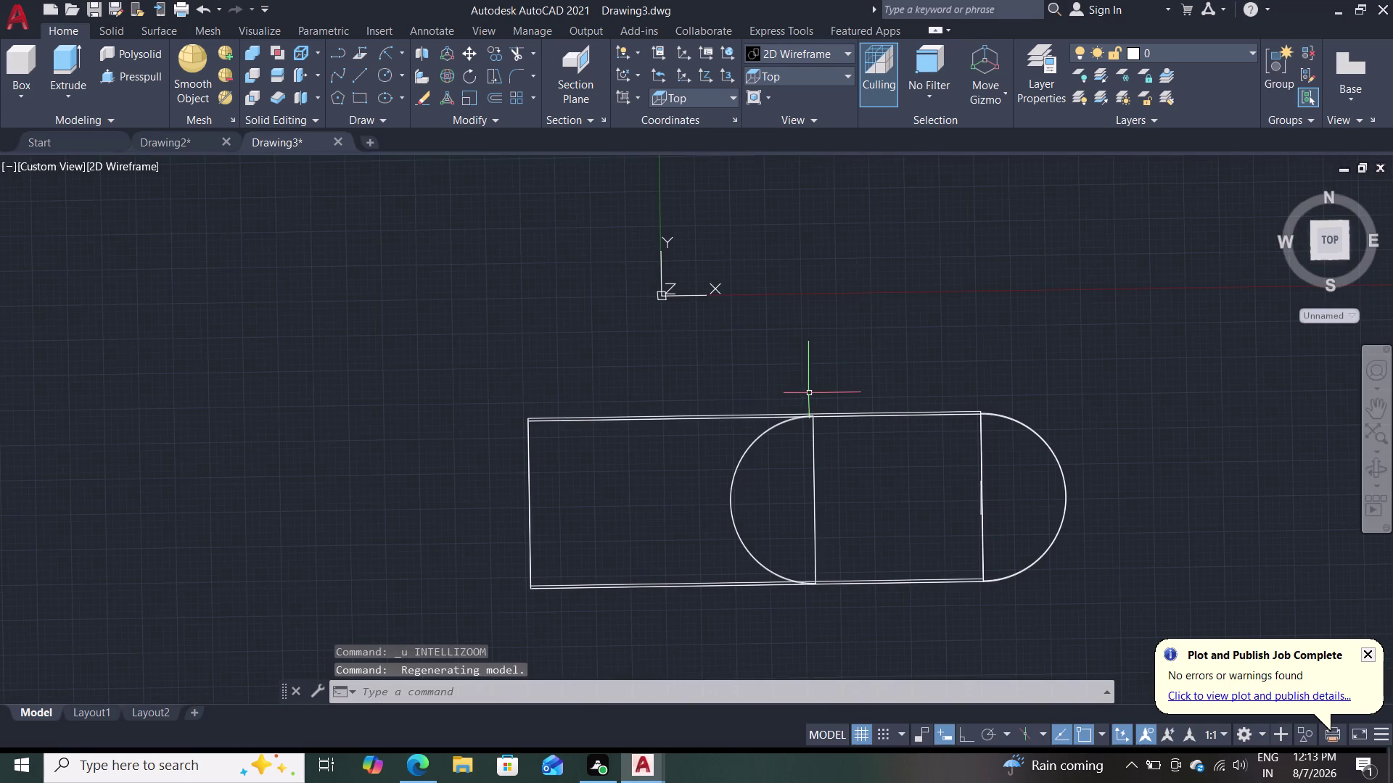
click(696, 101)
click(794, 70)
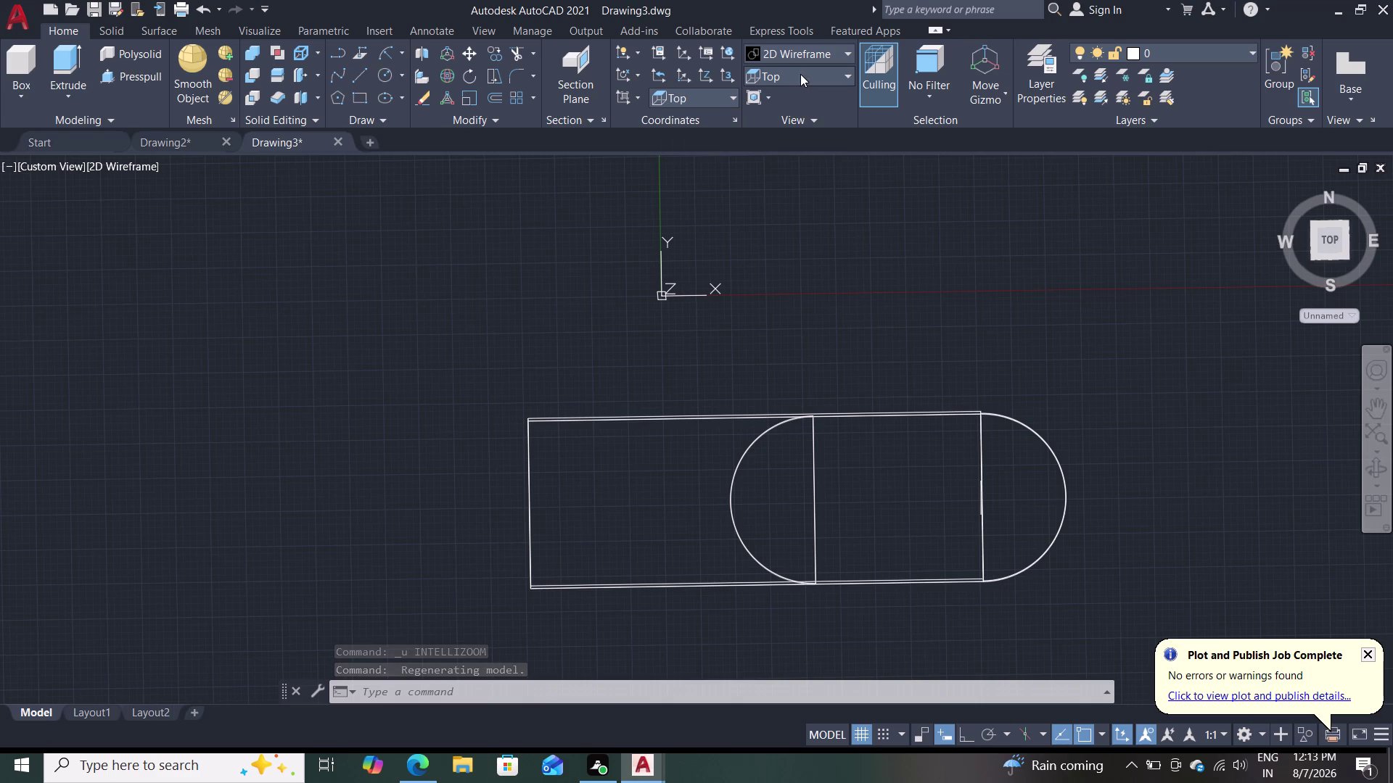
click(801, 74)
double_click(804, 91)
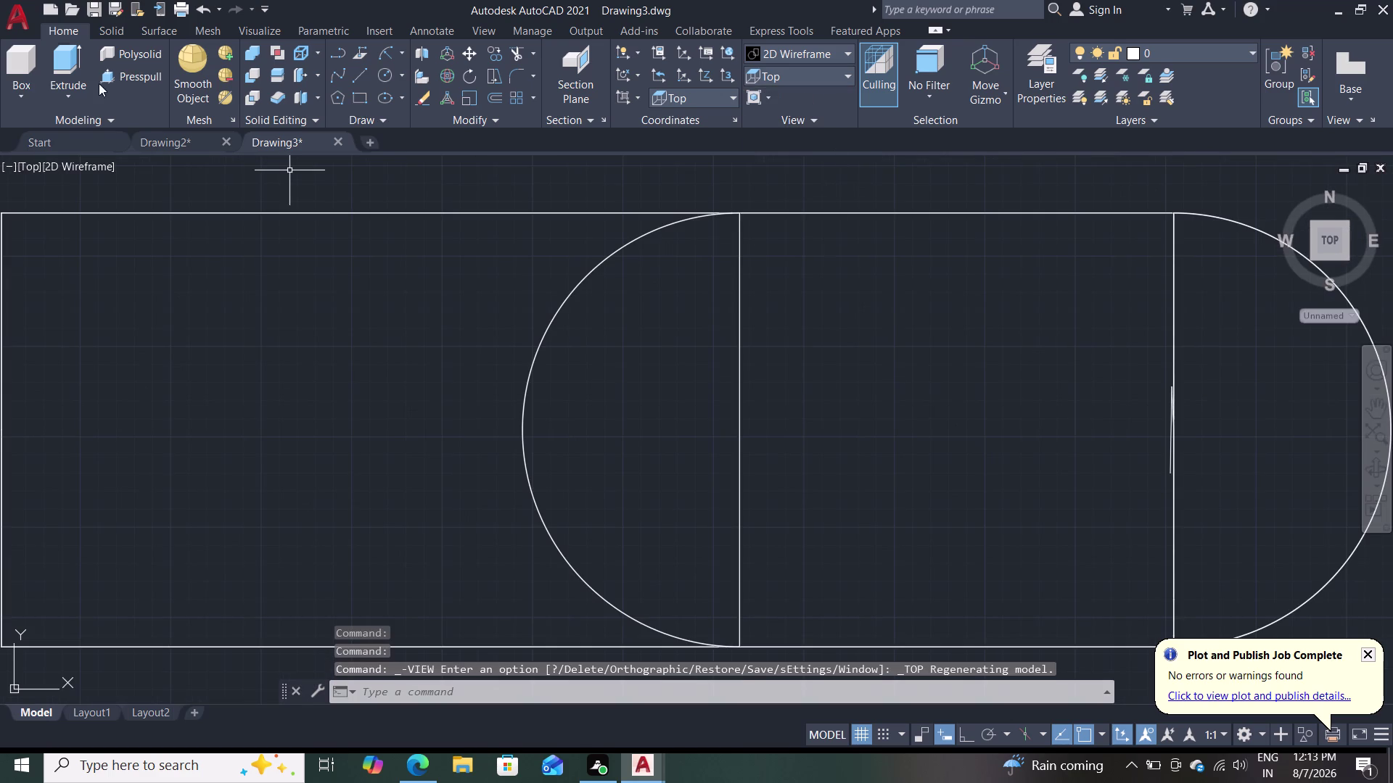
Erase the two short stray lines on the block's right edge.
double_click(1172, 454)
key(Delete)
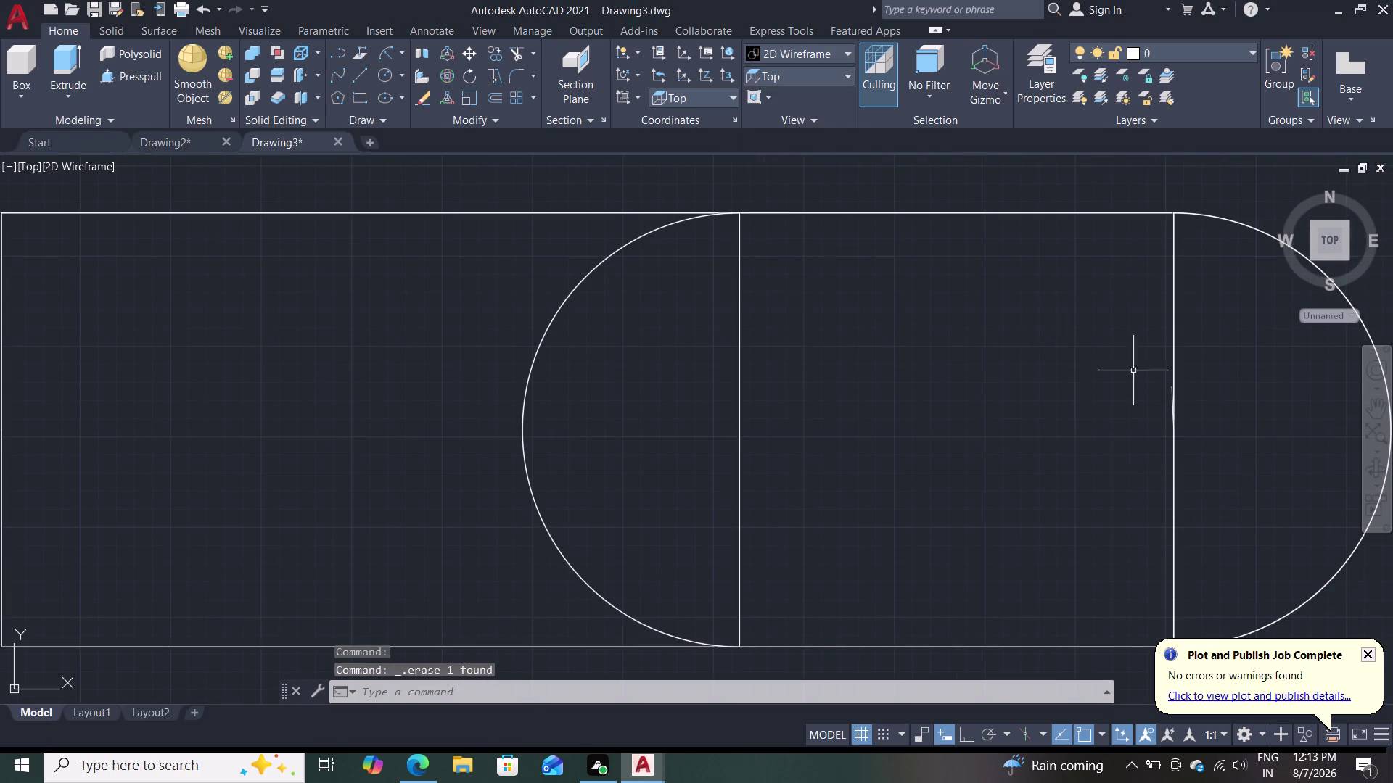
double_click(1173, 396)
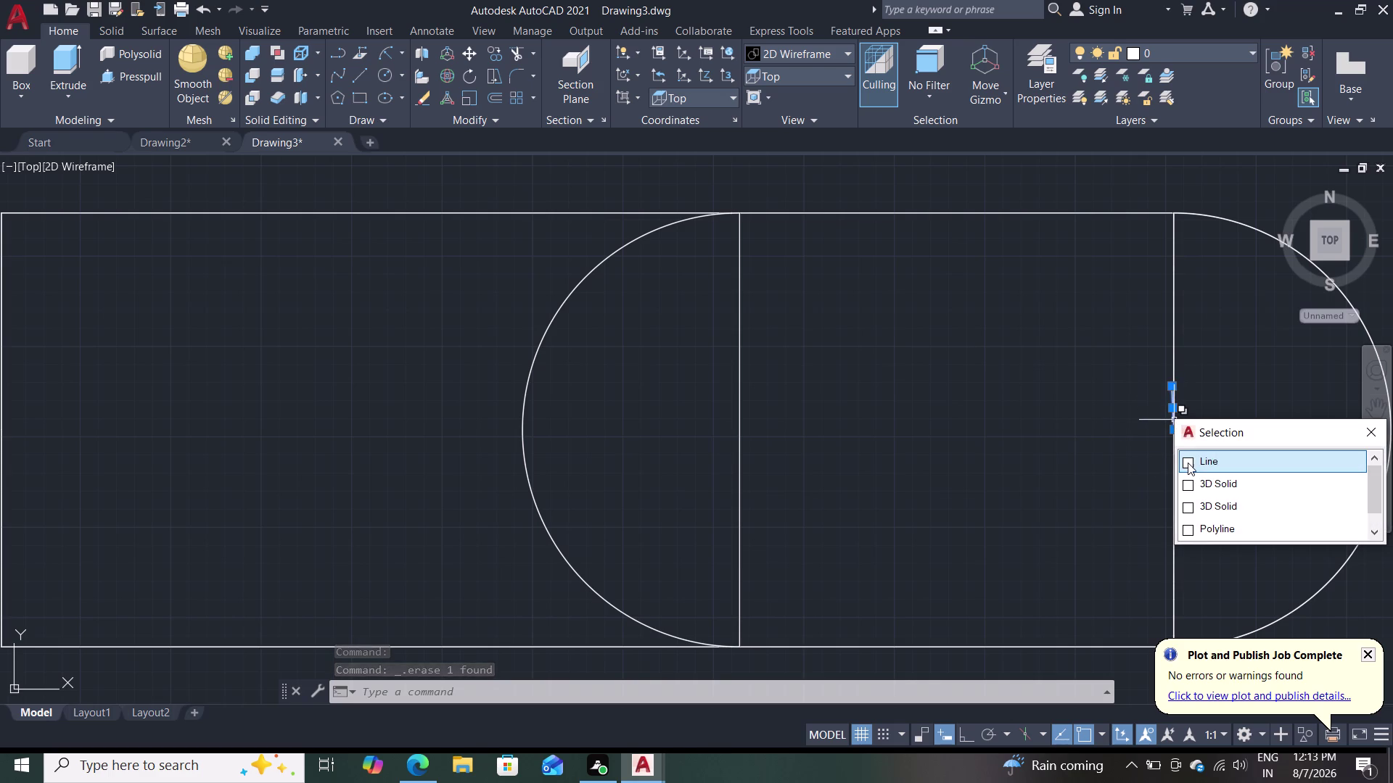
key(Delete)
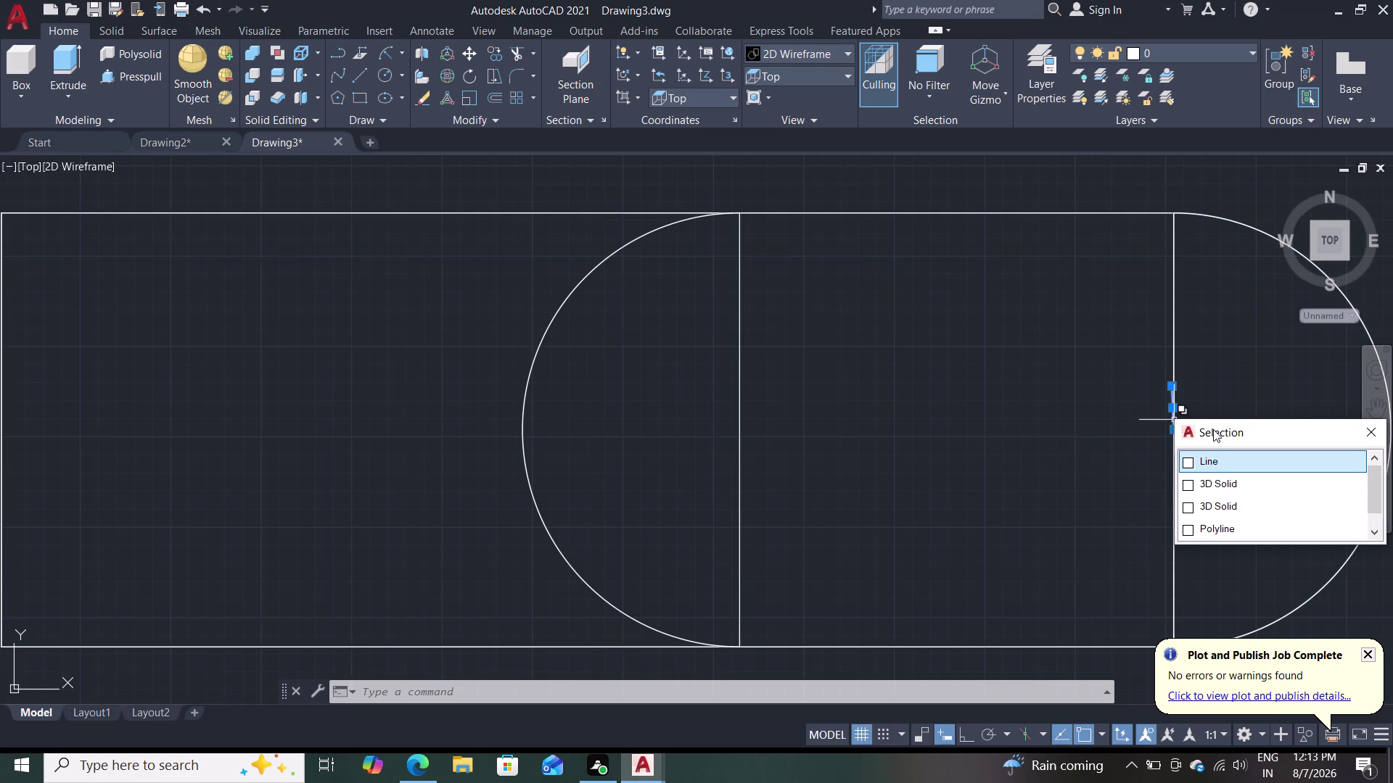
key(Delete)
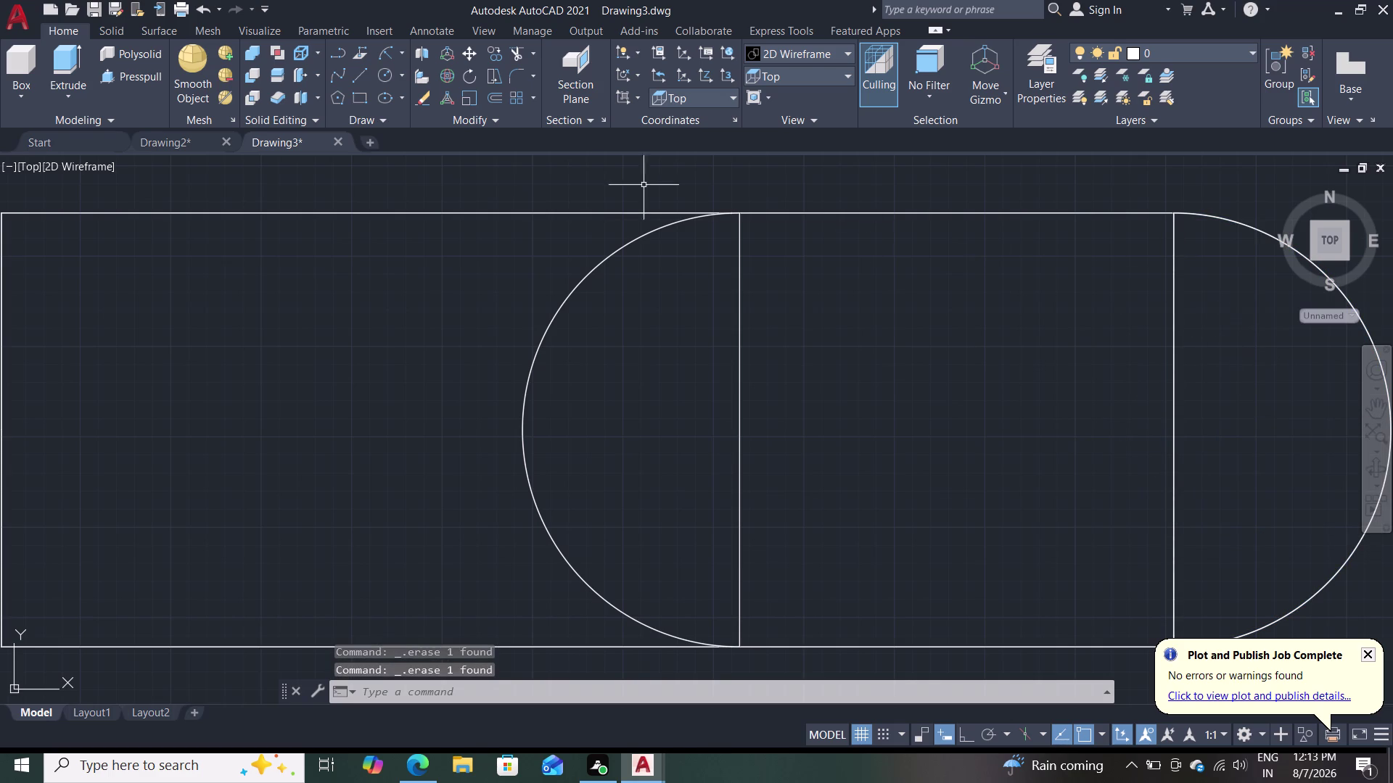
With Ortho on, draw a horizontal line from the right edge perpendicular to the left edge.
click(359, 80)
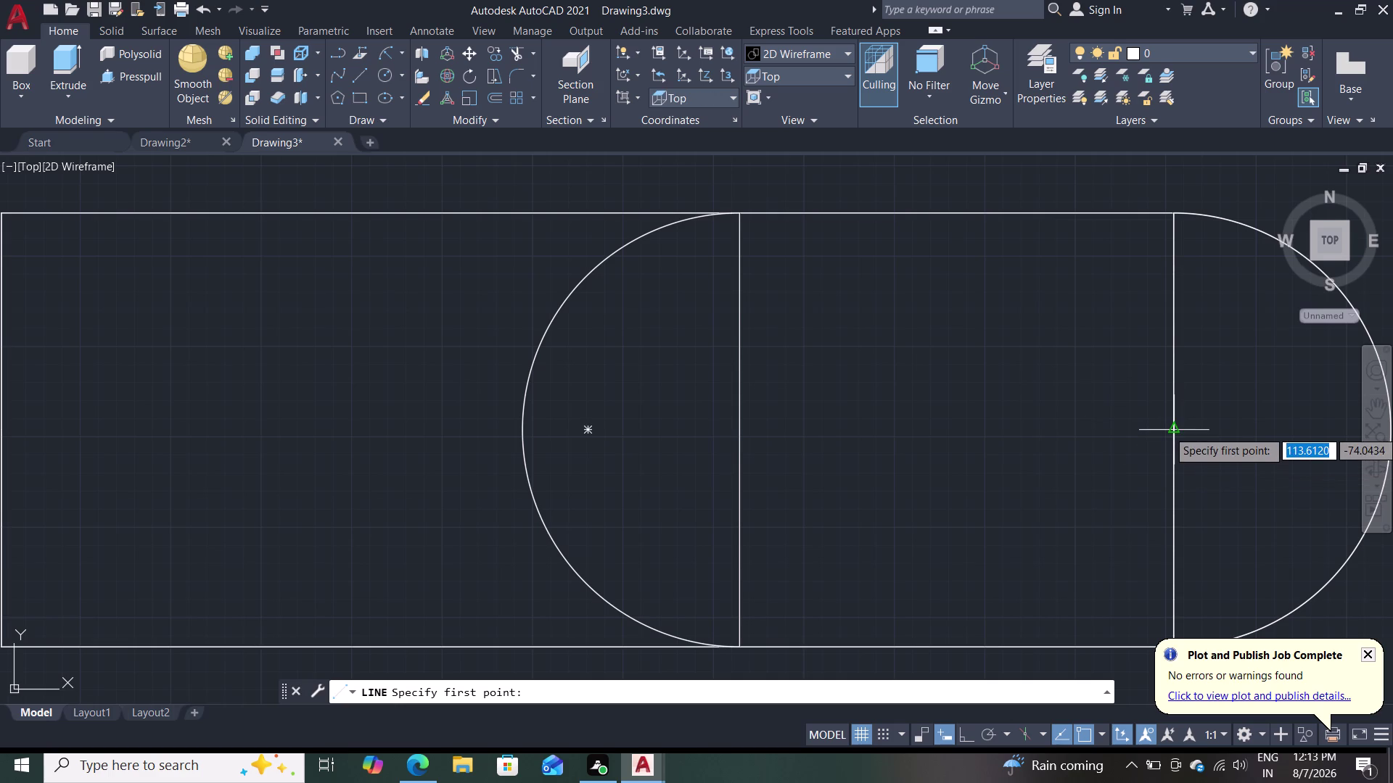
double_click(1175, 429)
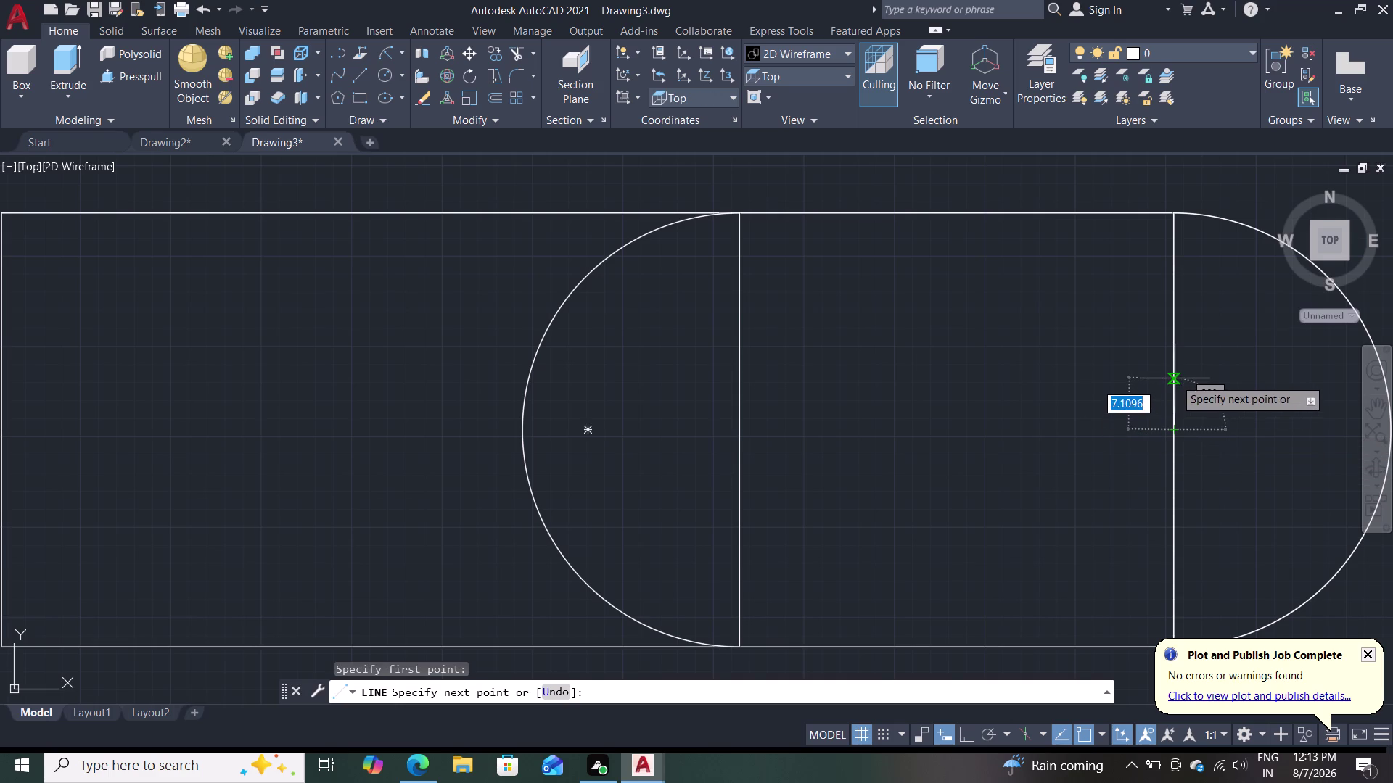
key(6)
key(Return)
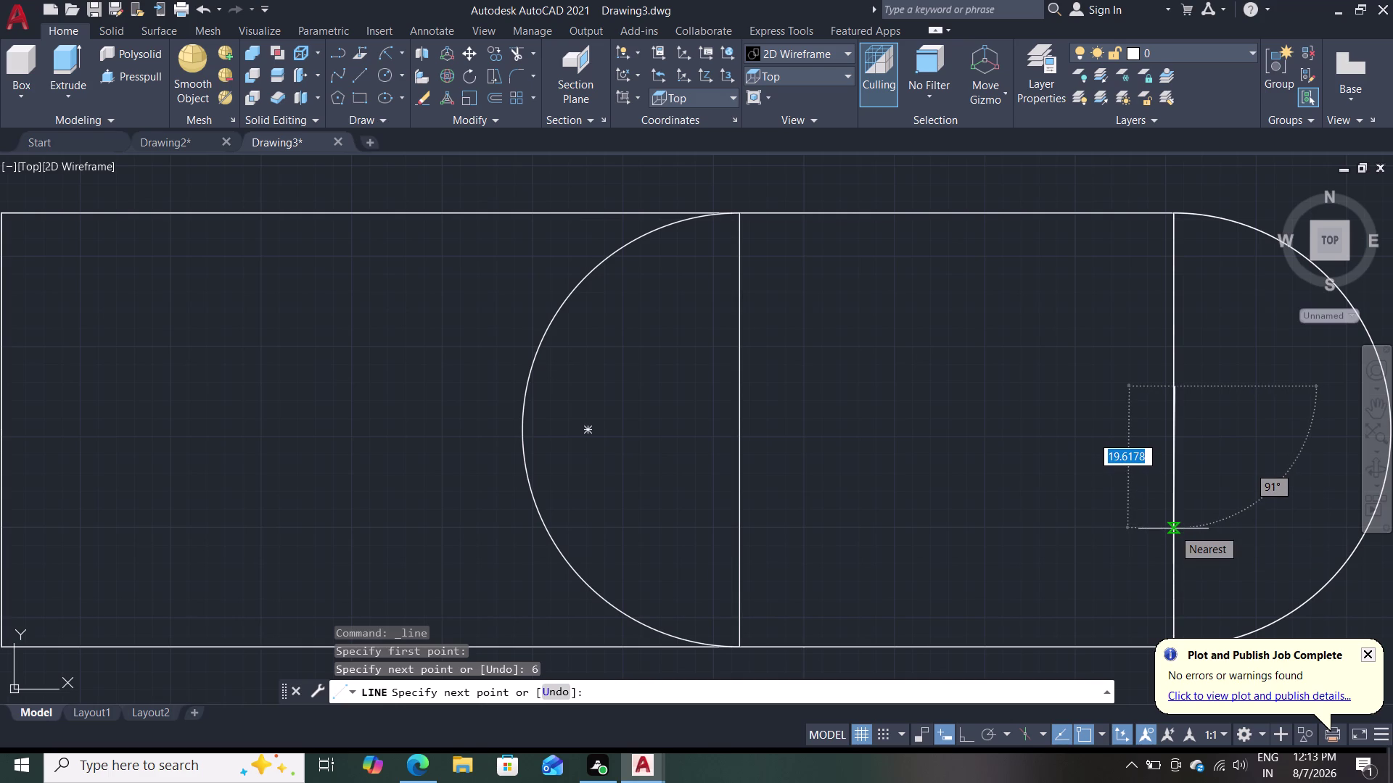
key(F8)
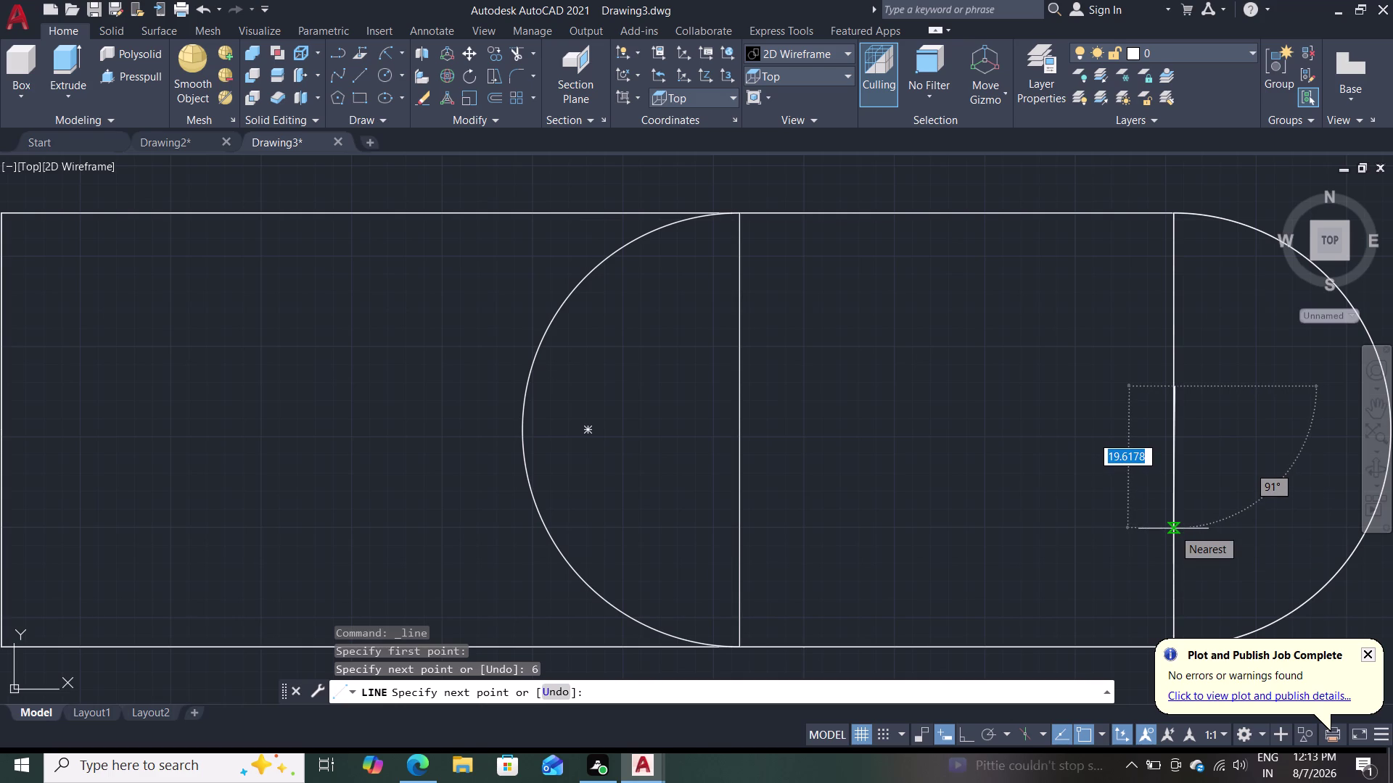
text(12)
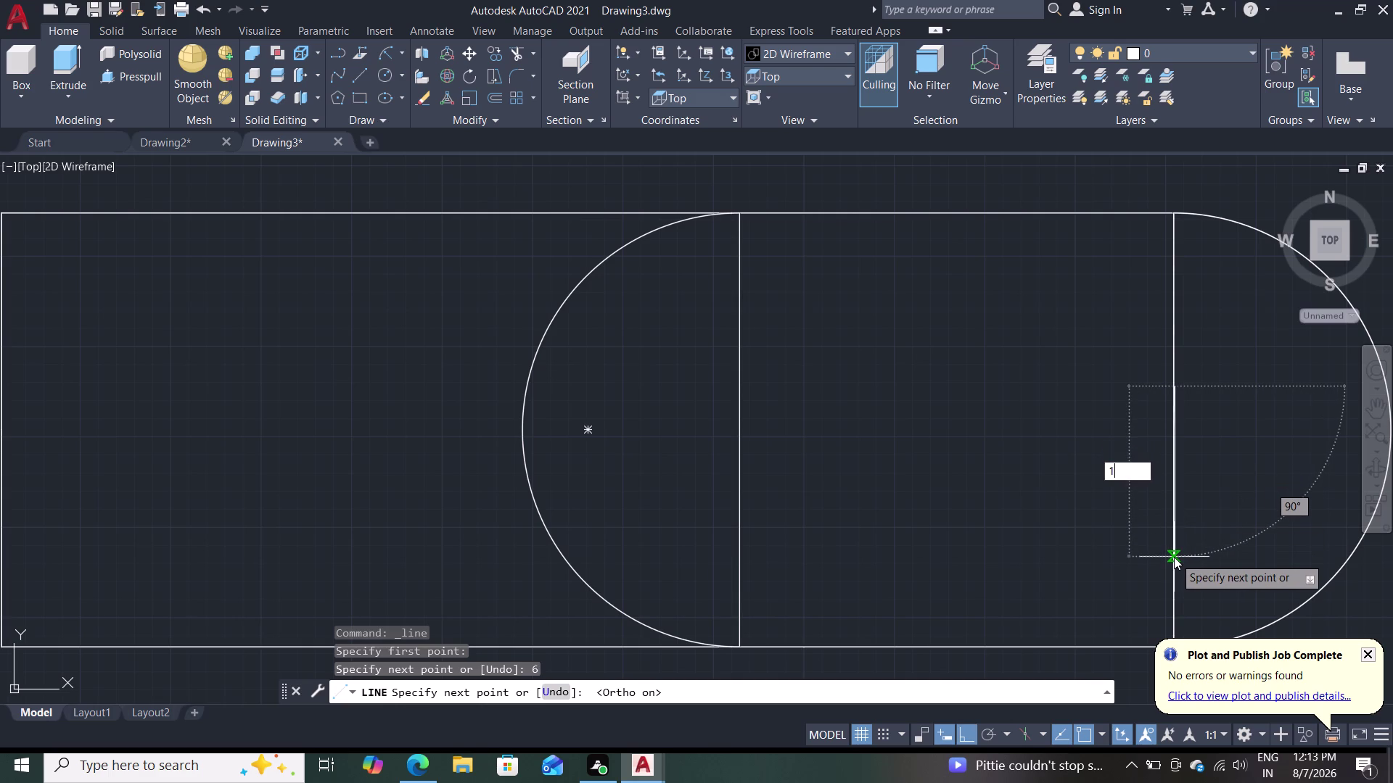
key(Return)
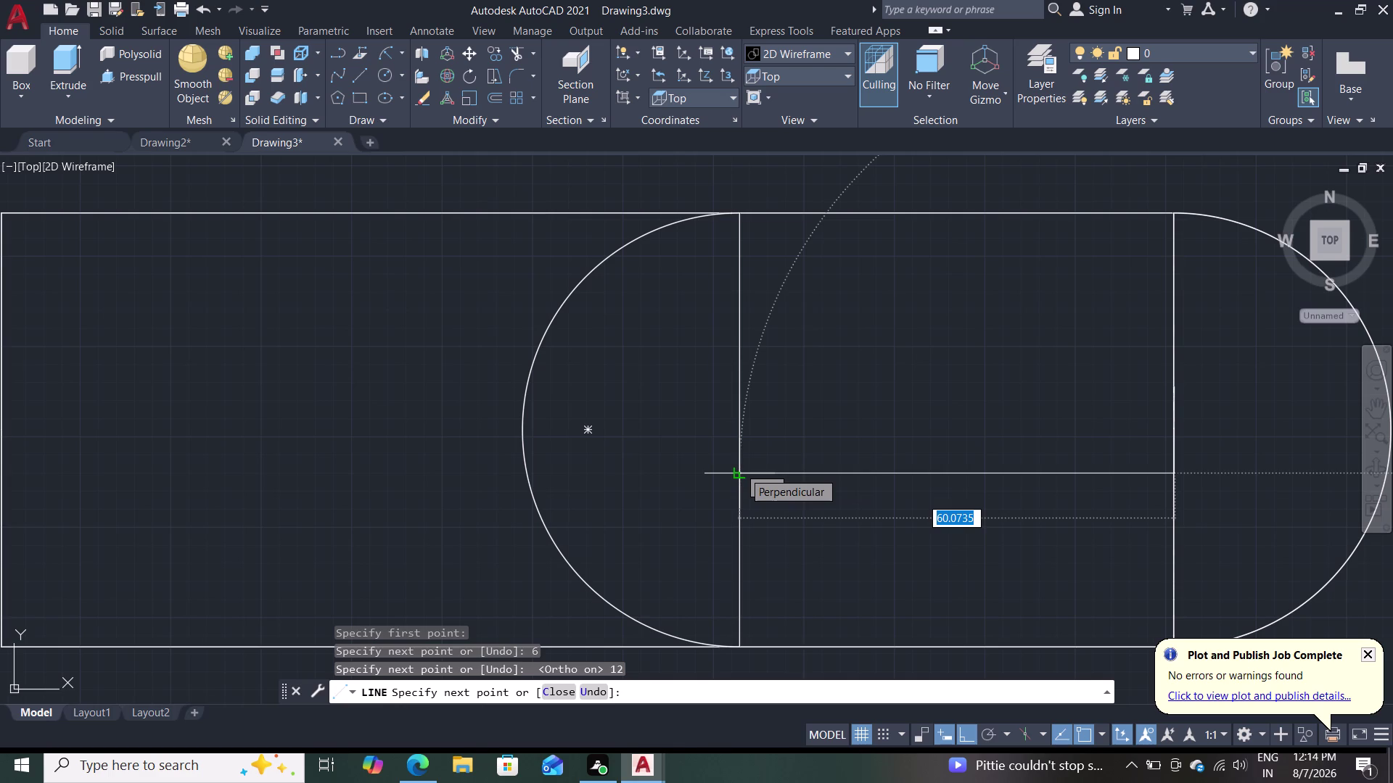
click(743, 472)
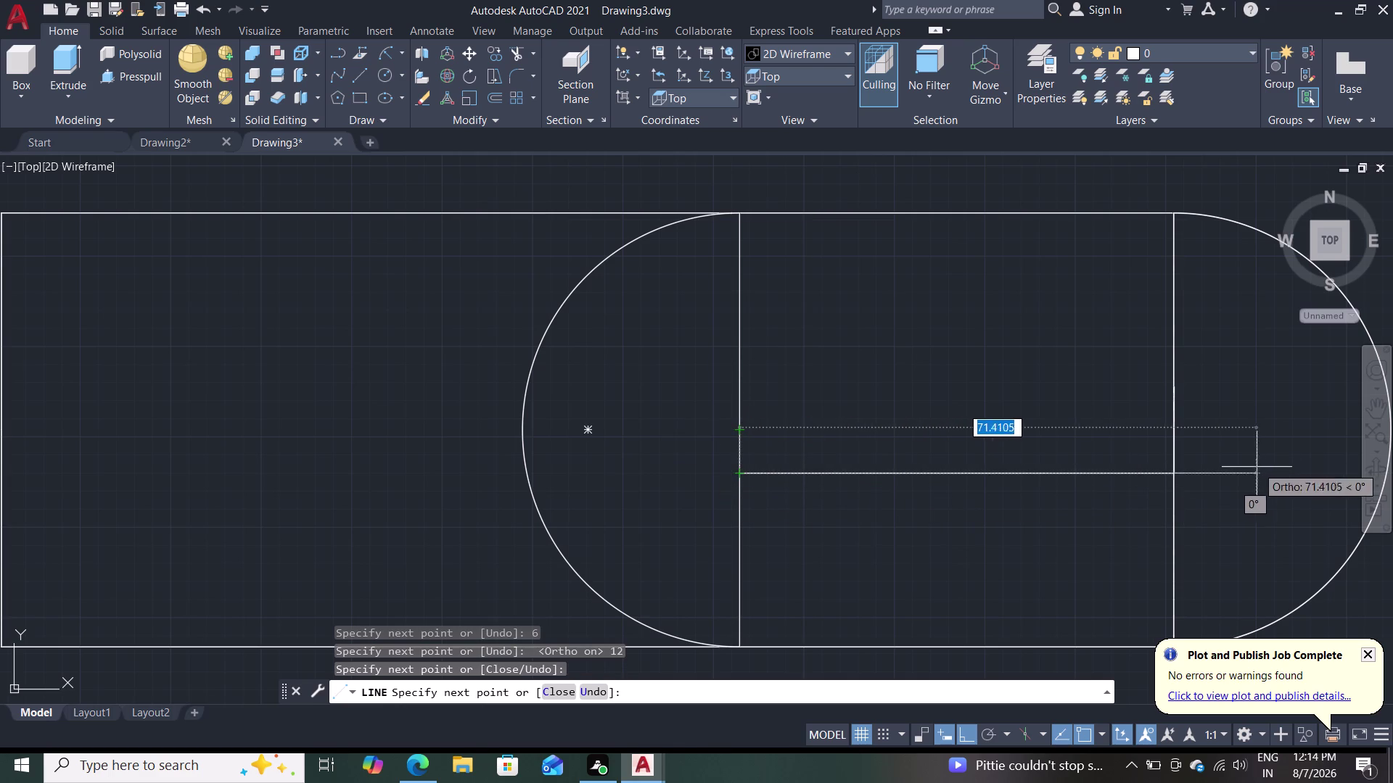
key(Escape)
Draw a second horizontal line from the right edge across to the left edge.
key(space)
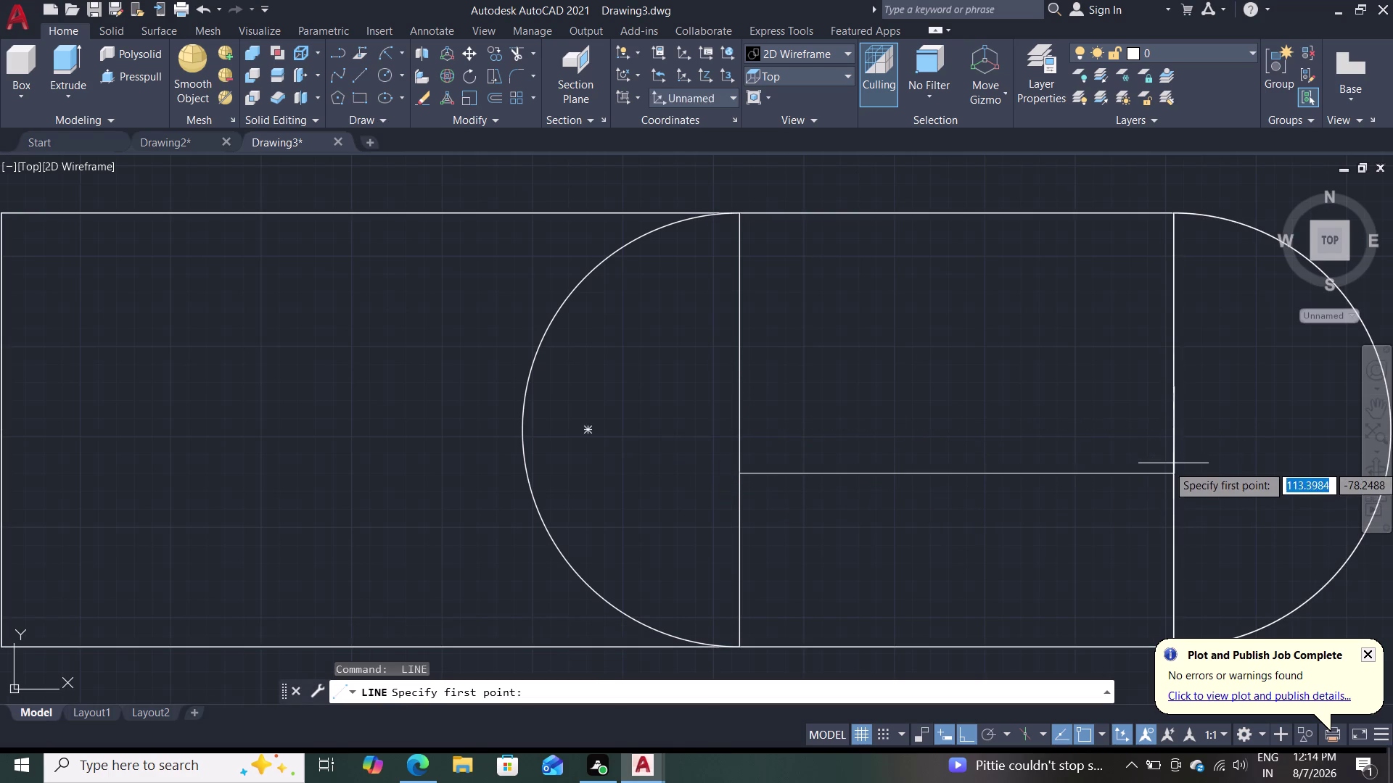
click(1174, 406)
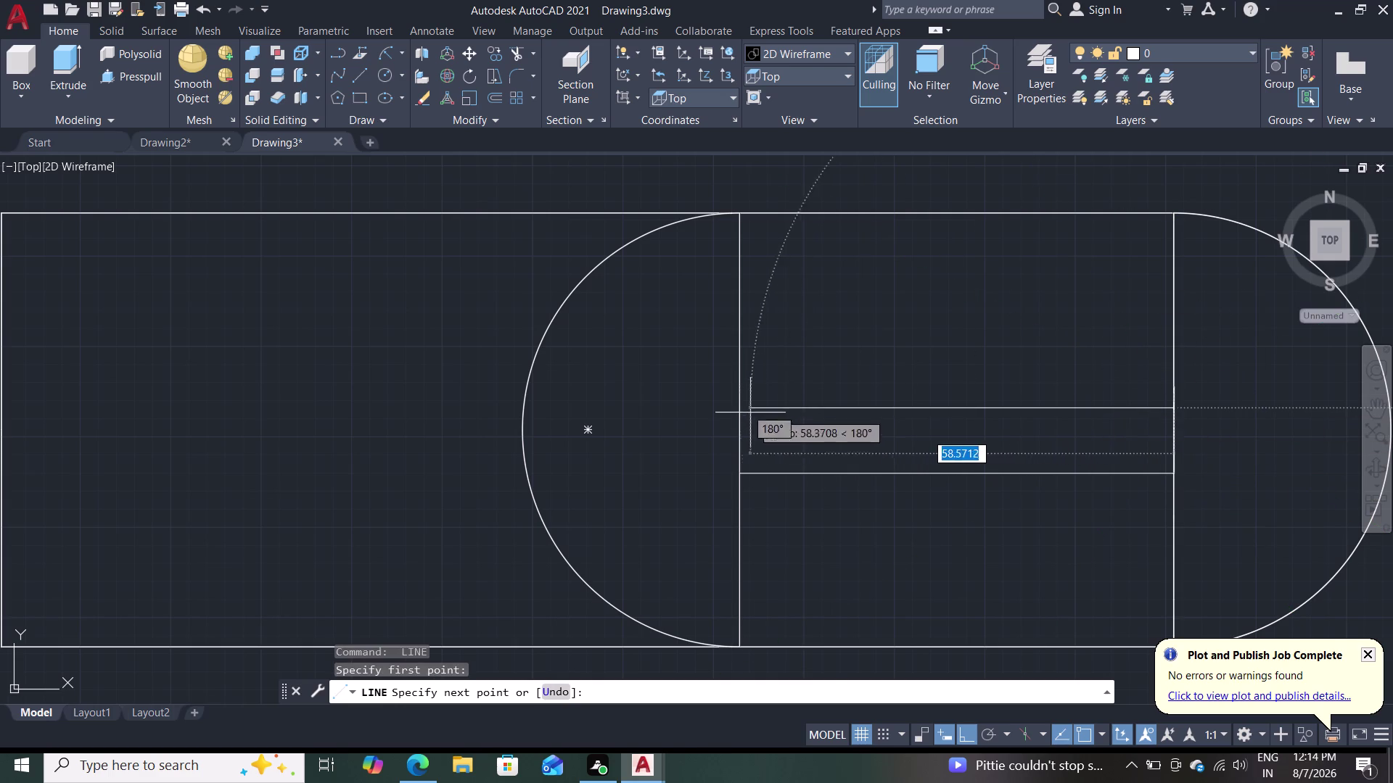
click(737, 407)
key(Escape)
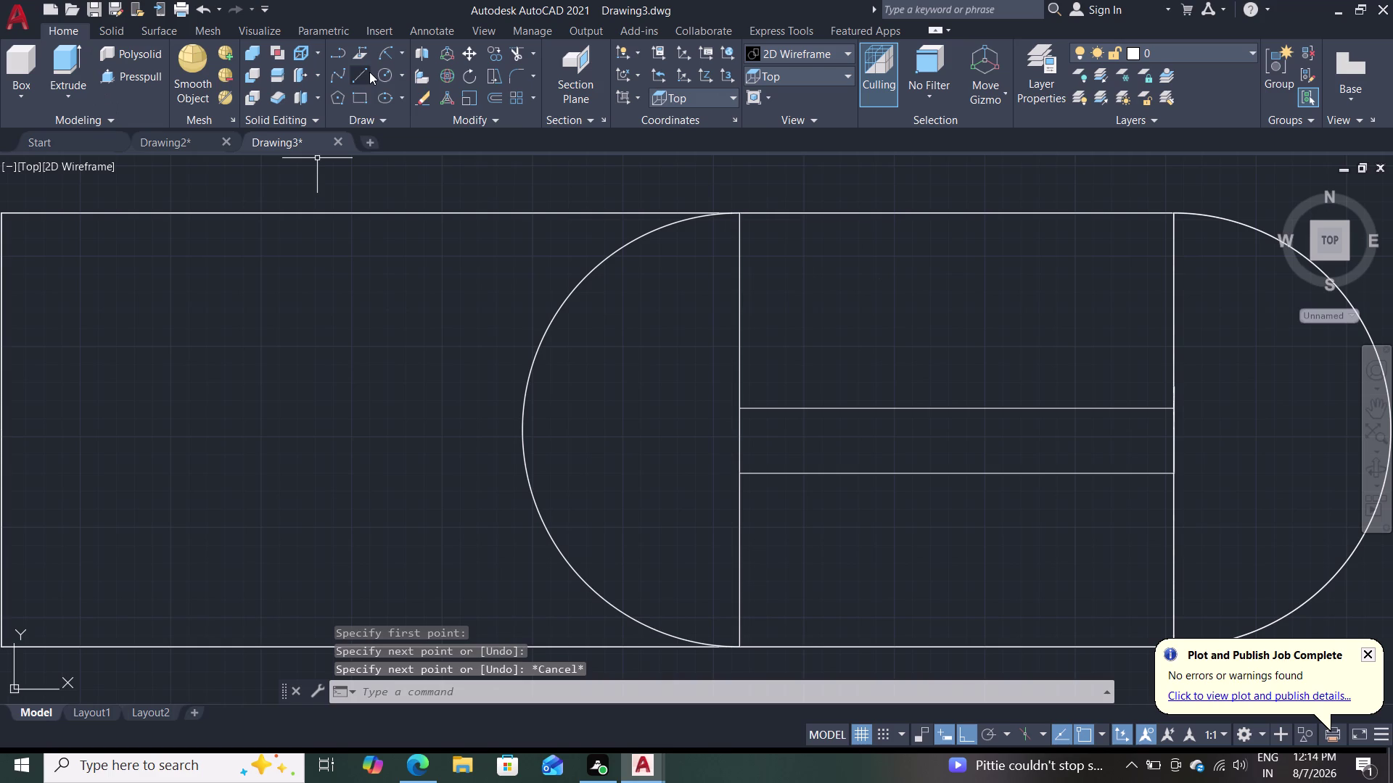
click(401, 58)
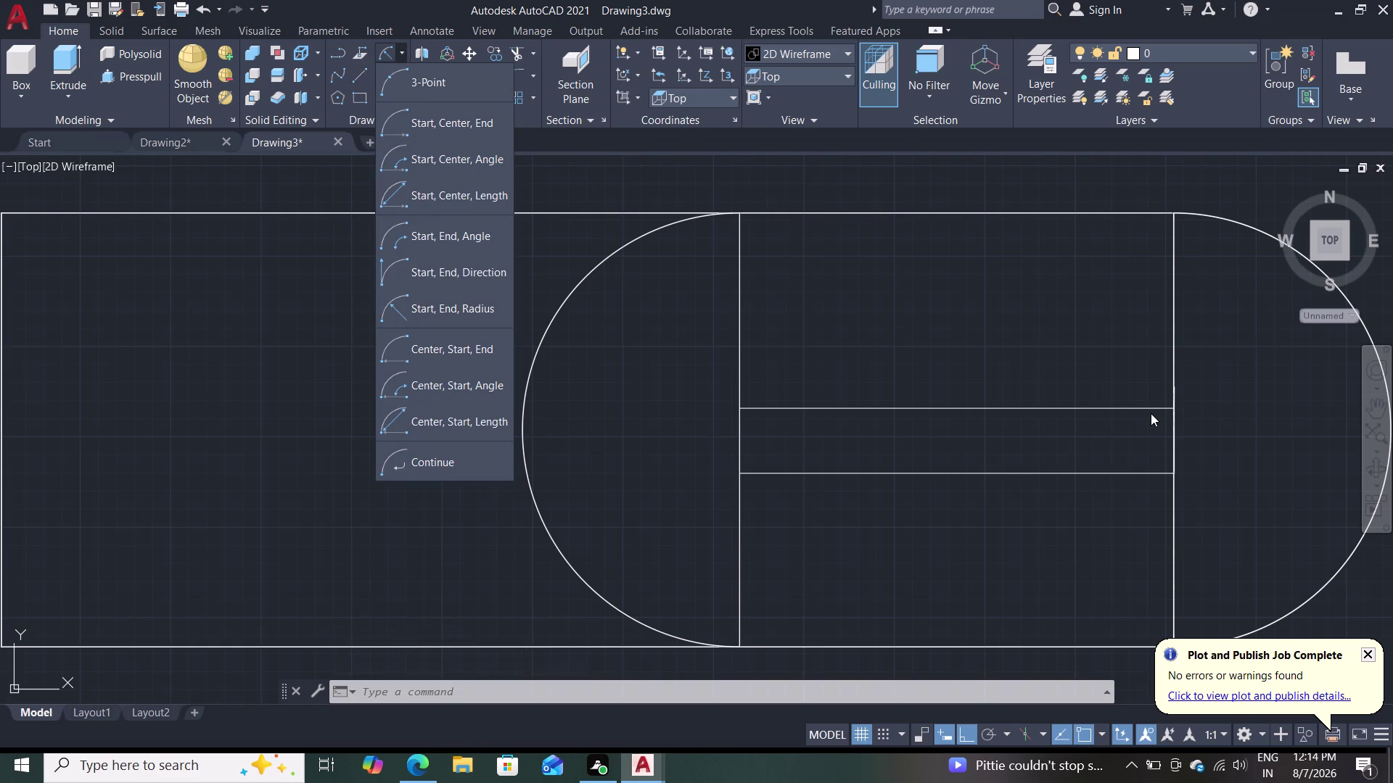
key(ctrl+z)
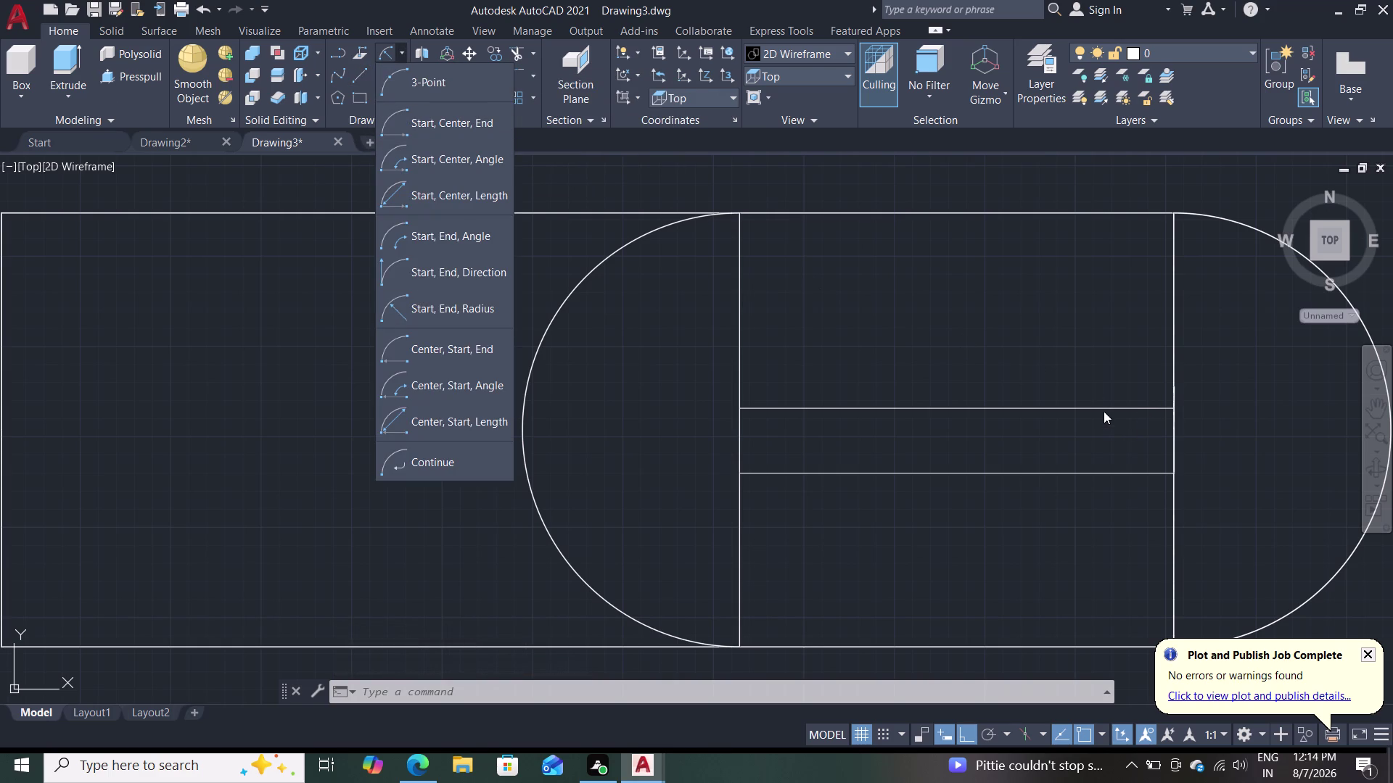
double_click(1103, 410)
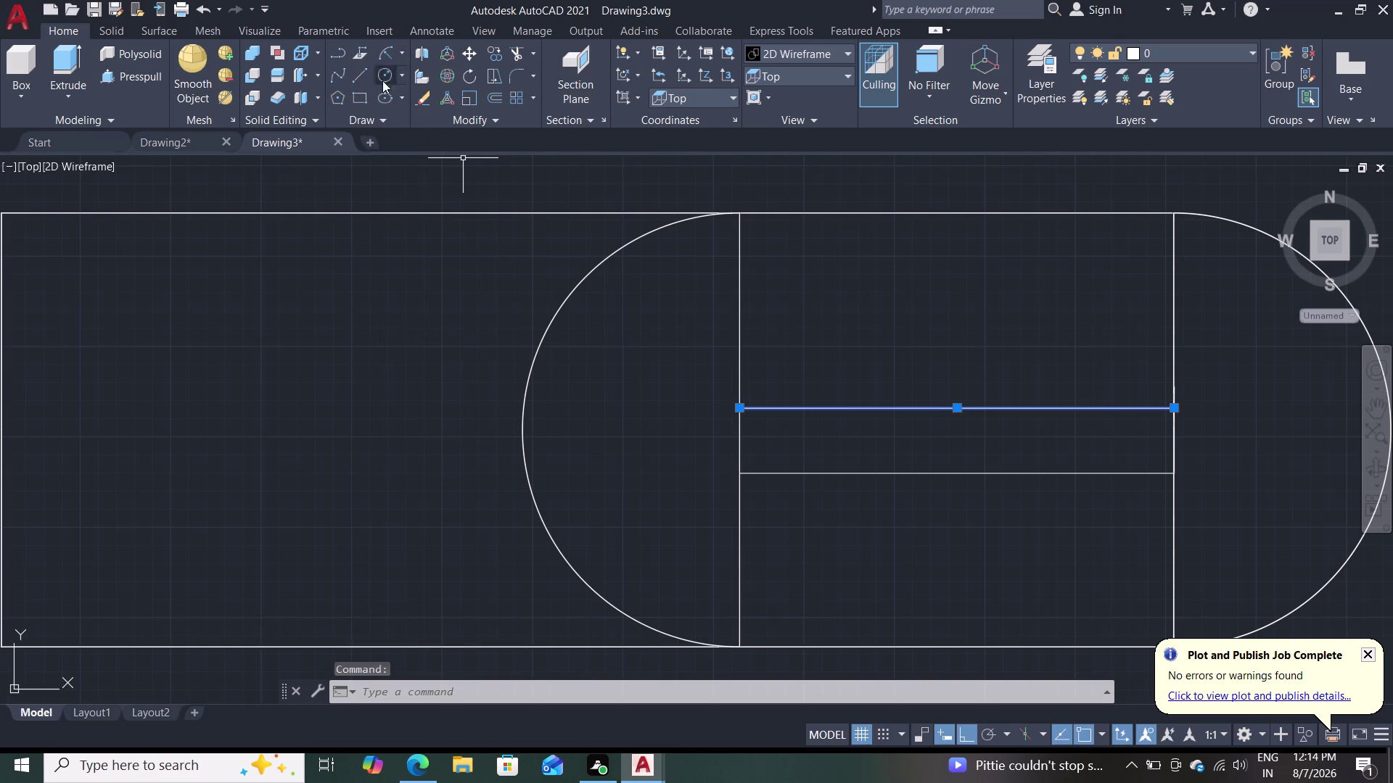
Move the upper horizontal line slightly upward using its right endpoint as base.
click(470, 46)
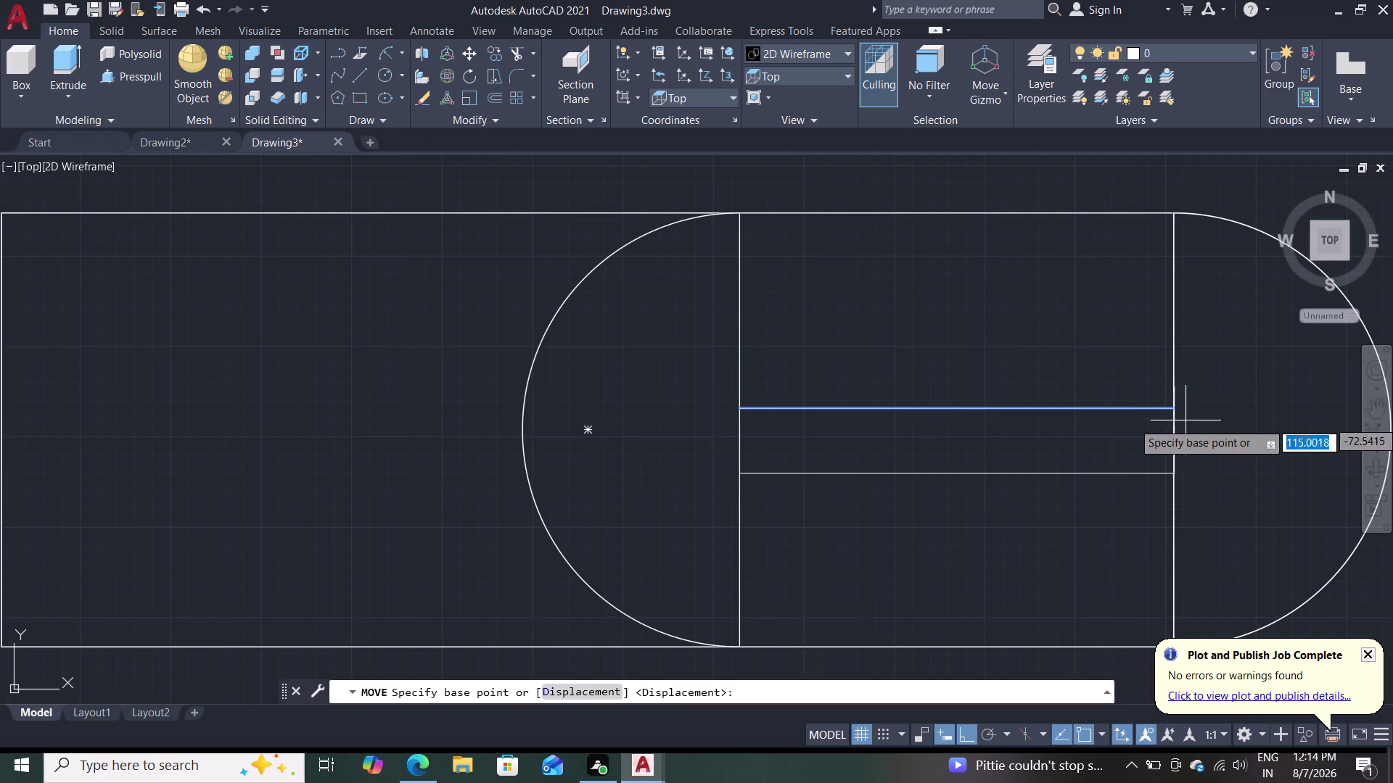
double_click(1171, 406)
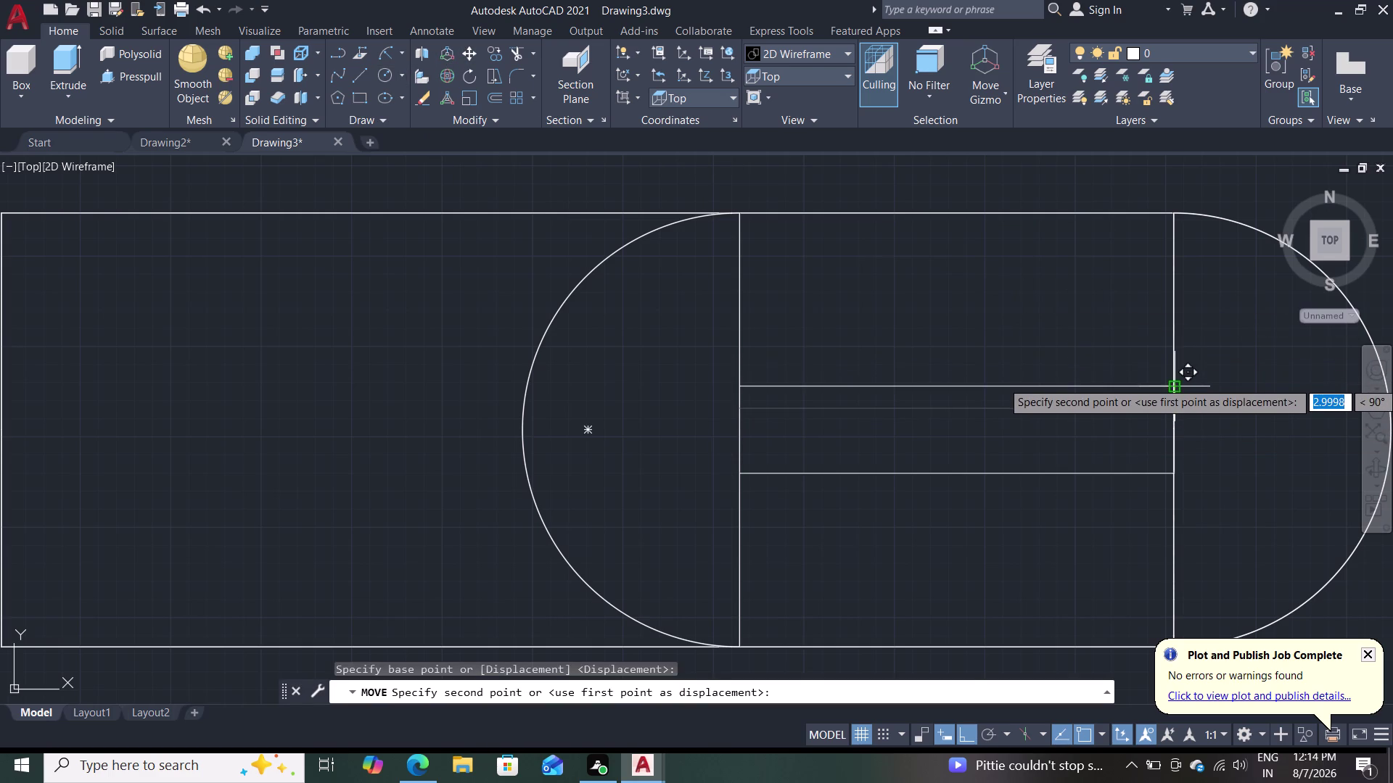
click(1172, 384)
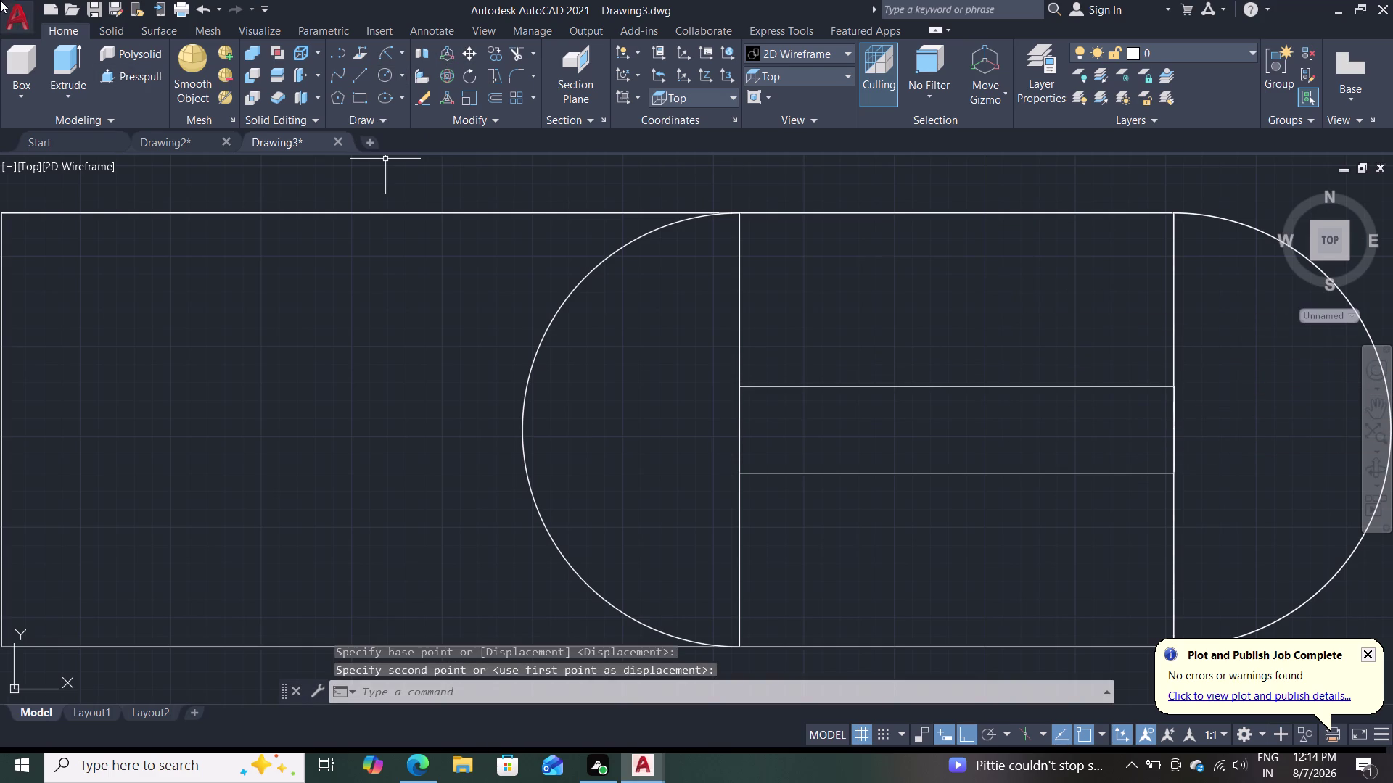
click(386, 52)
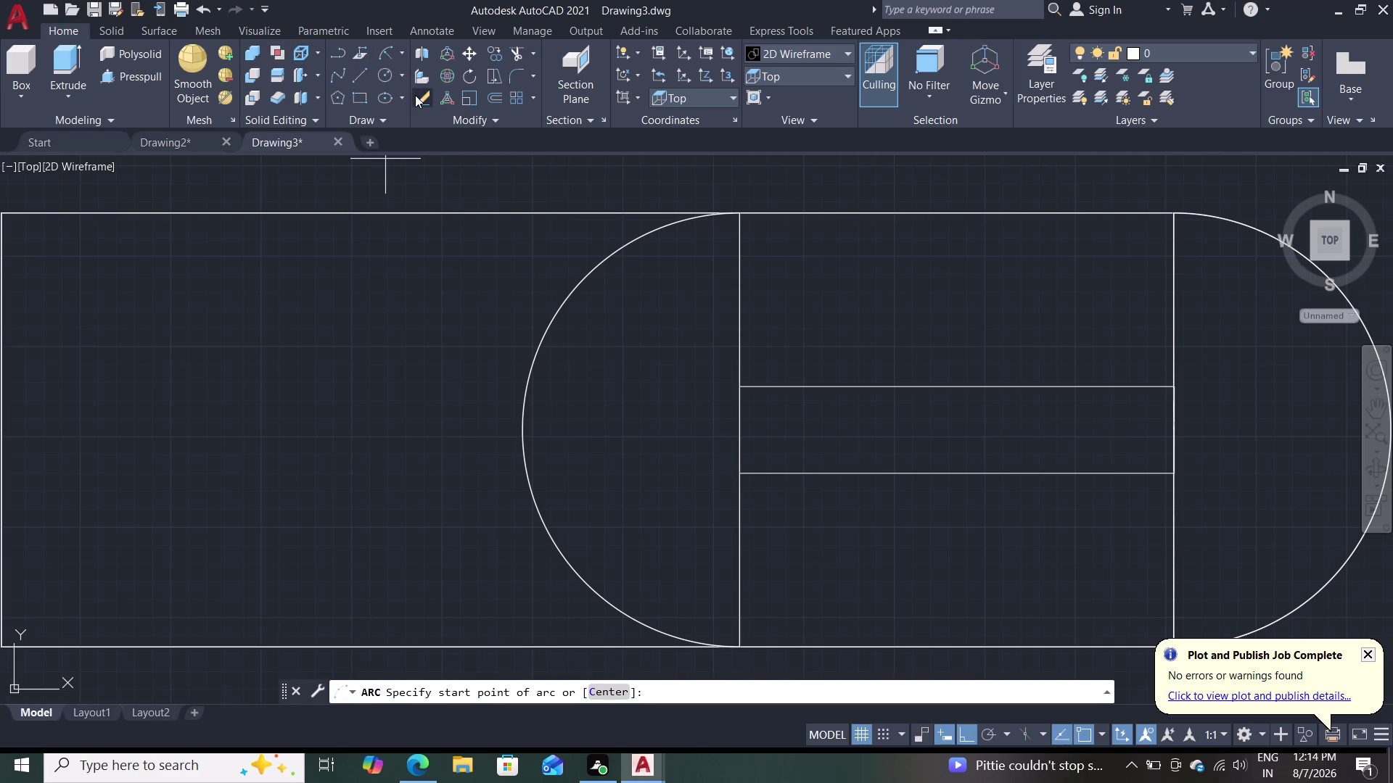
Close the slot's right end with a radius-6 arc between the line endpoints.
click(397, 52)
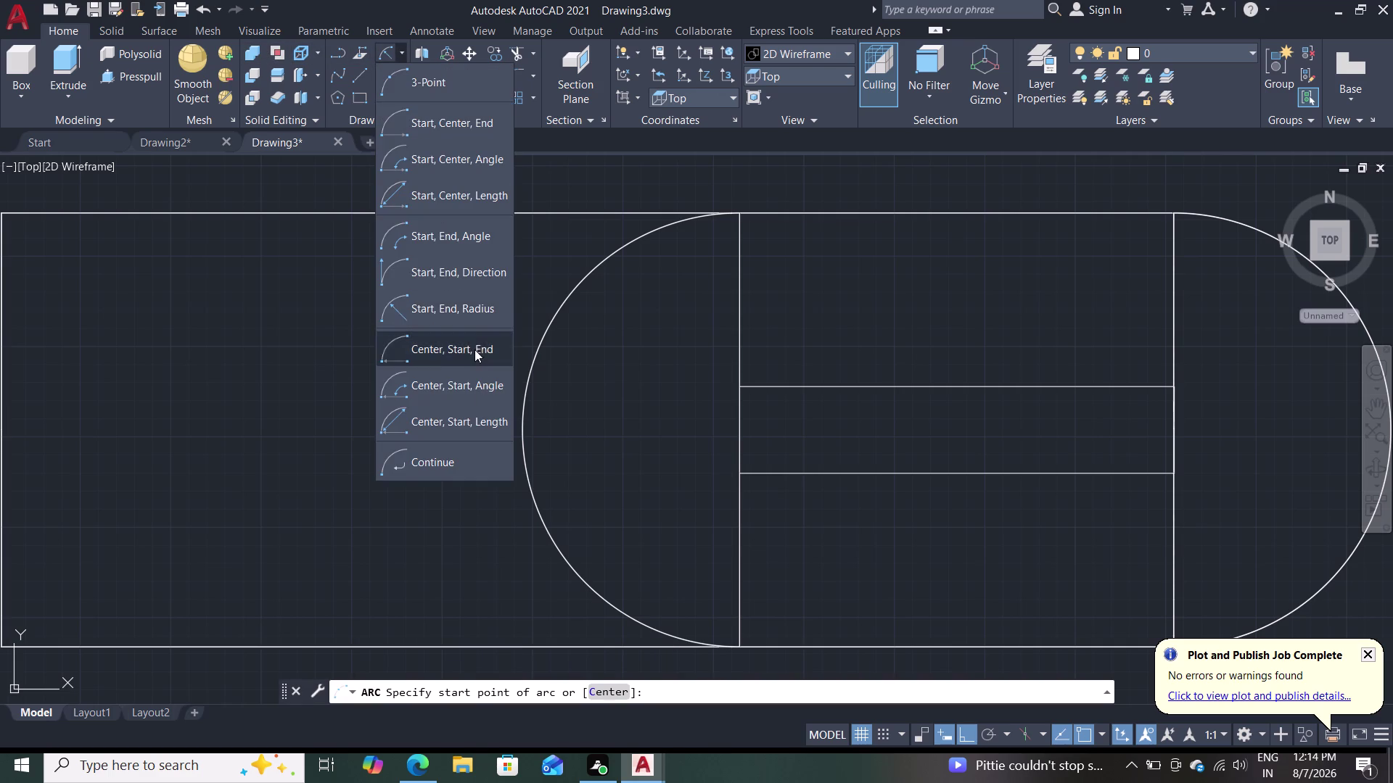
click(471, 318)
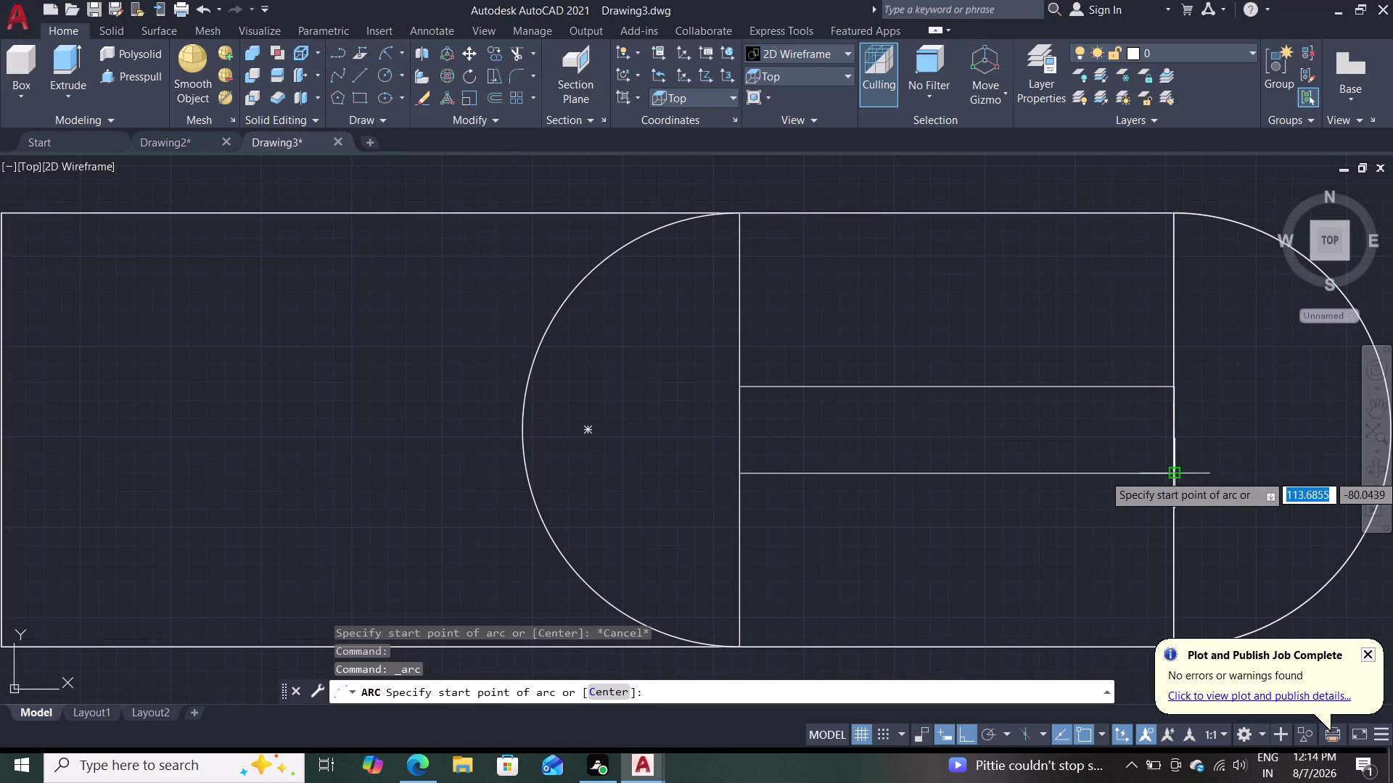
click(1175, 474)
click(1179, 383)
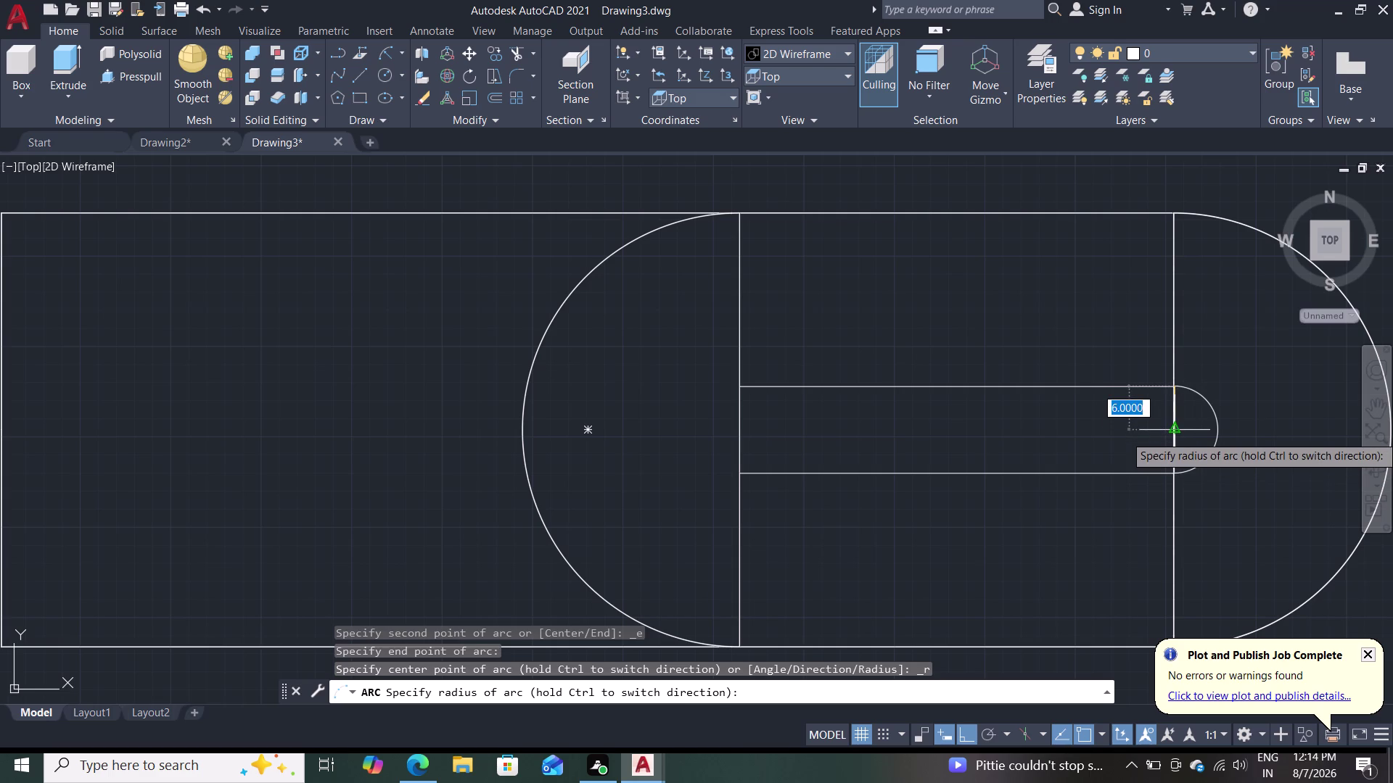
key(1)
key(2)
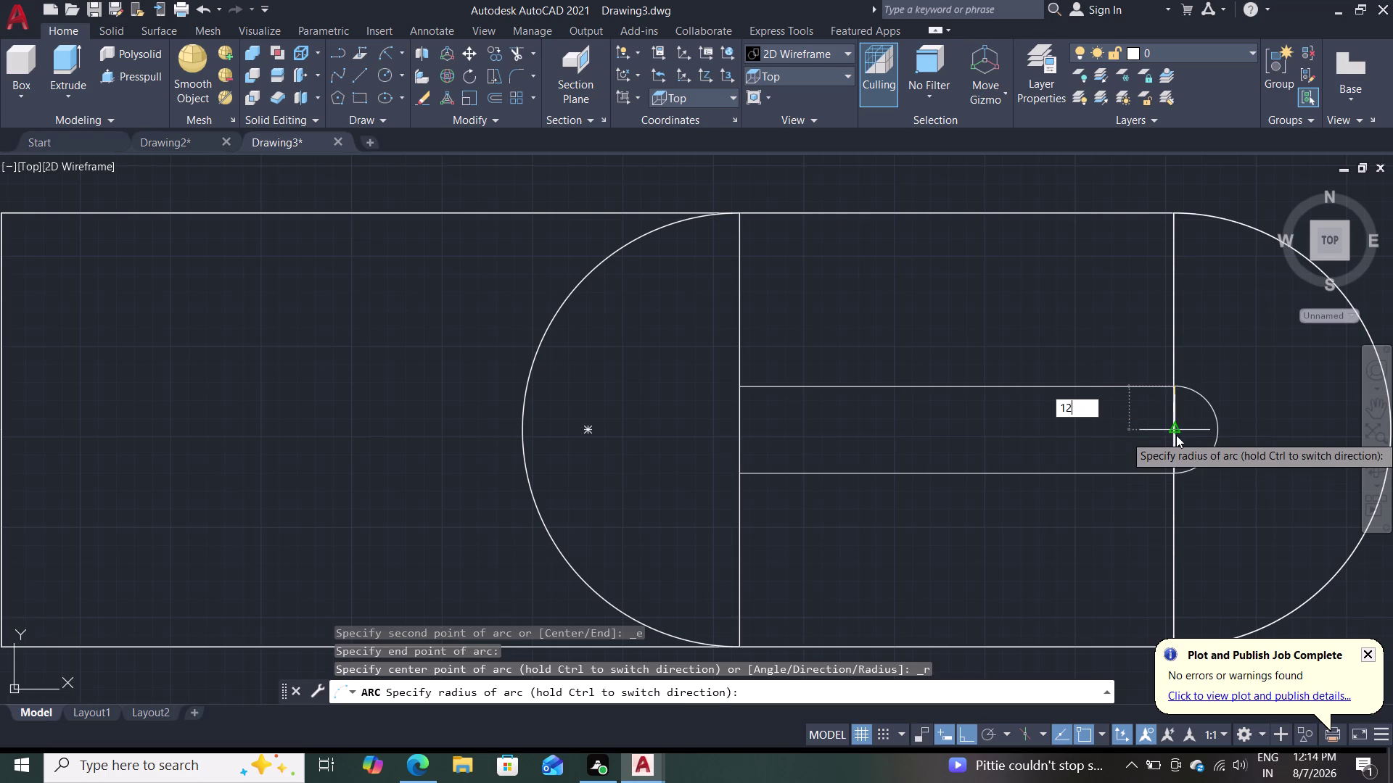
key(BackSpace)
key(BackSpace)
key(6)
key(Return)
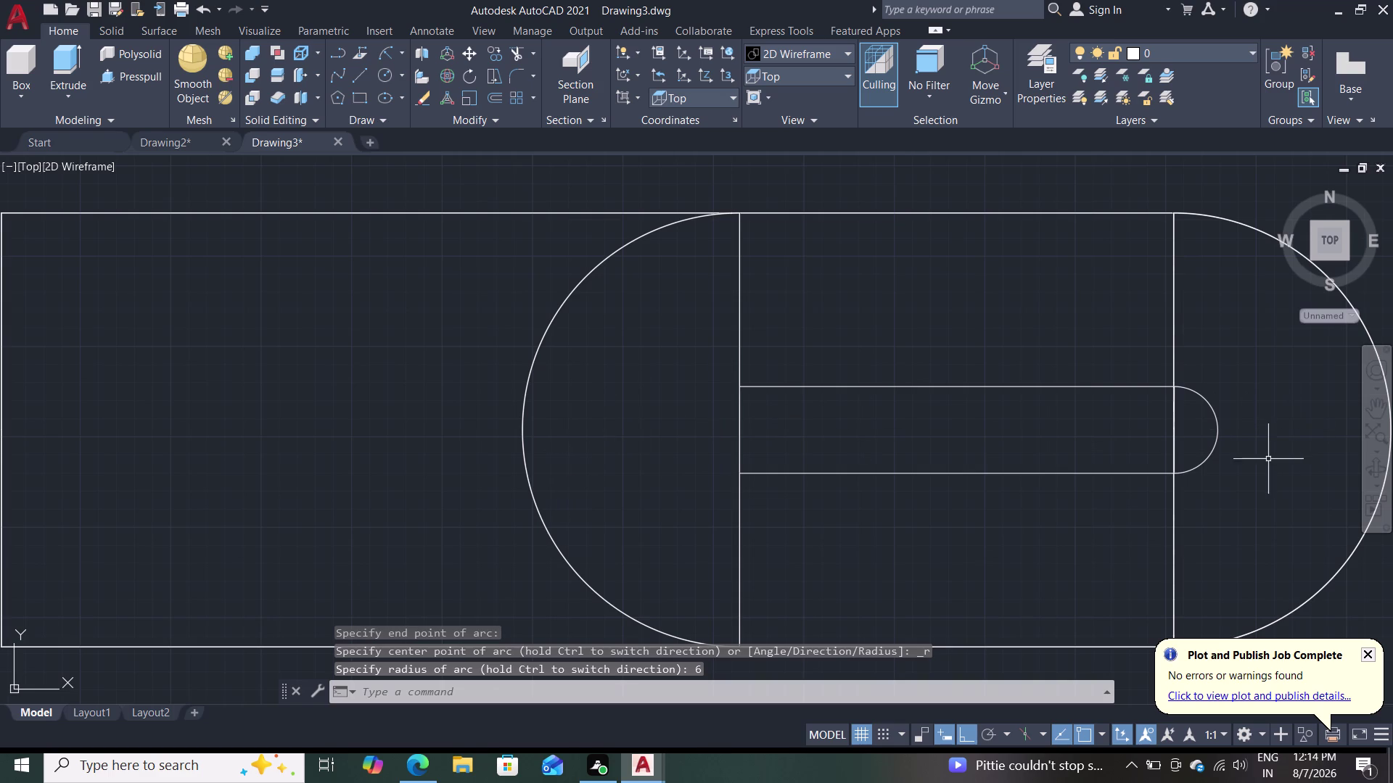
click(1190, 467)
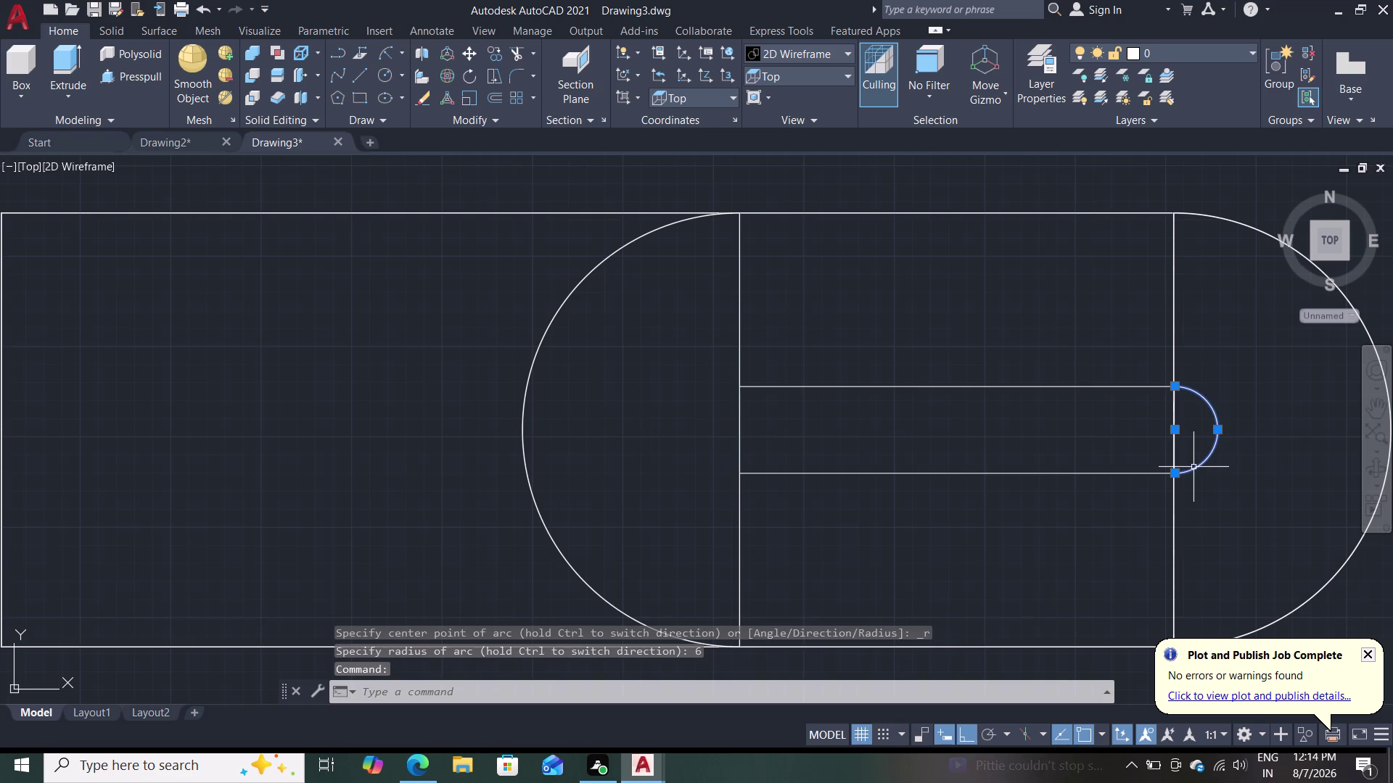
key(Escape)
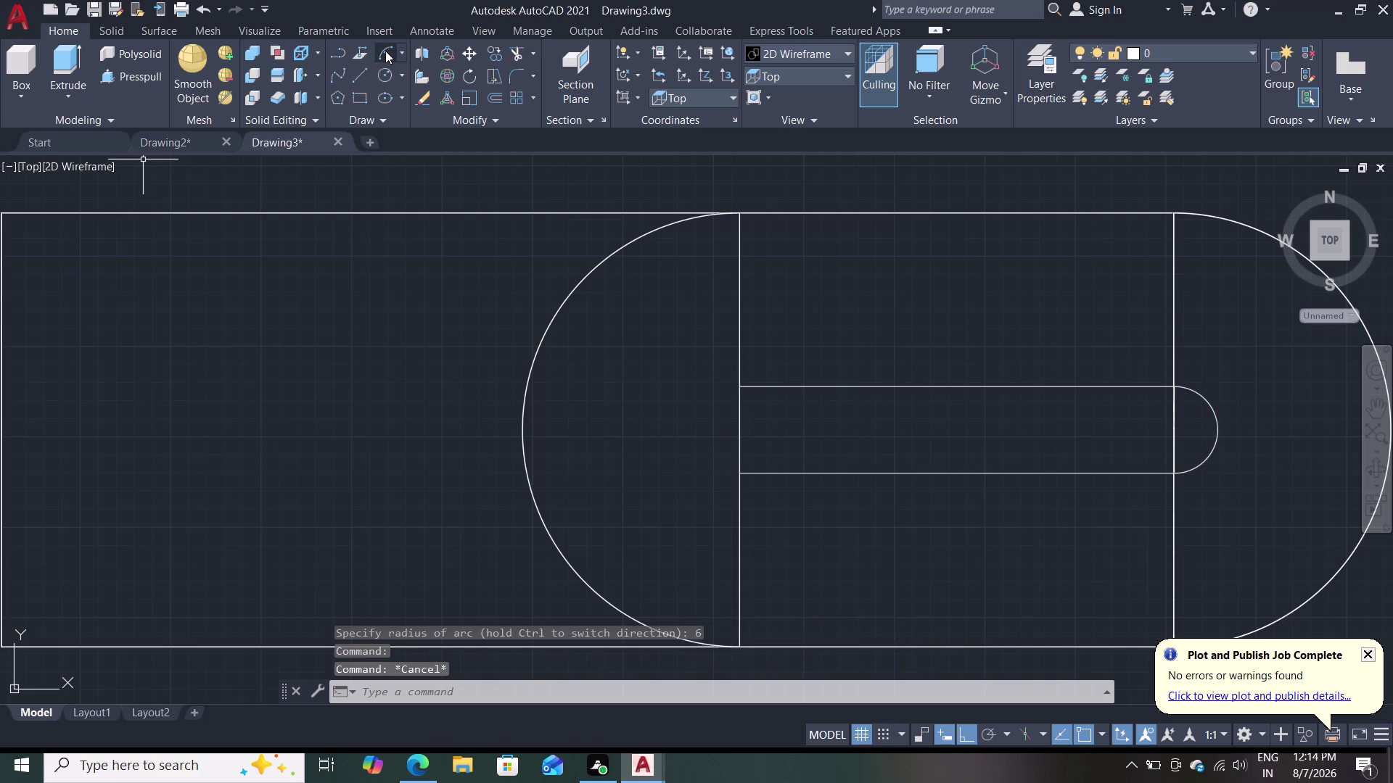
Close the slot's left end with a radius-6 arc from top to bottom line.
click(386, 50)
click(735, 478)
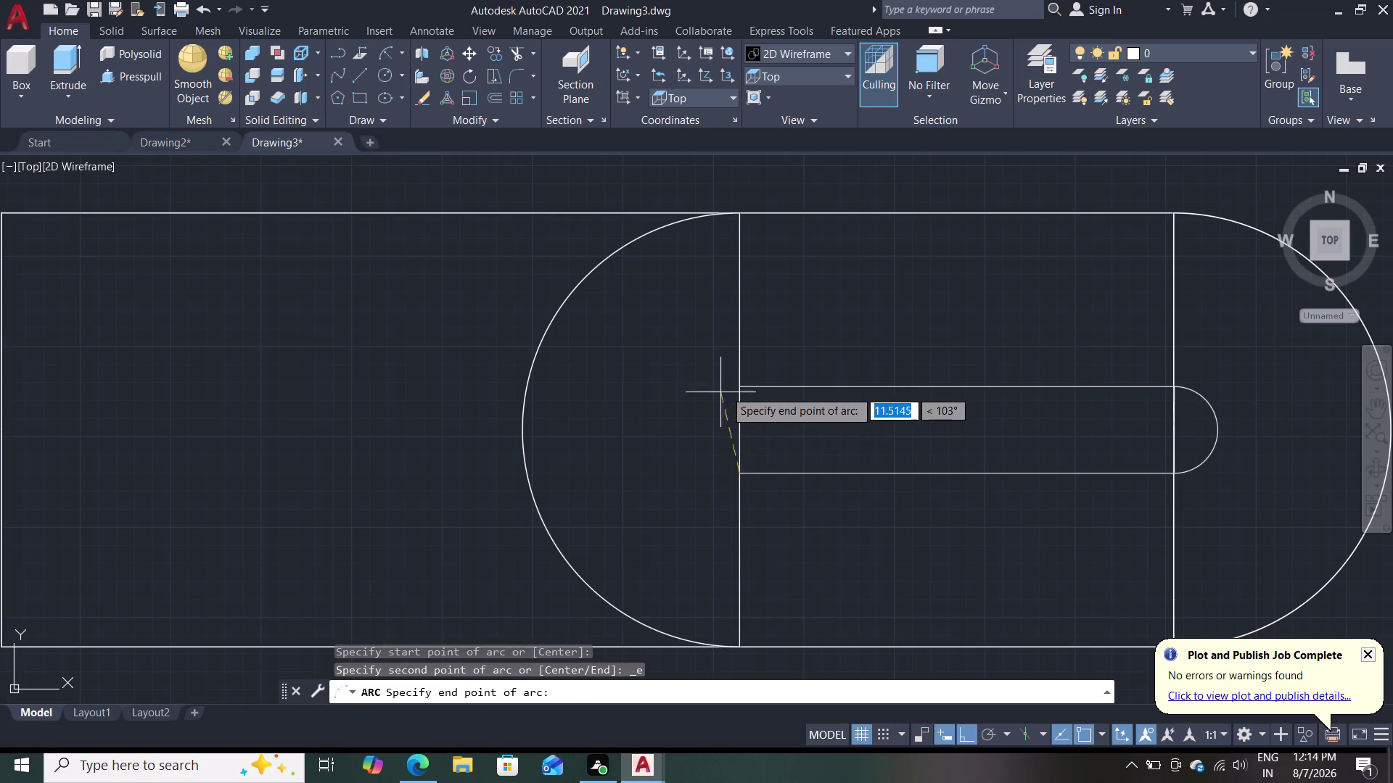
click(740, 385)
key(Escape)
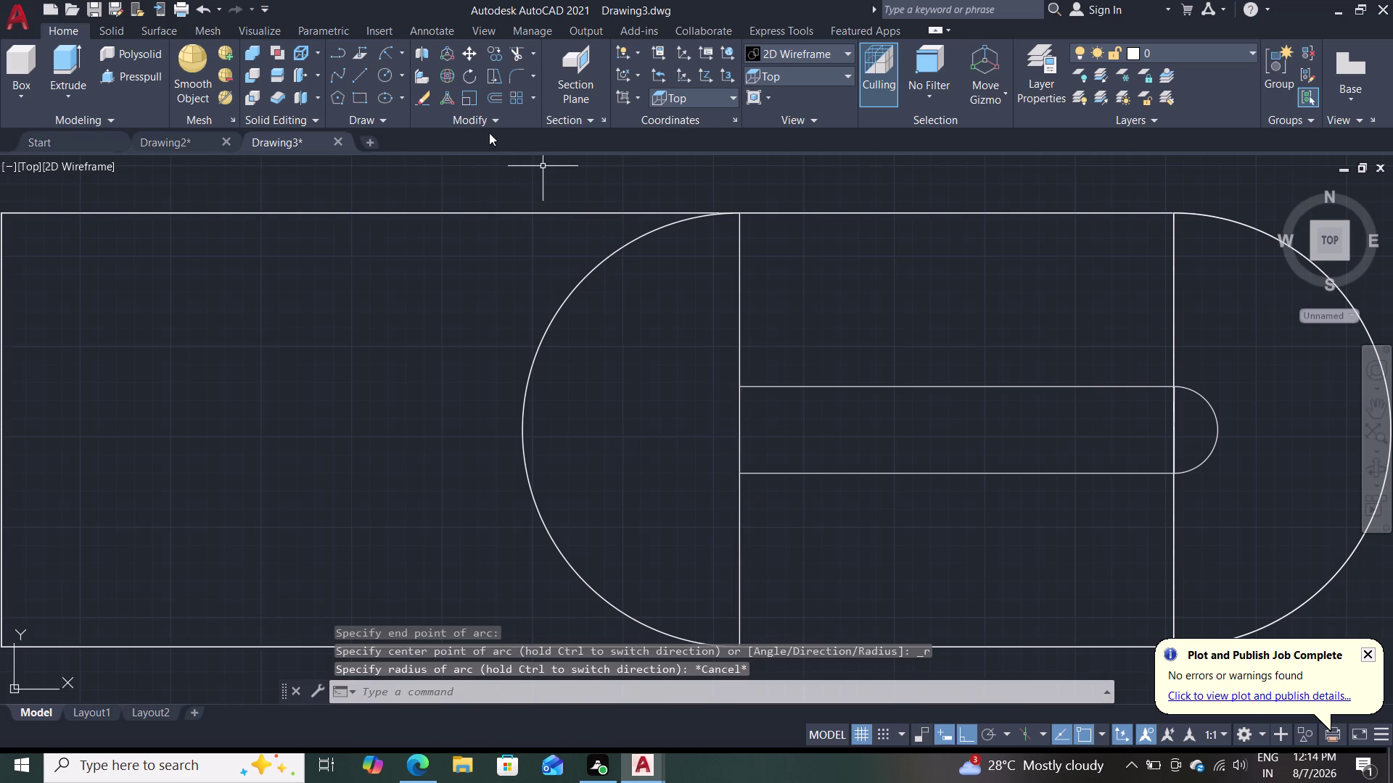
click(392, 59)
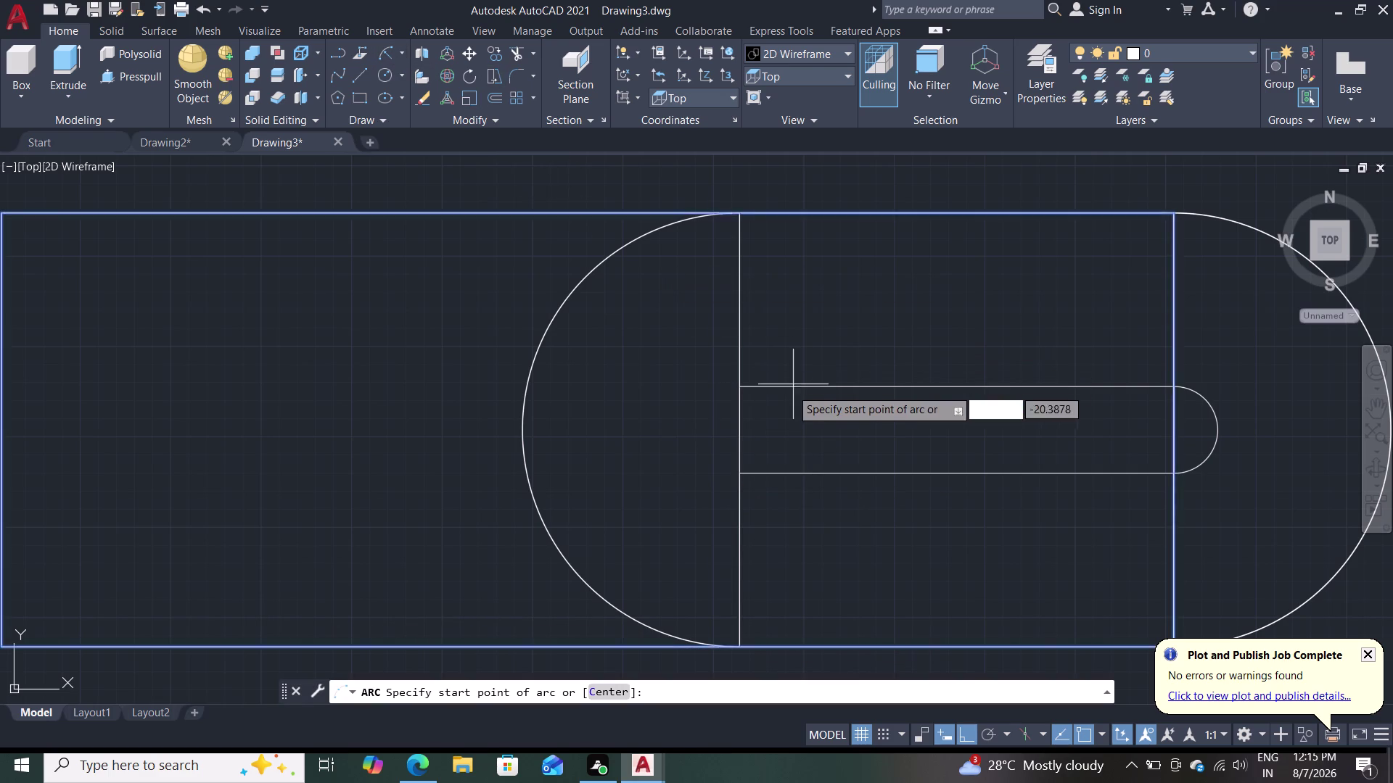
click(741, 386)
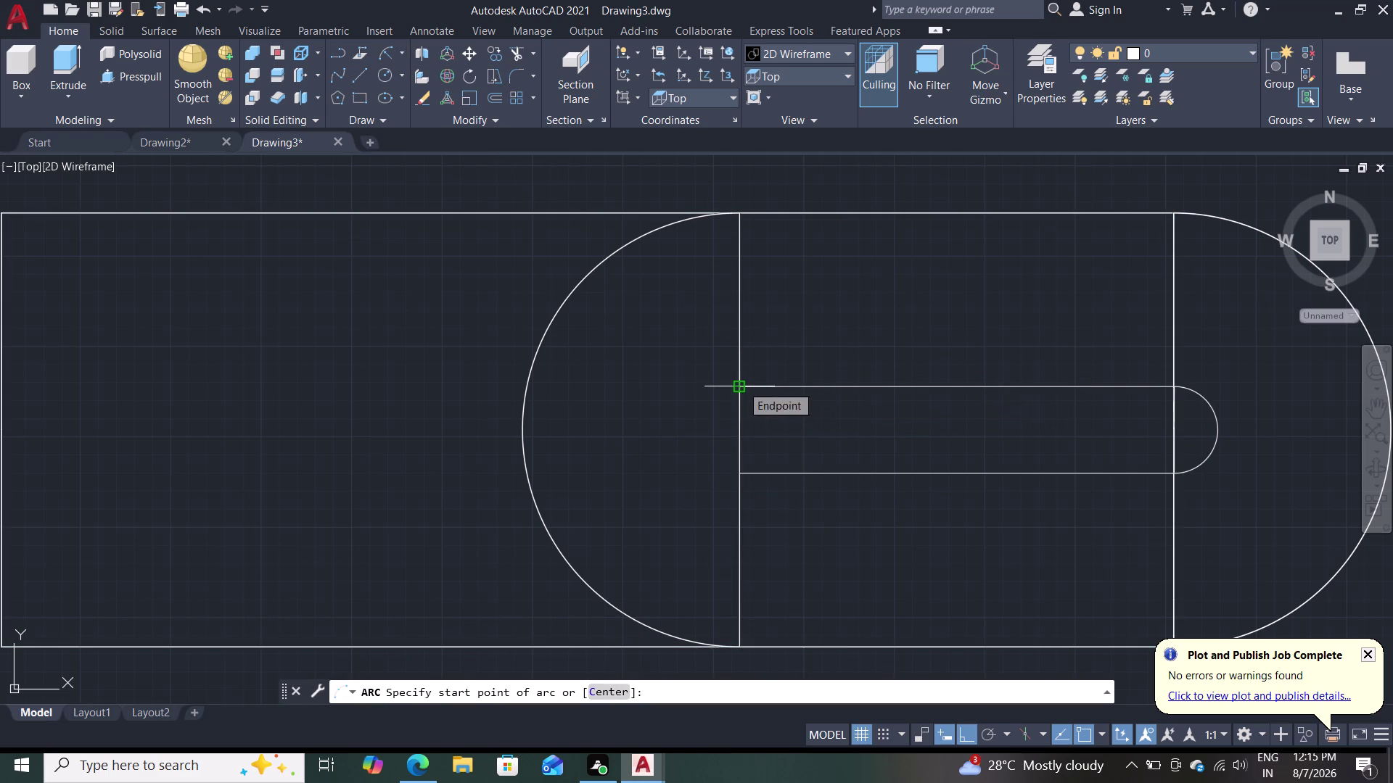
click(744, 478)
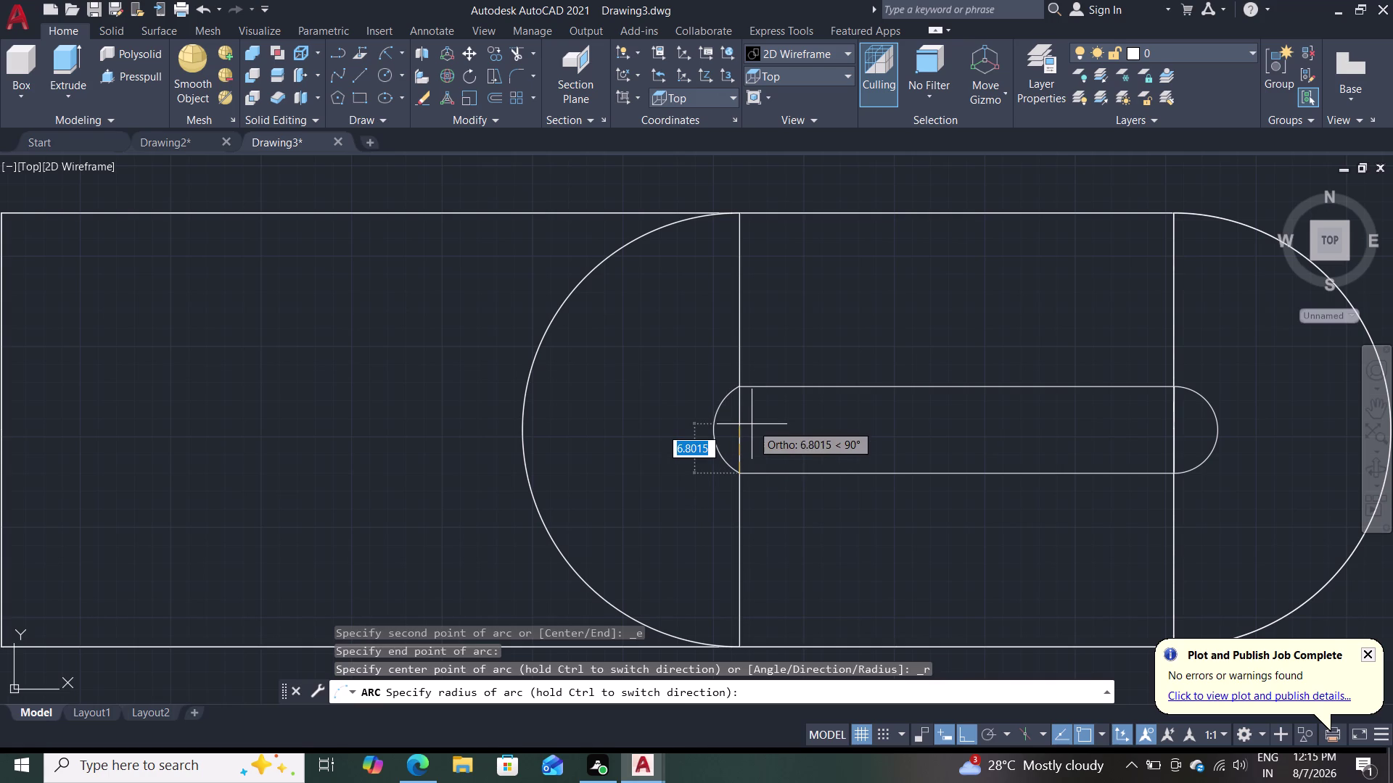
key(6)
key(Return)
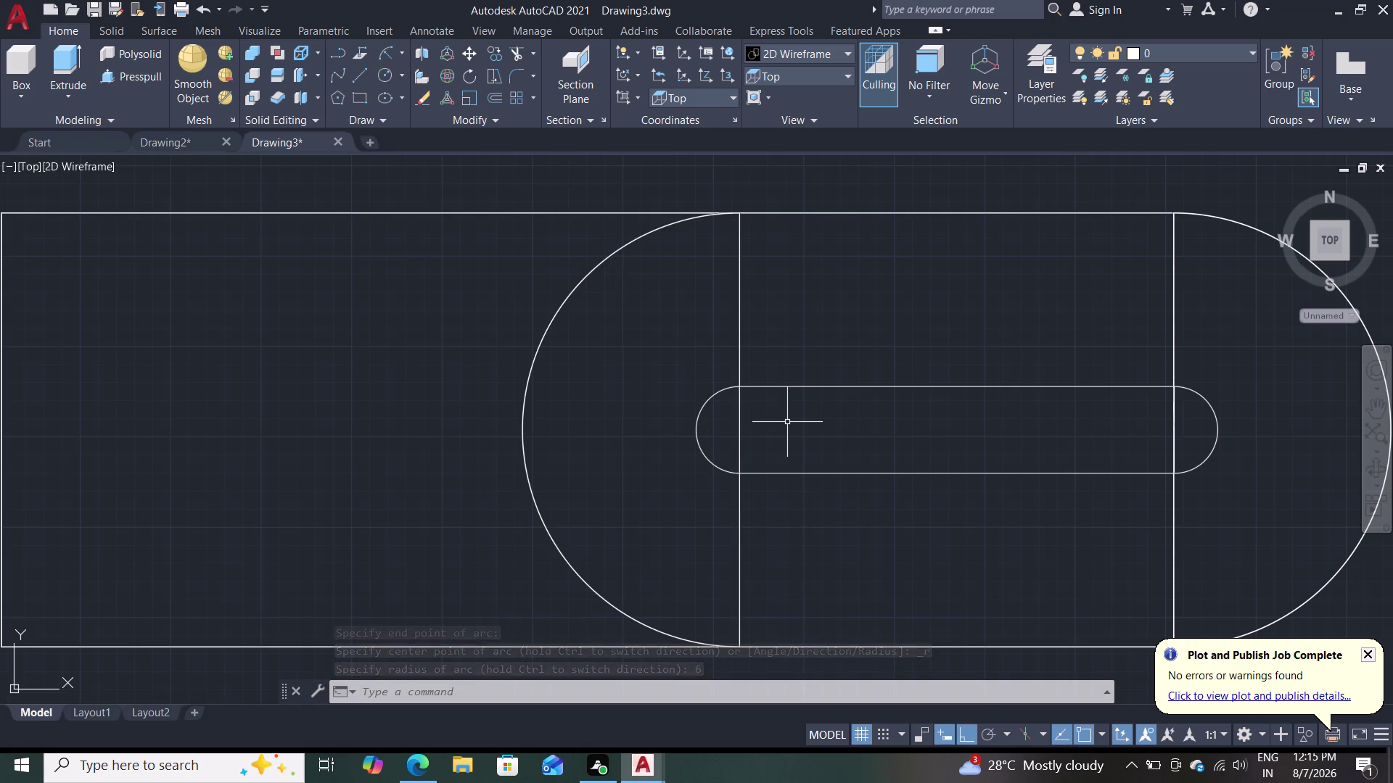
click(514, 52)
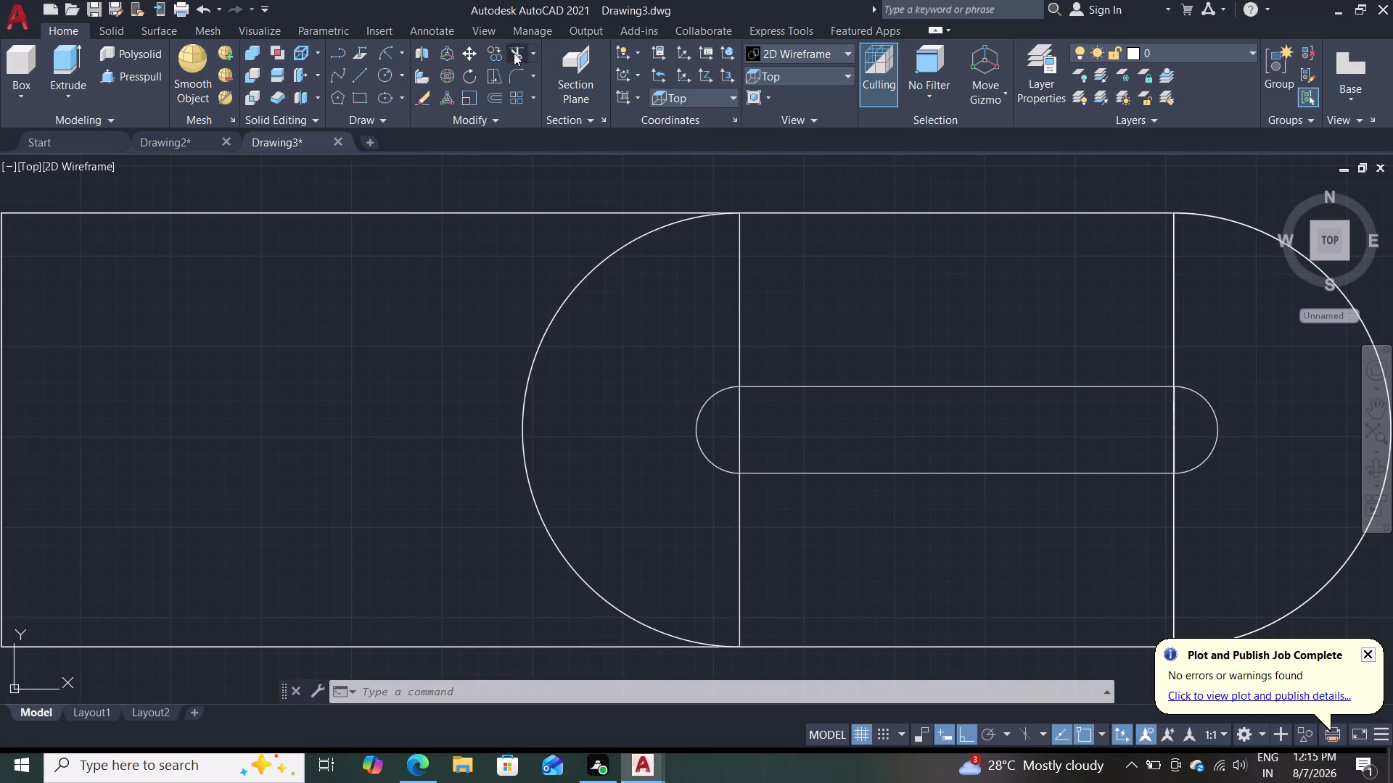
Try a fence trim across the lines inside the slot, then undo it.
double_click(744, 436)
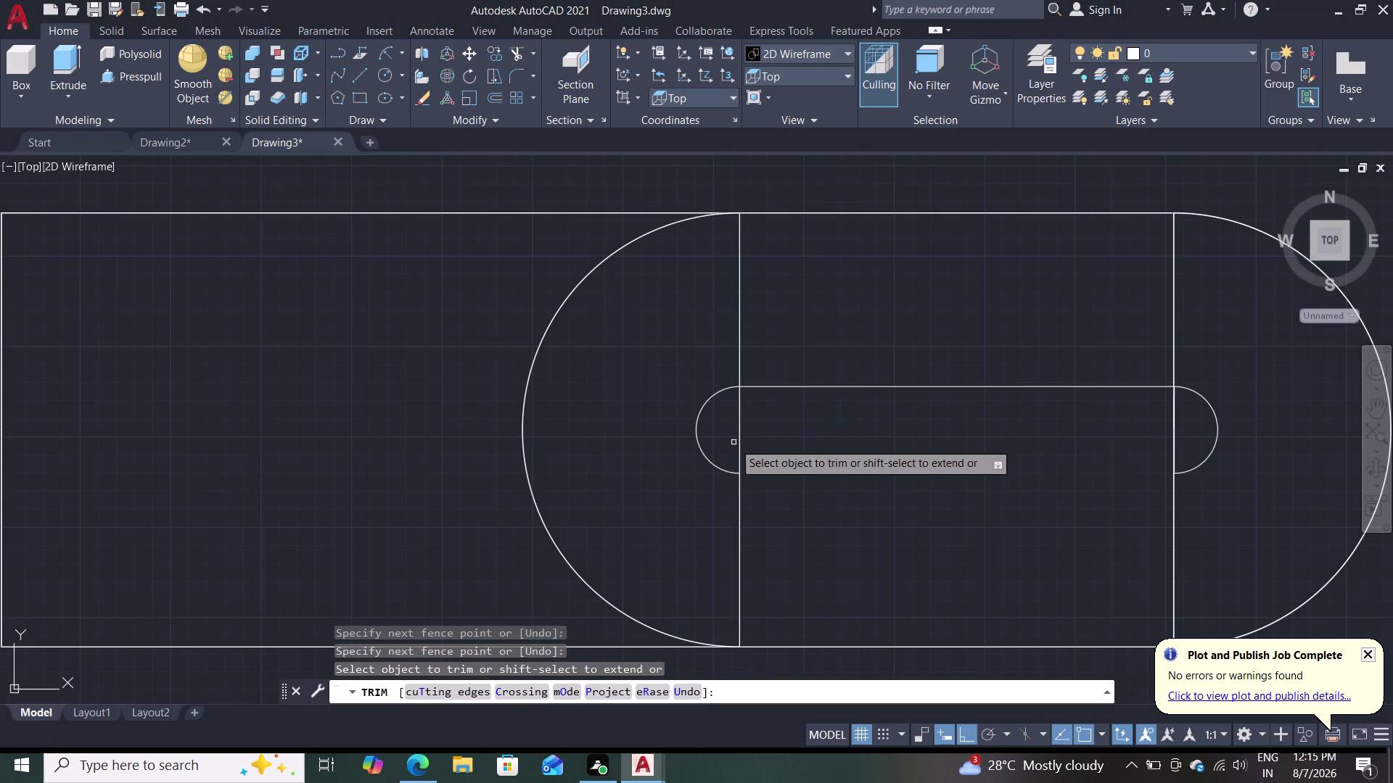
click(738, 436)
drag(741, 436, 752, 433)
drag(764, 439, 779, 436)
key(Escape)
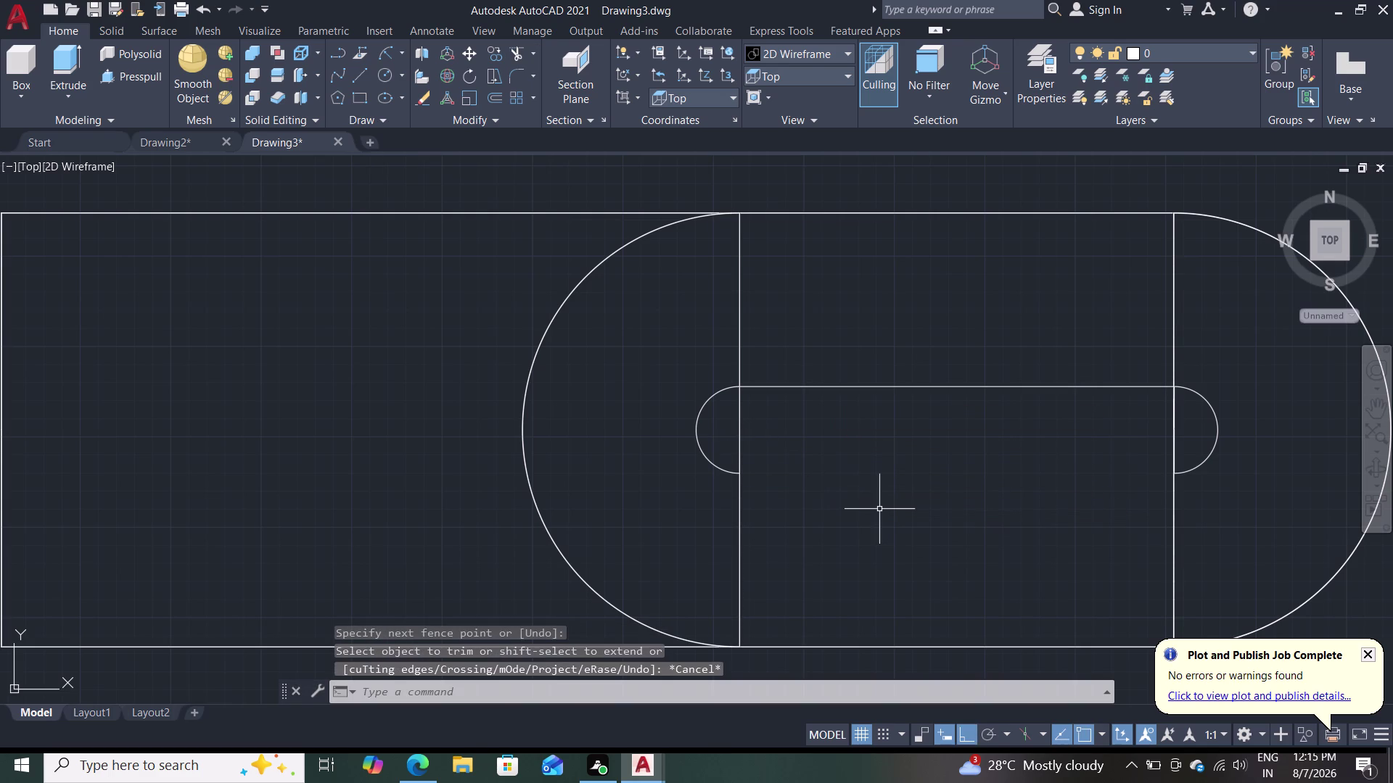
key(ctrl+z)
Erase the left half-round piece after undoing a trial move.
click(738, 442)
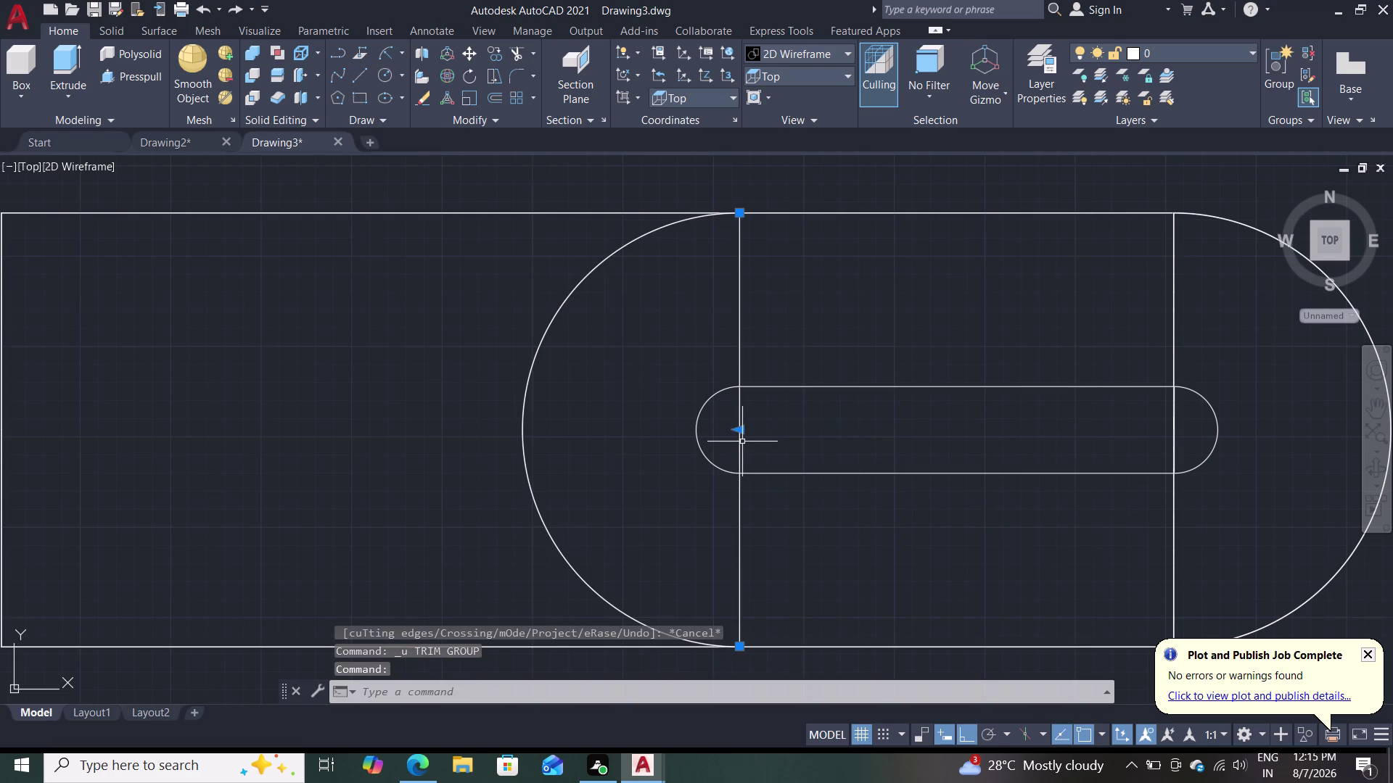
right_click(742, 442)
right_click(742, 441)
click(773, 154)
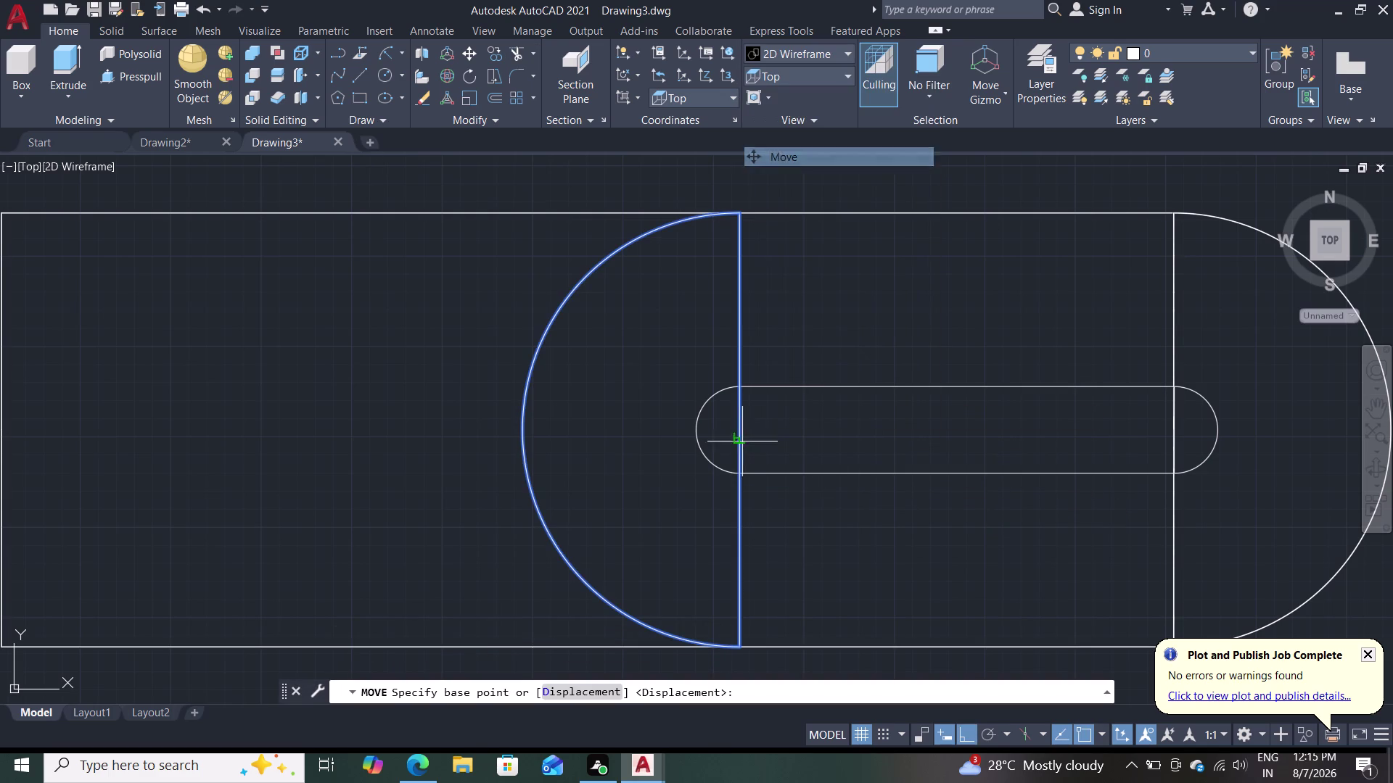
drag(756, 436, 732, 443)
click(731, 443)
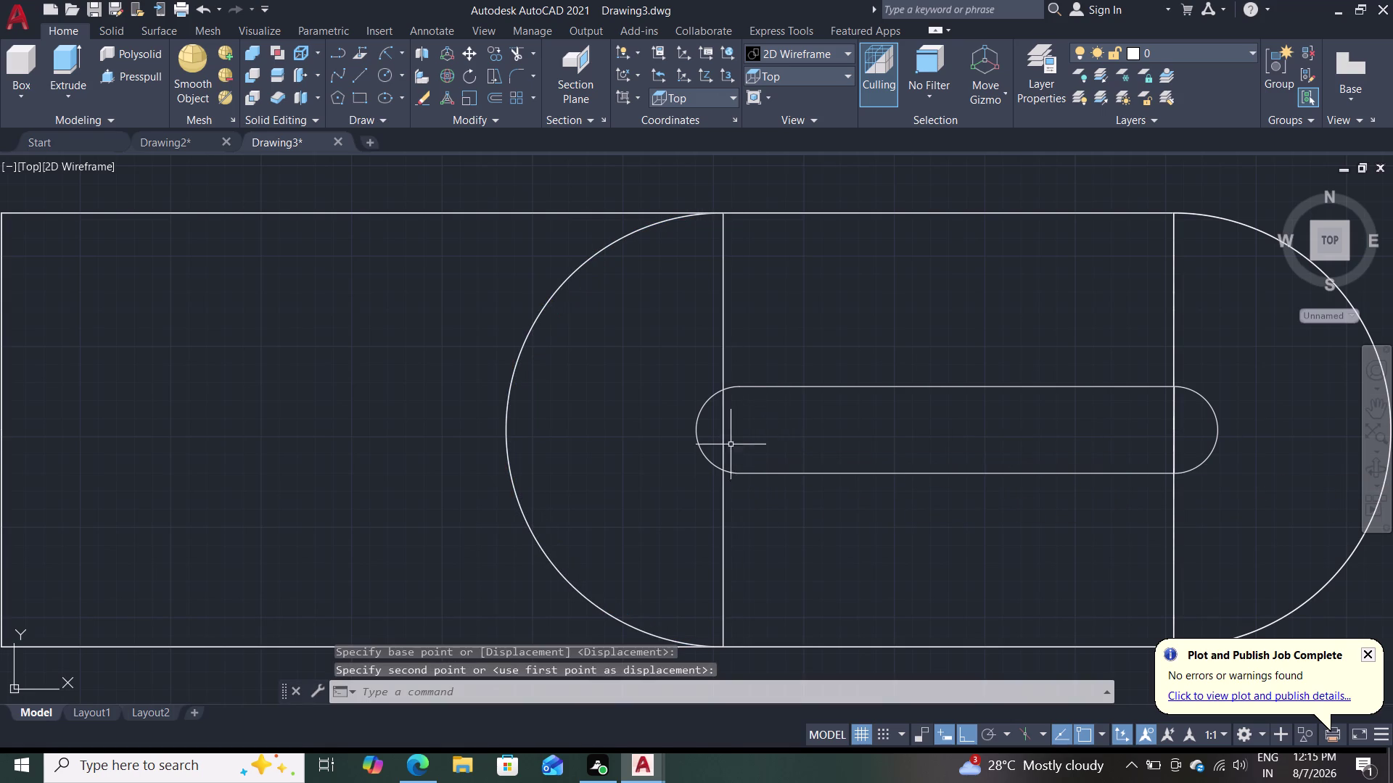
key(ctrl+z)
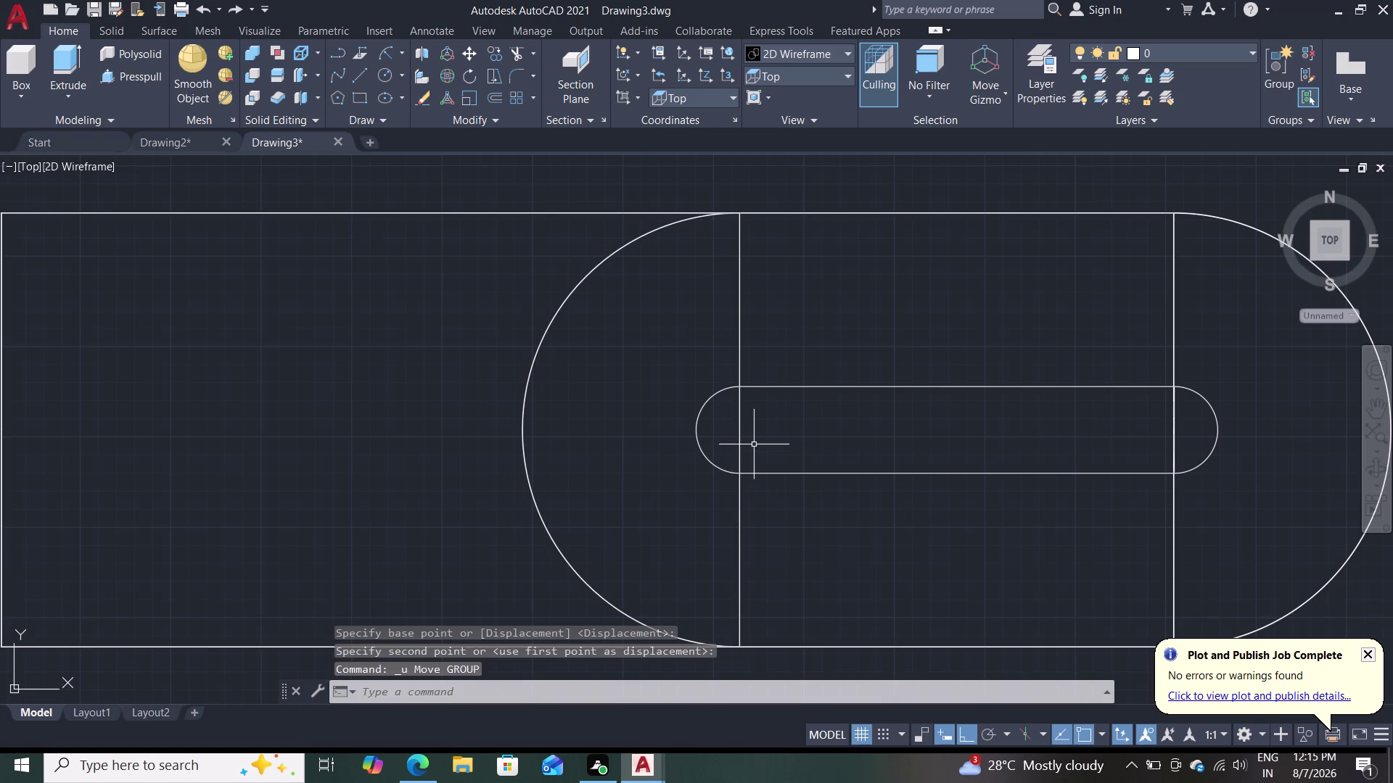
click(739, 442)
right_click(743, 437)
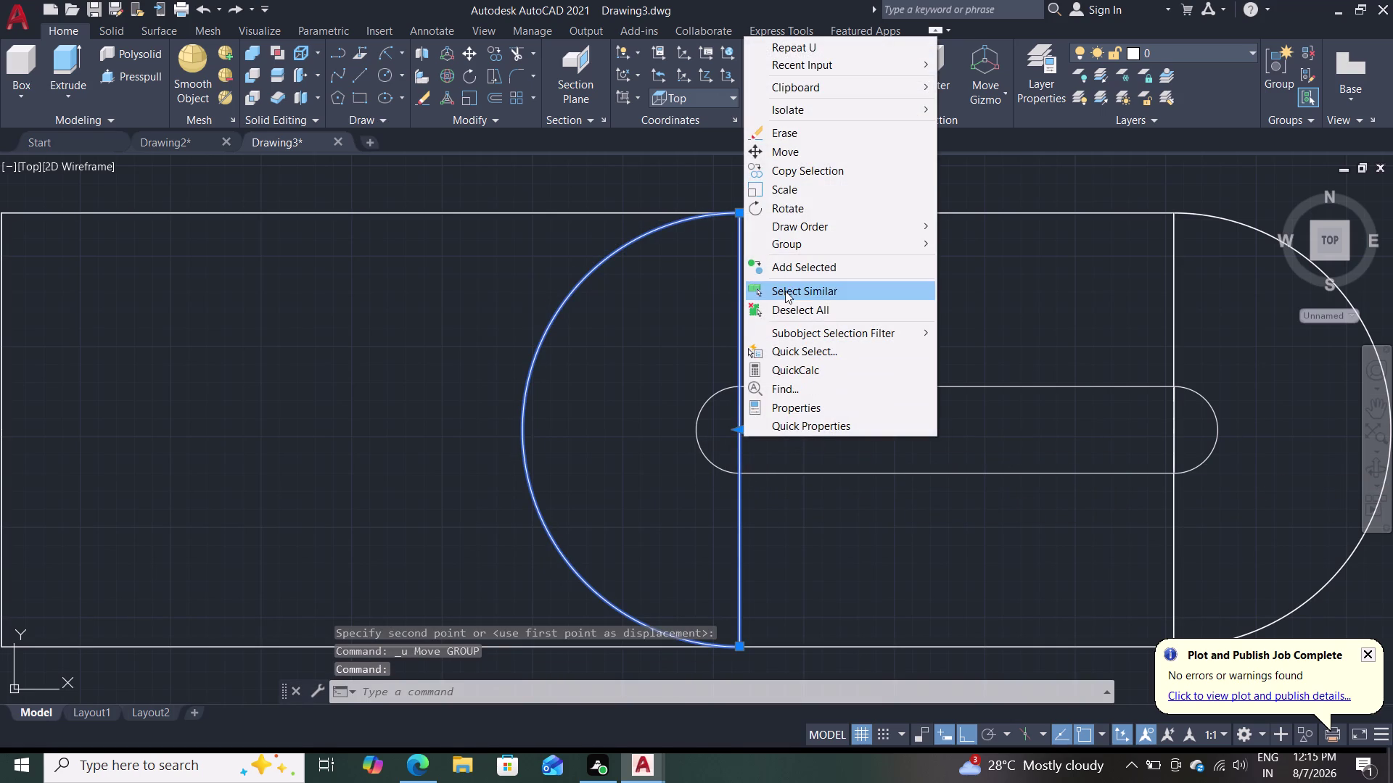
click(787, 135)
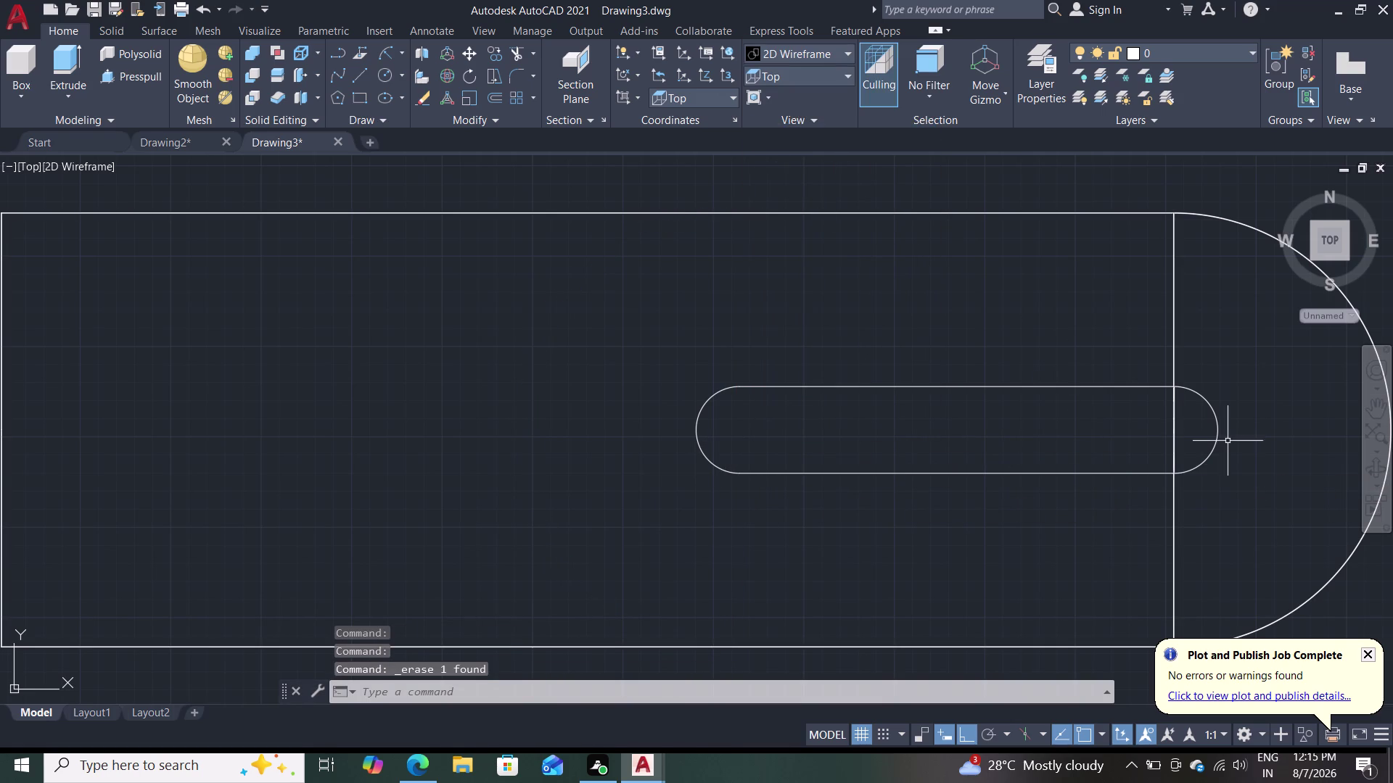
Erase the short vertical segment inside the slot's right end.
click(1177, 443)
right_click(1176, 442)
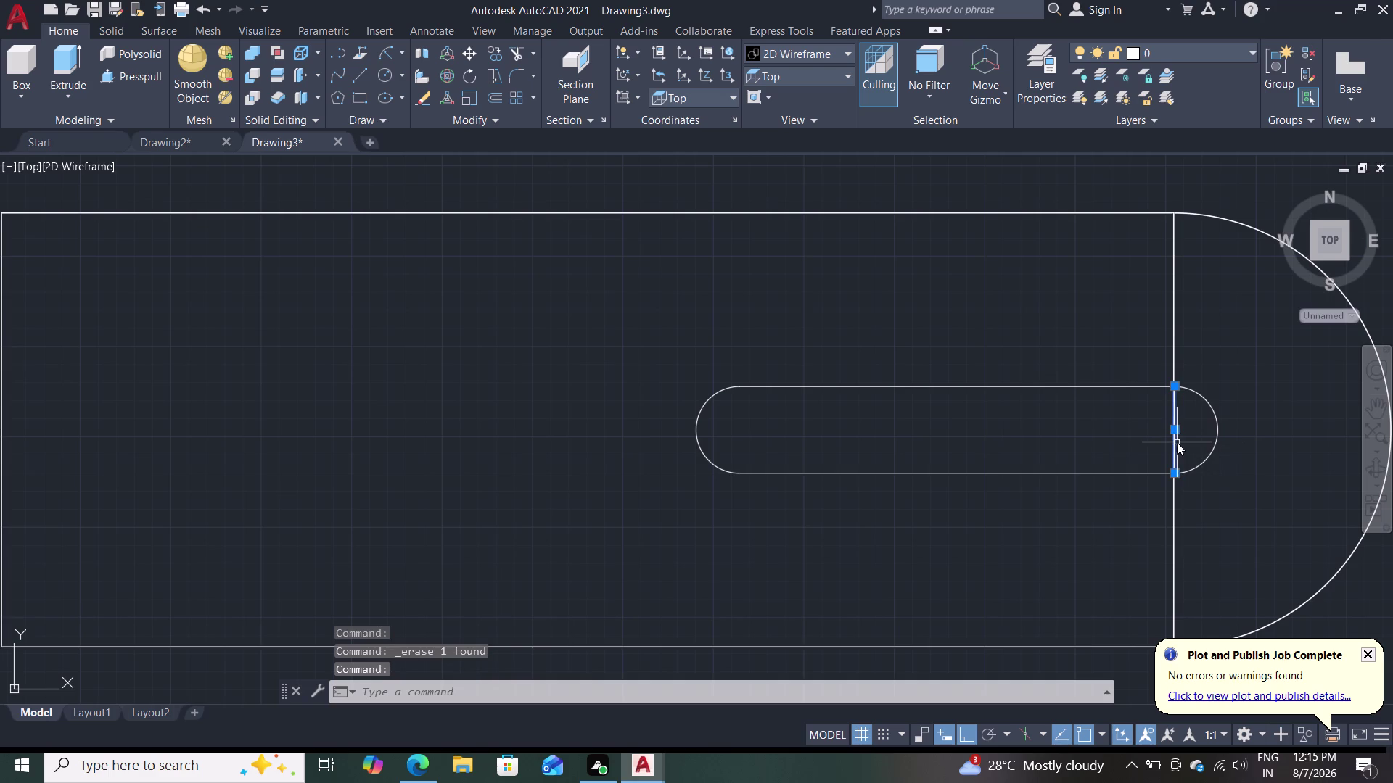
click(1189, 161)
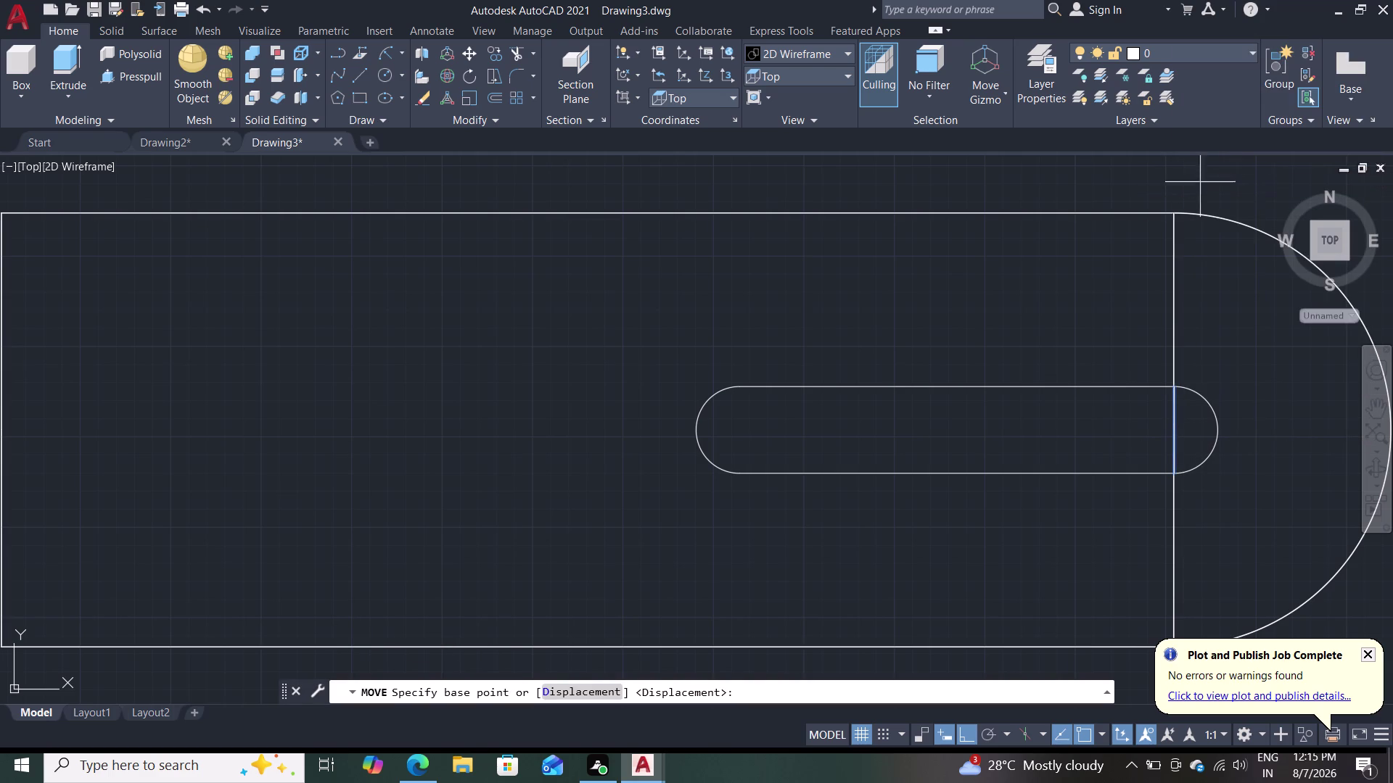
key(Escape)
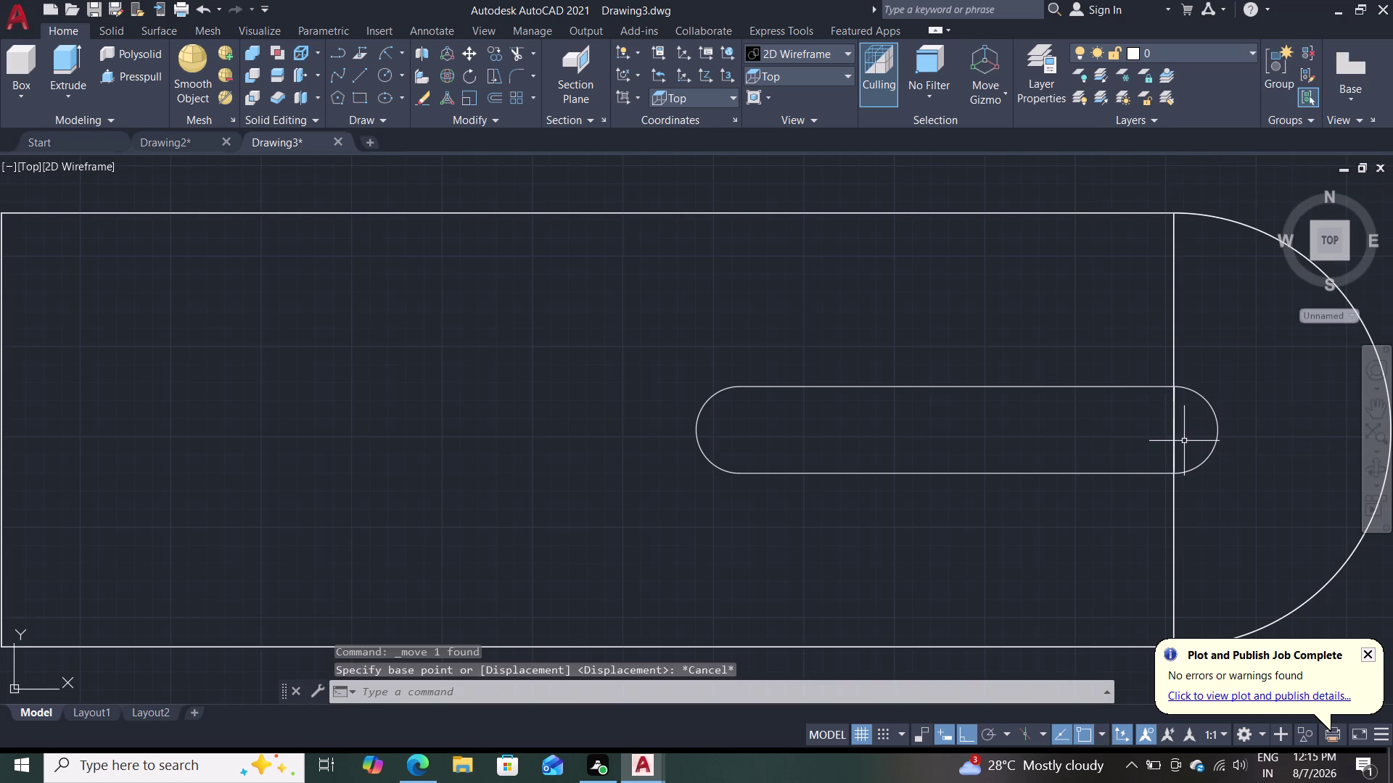
click(1175, 455)
right_click(1176, 452)
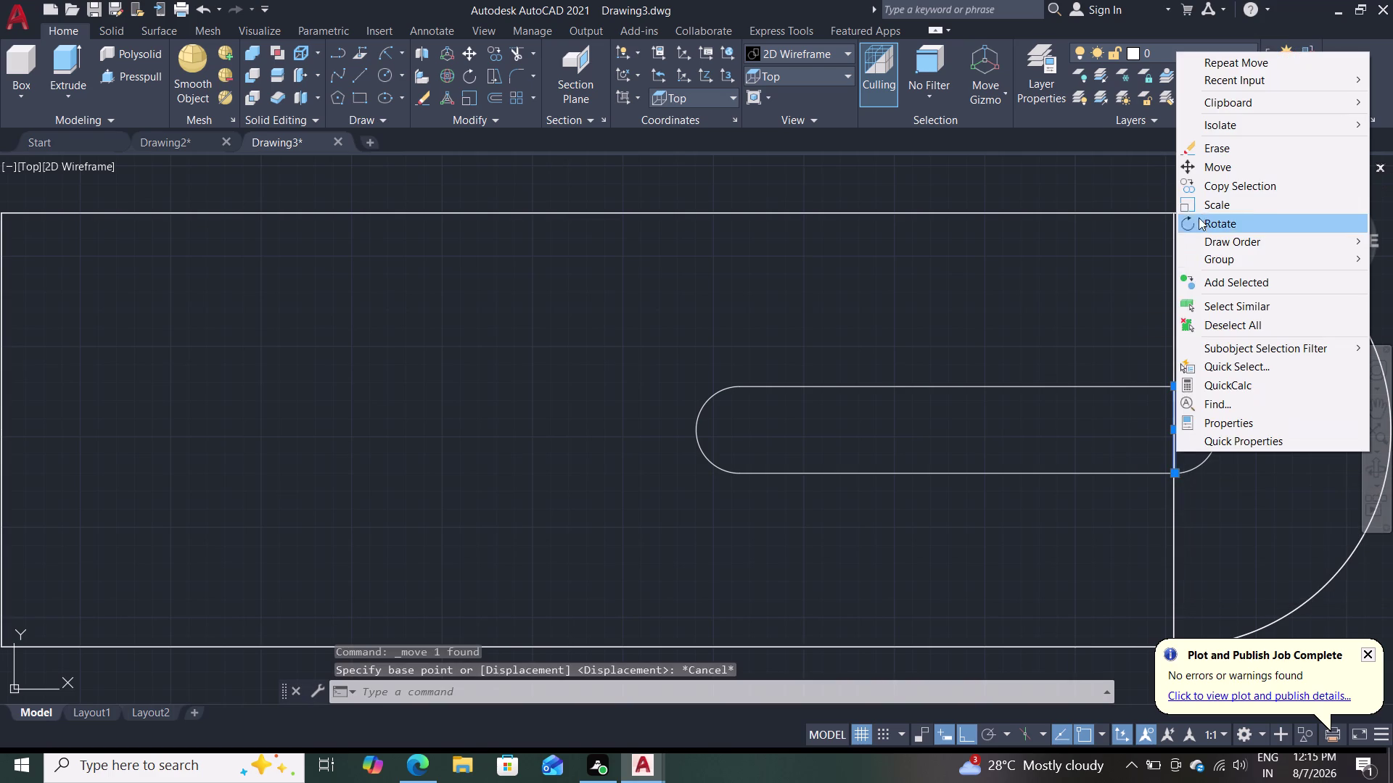
double_click(1205, 149)
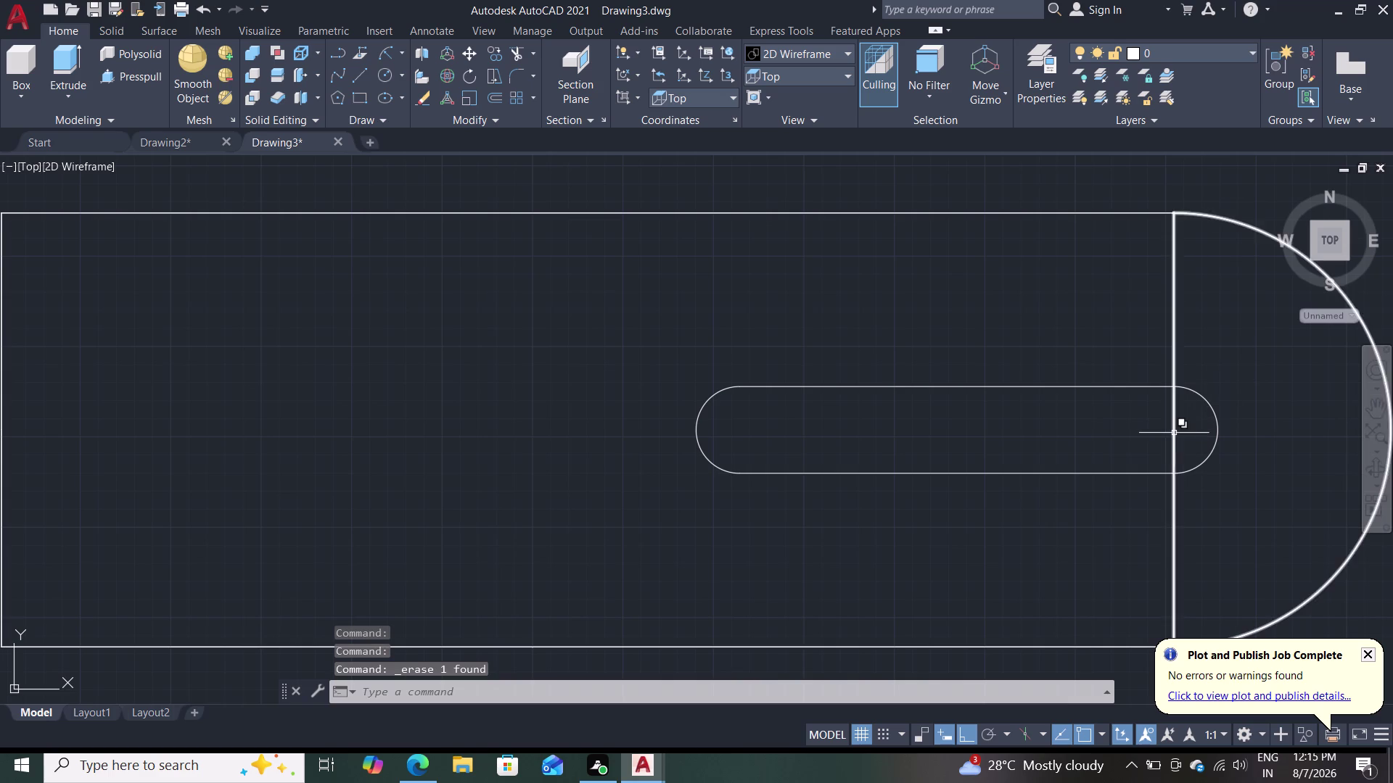
Pick another object at the slot's right end from its shortcut menu, then clear selections.
click(1174, 433)
right_click(1175, 429)
click(1208, 127)
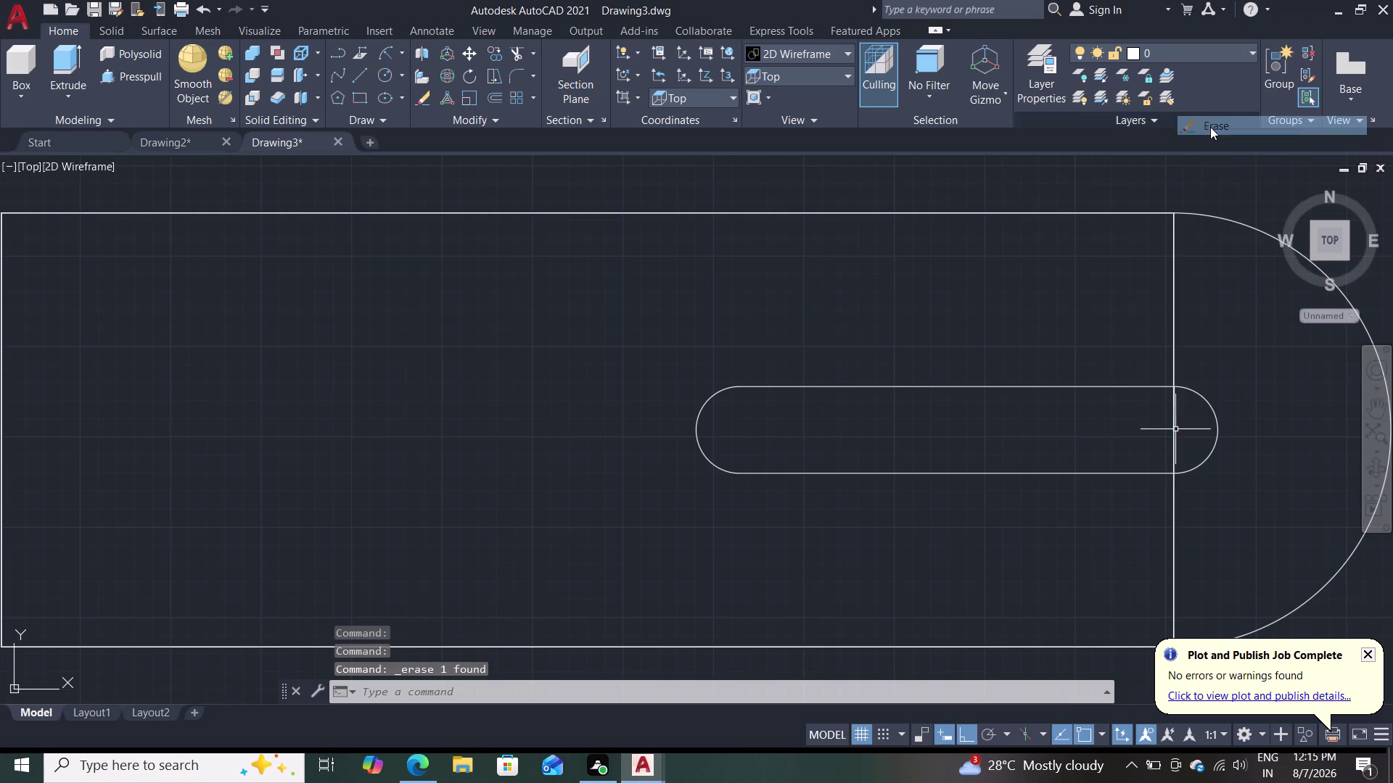
click(1176, 437)
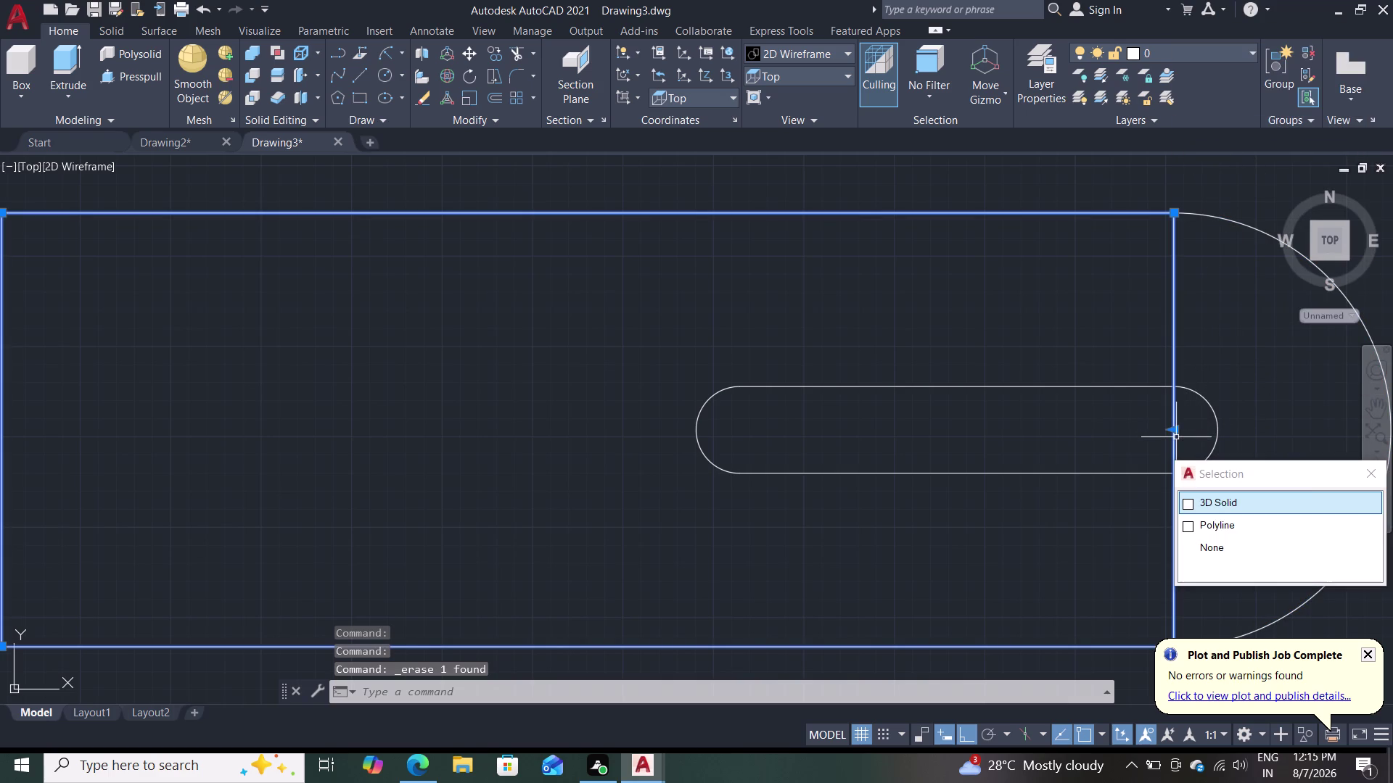
click(1145, 428)
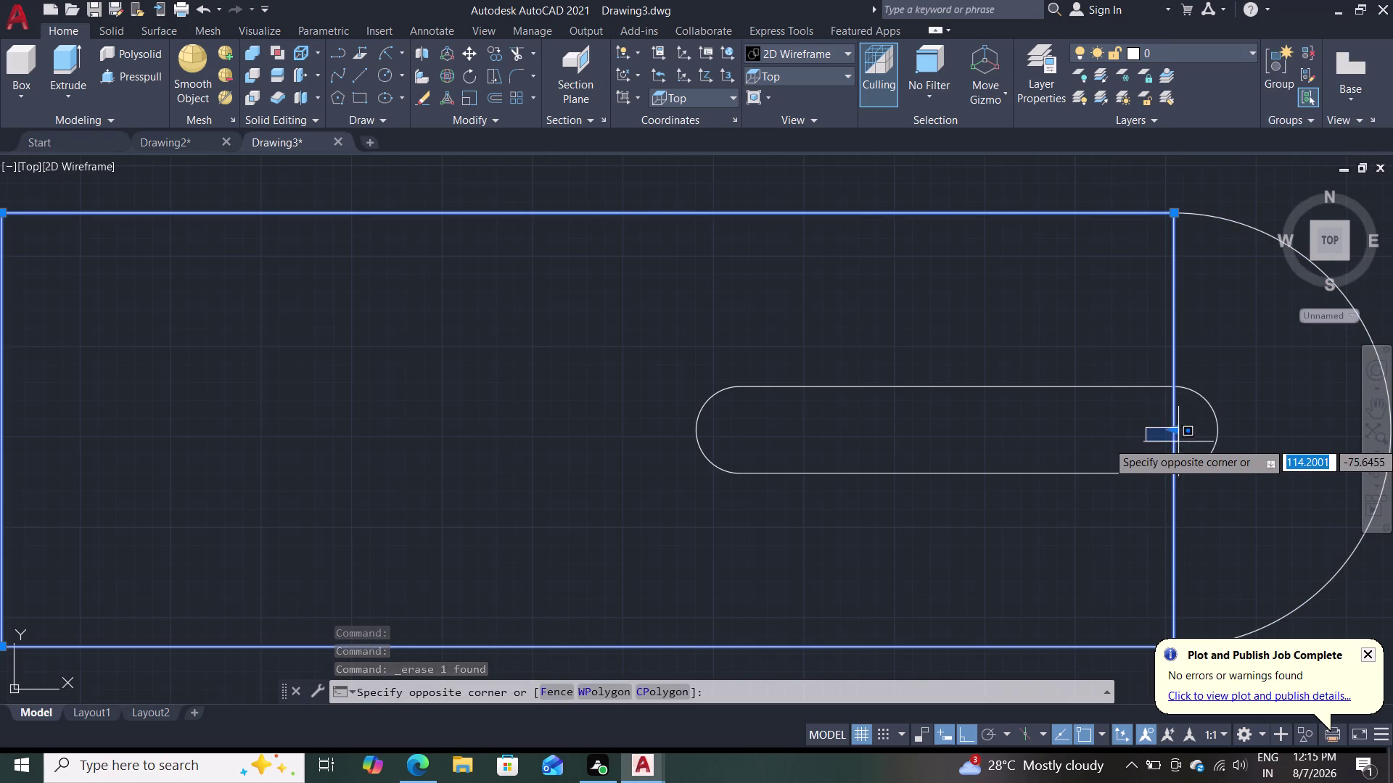
key(Escape)
key(Escape)
Select the rectangle outline and dismiss its shortcut menu without choosing.
click(1172, 434)
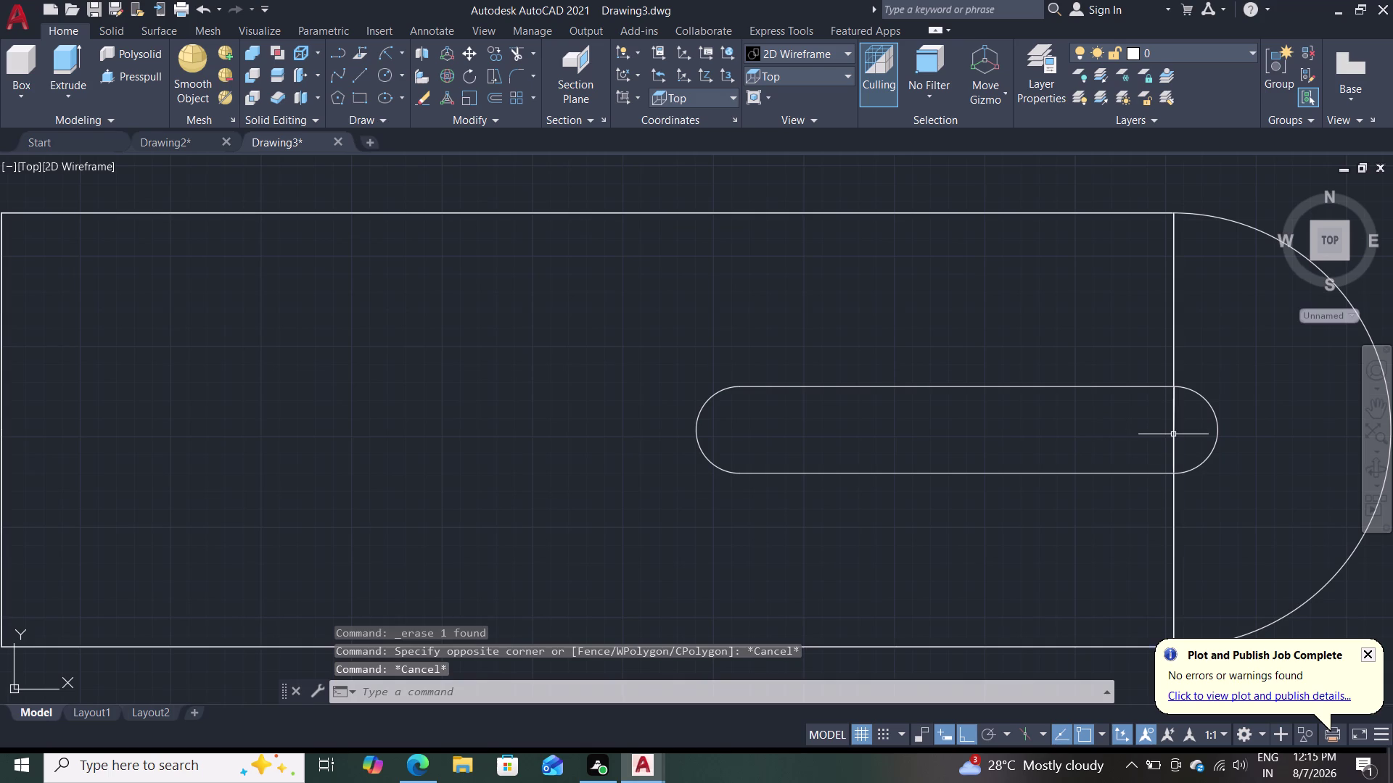
key(Escape)
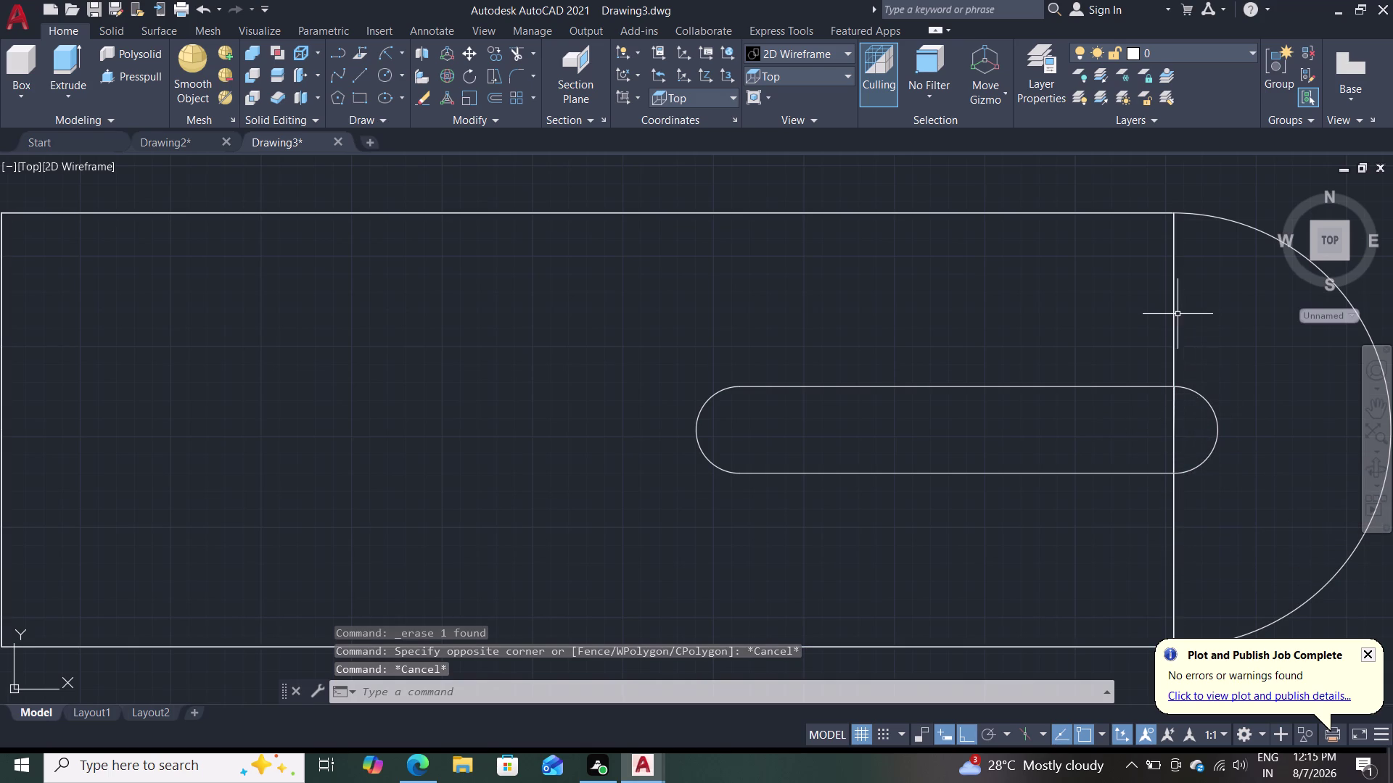
click(1177, 313)
click(1170, 321)
right_click(1173, 320)
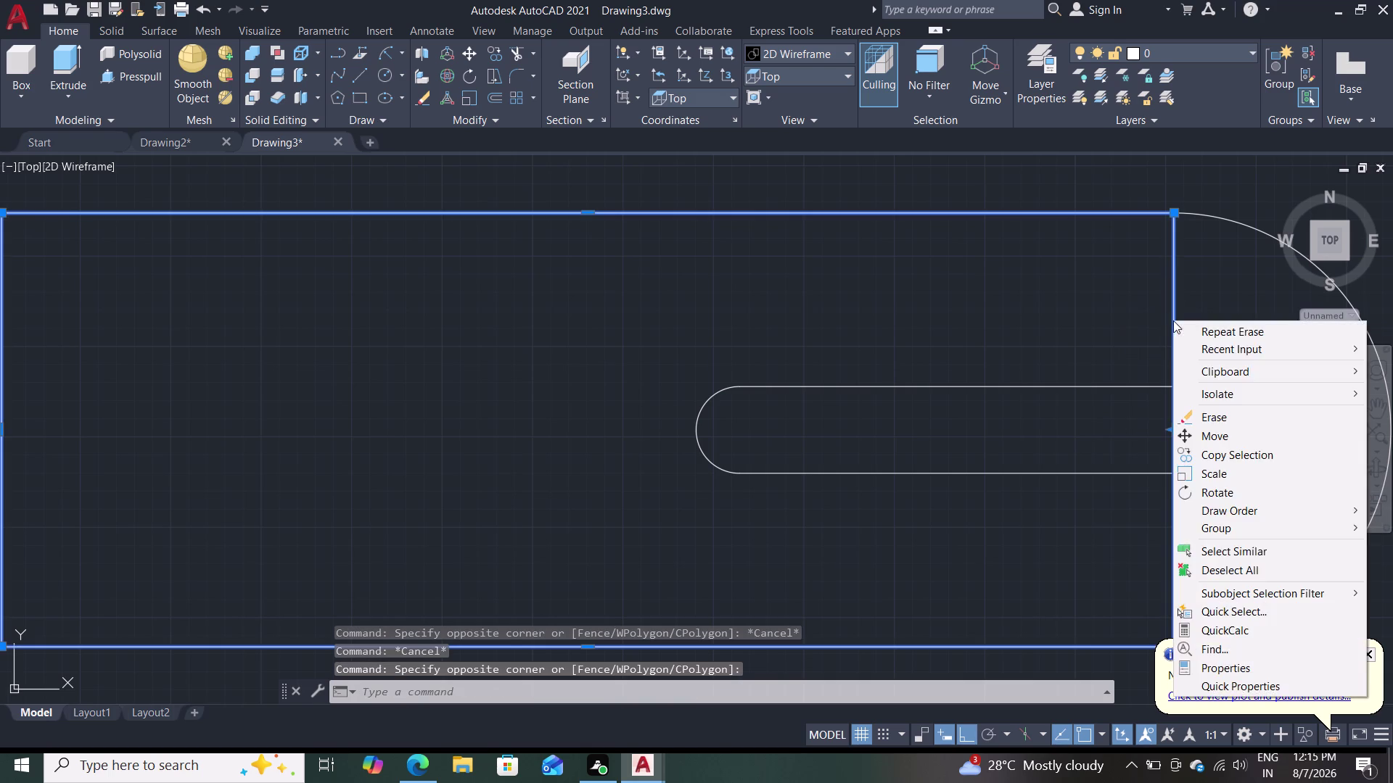
key(Escape)
key(Escape)
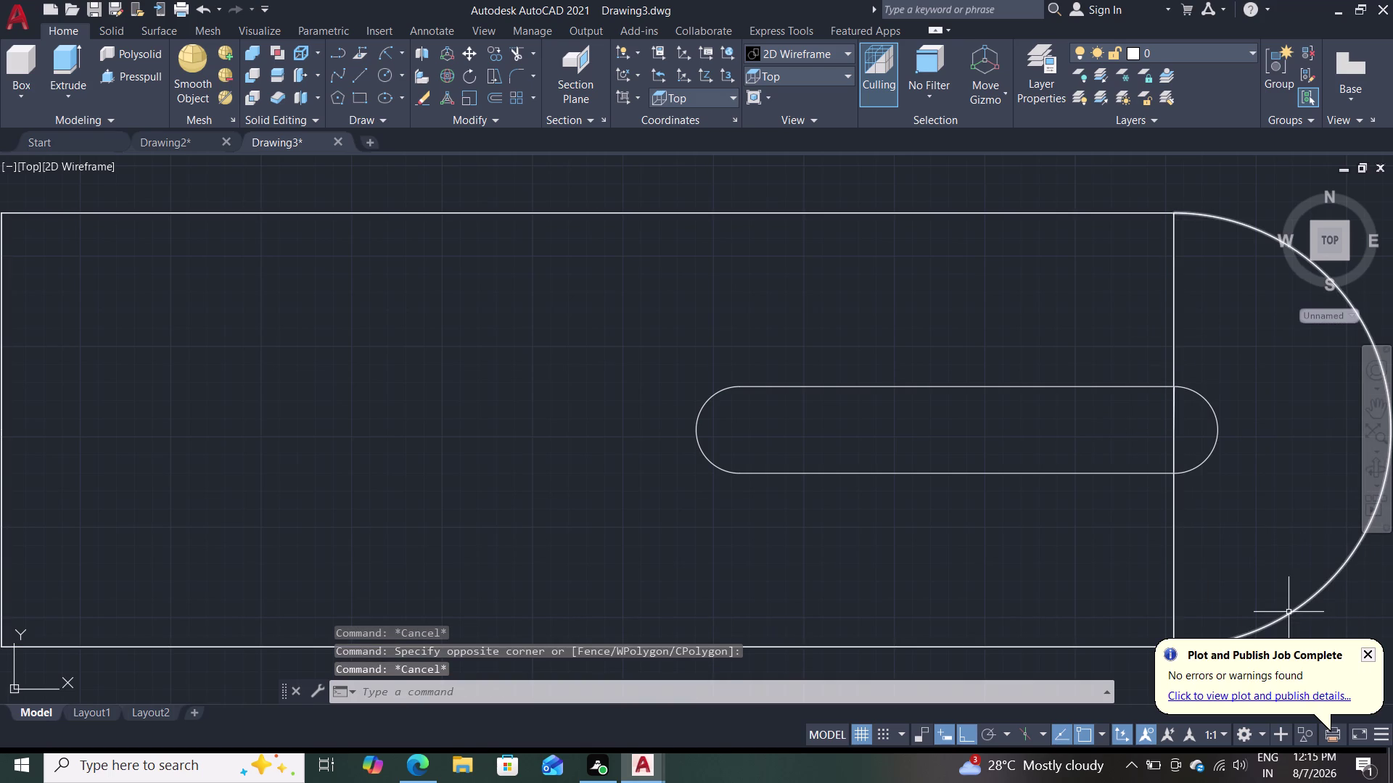
Erase the large half-round arc on the right via its shortcut menu.
click(1289, 612)
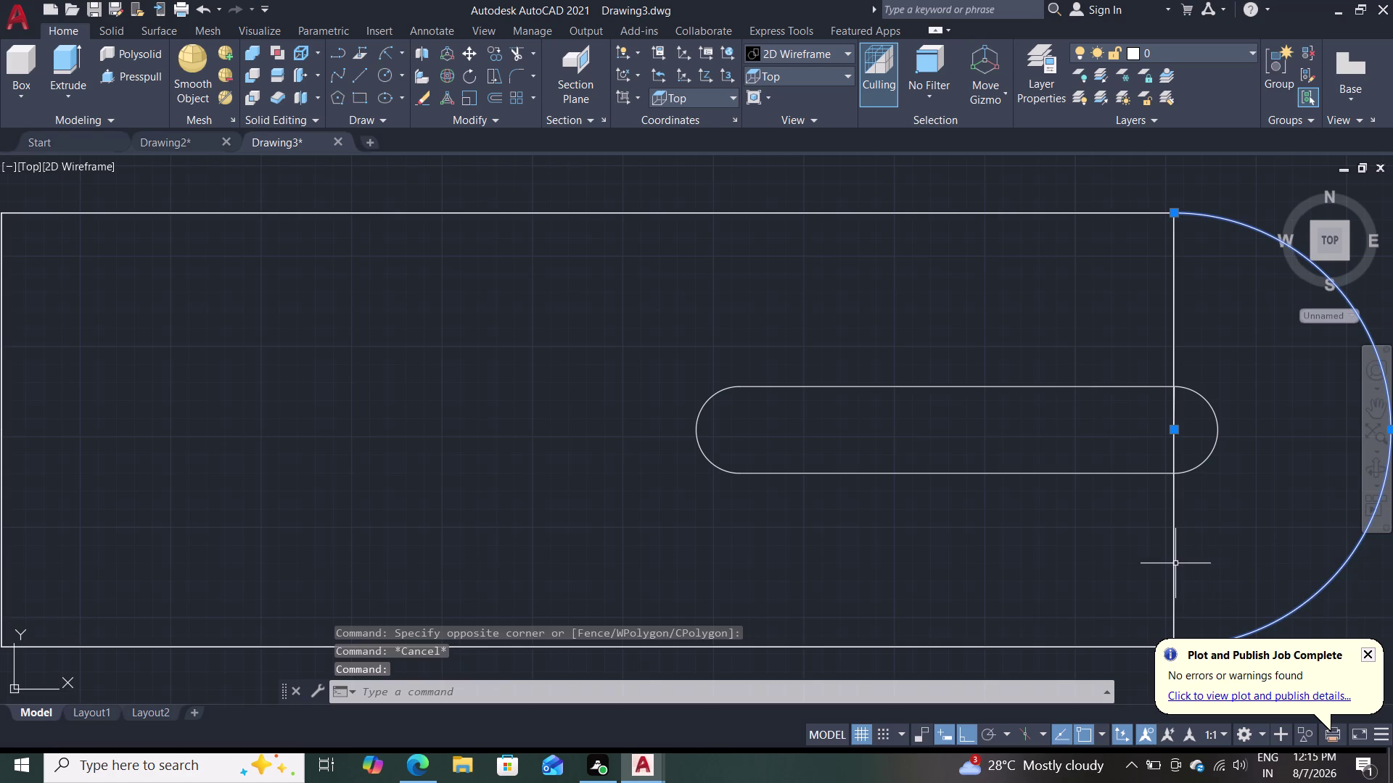
double_click(1175, 564)
key(Escape)
key(Escape)
click(1175, 564)
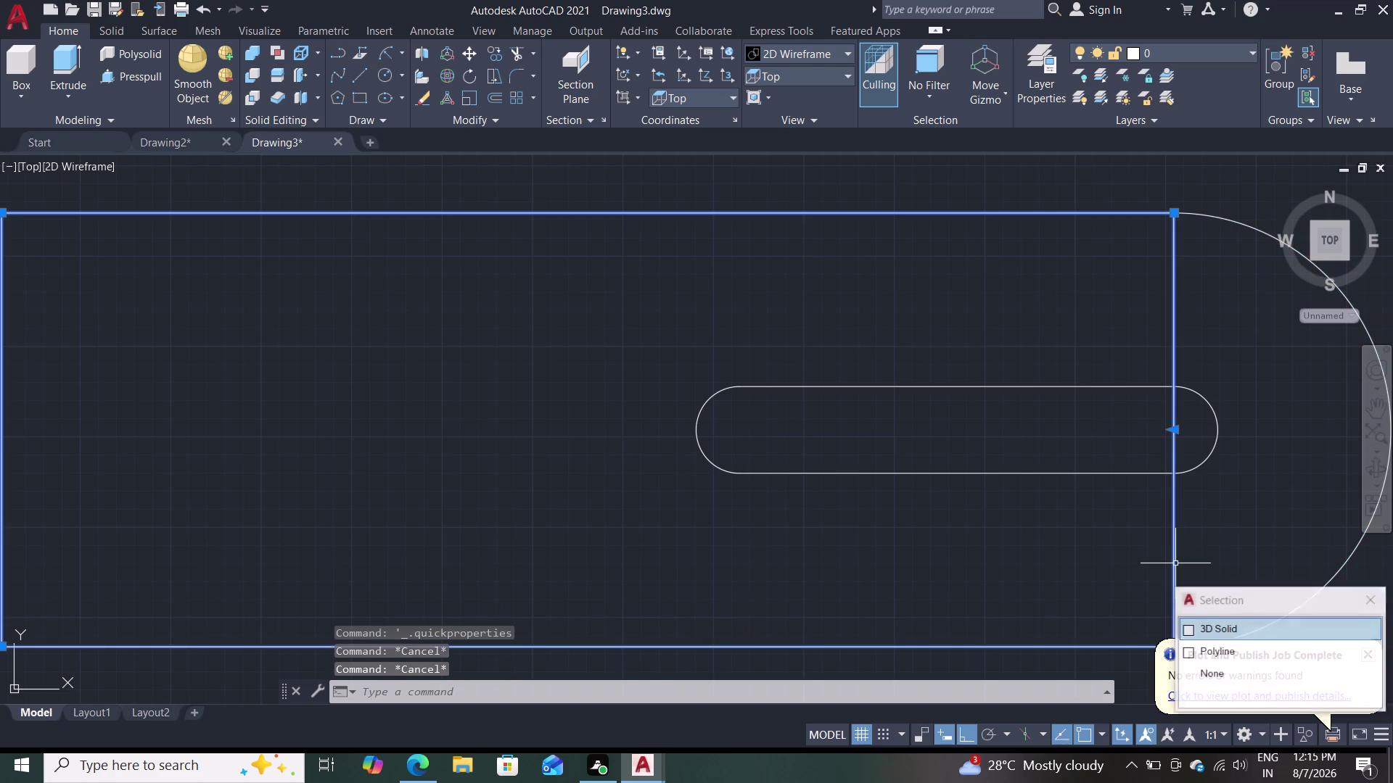
right_click(1175, 564)
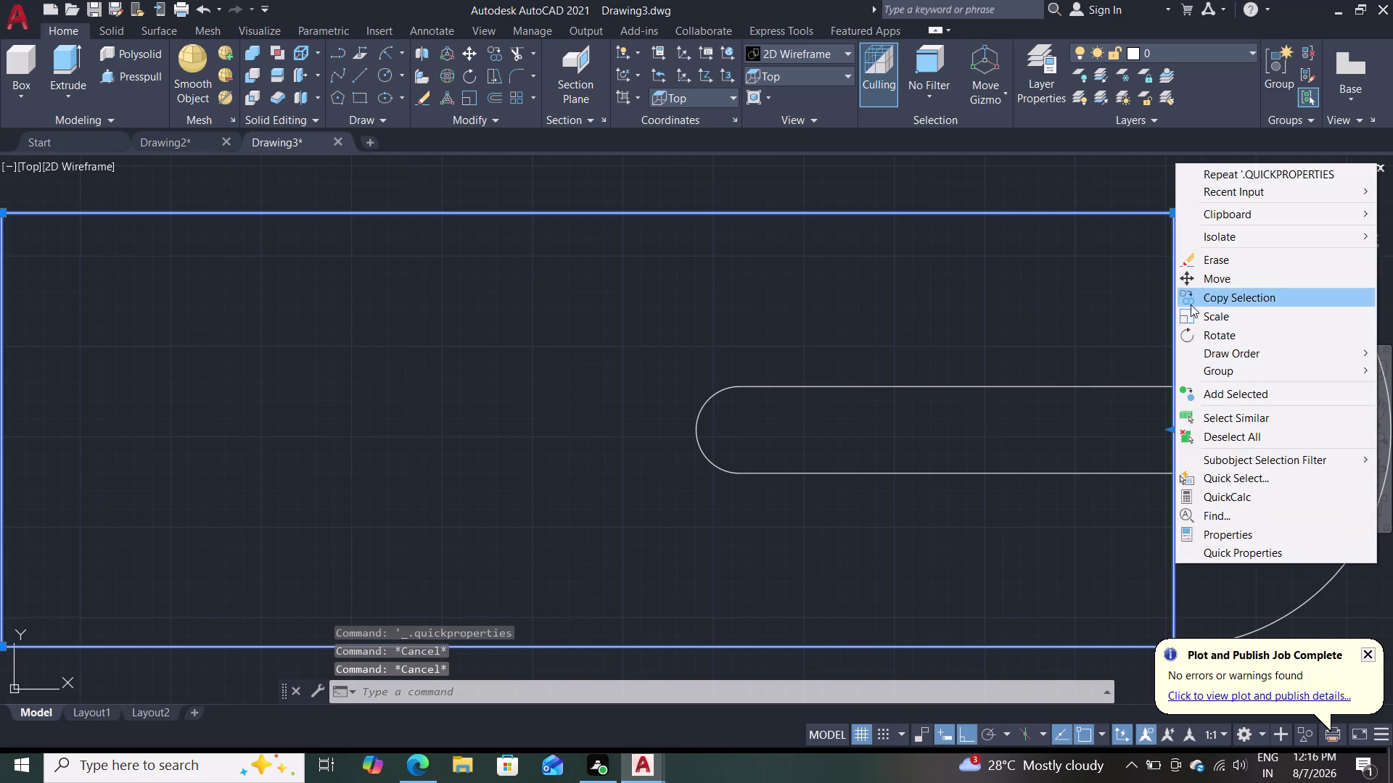
key(Escape)
key(Escape)
click(1280, 618)
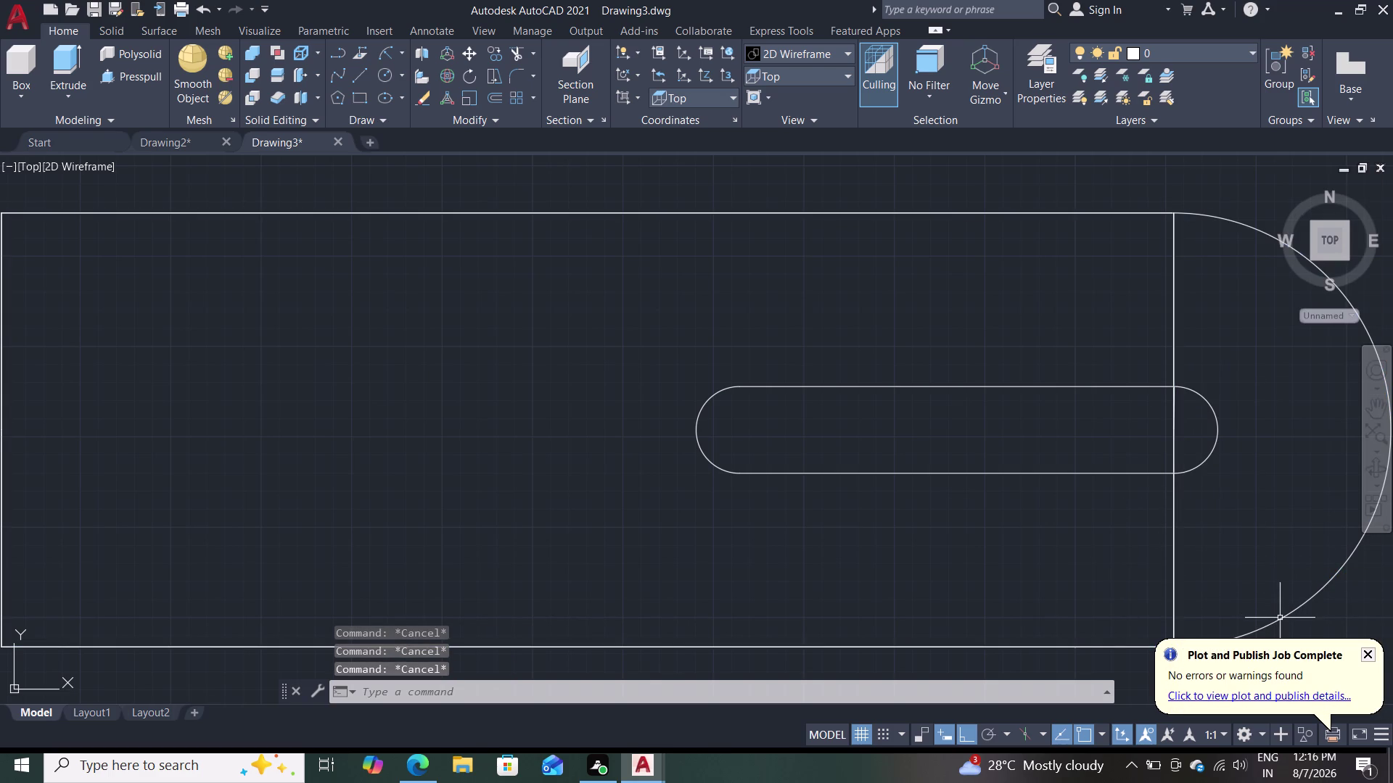
right_click(1124, 549)
right_click(1124, 550)
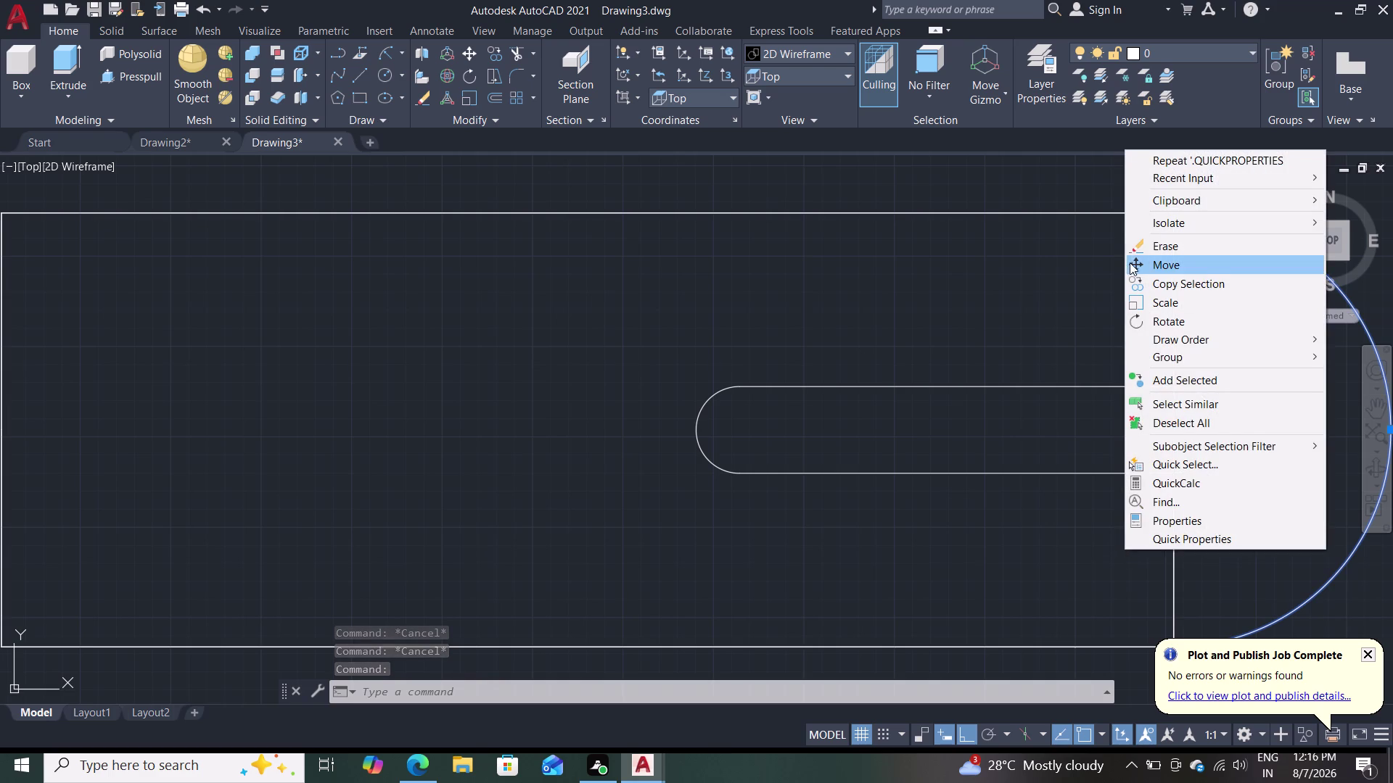
click(1133, 243)
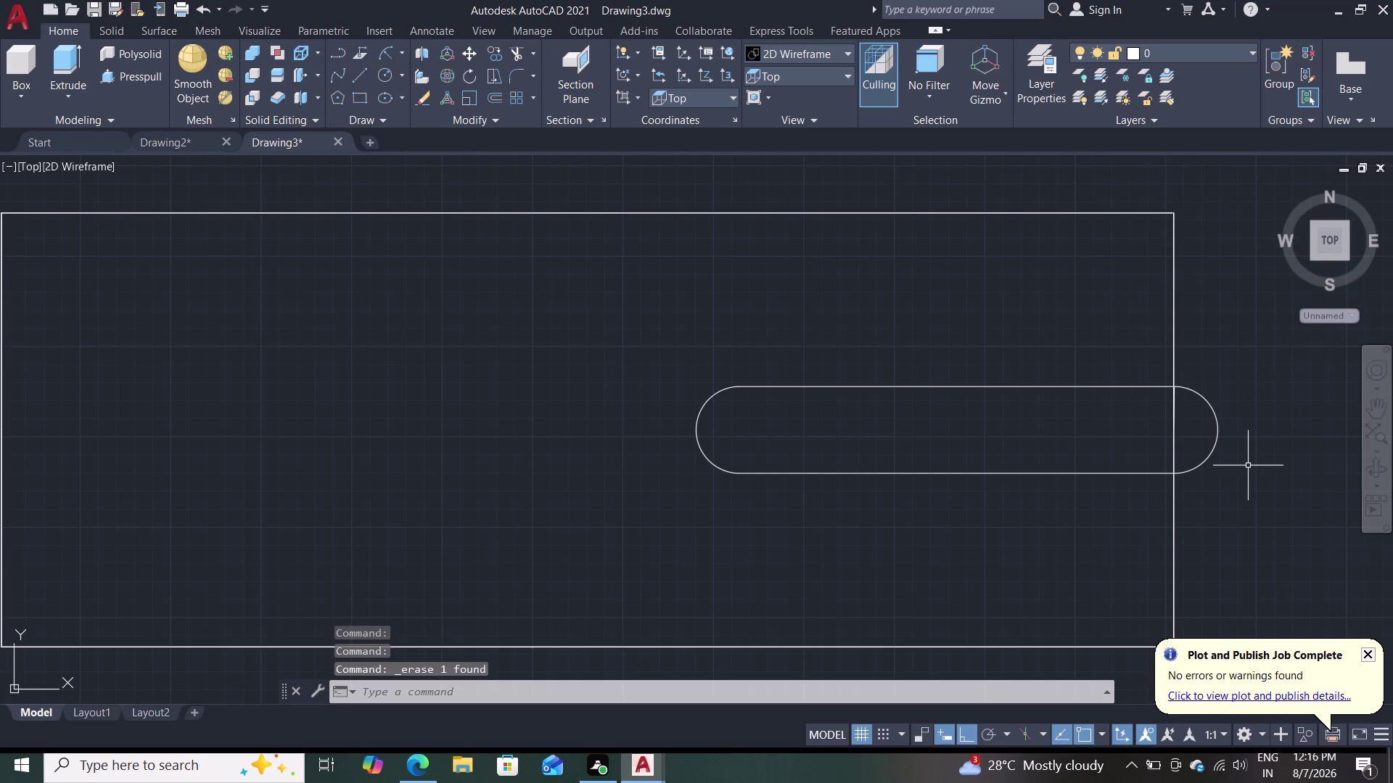
Undo the last change, reframe the view on the block outline, and abandon a press-pull attempt.
key(ctrl+z)
middle_drag(1264, 621, 1254, 511)
scroll(down, 3)
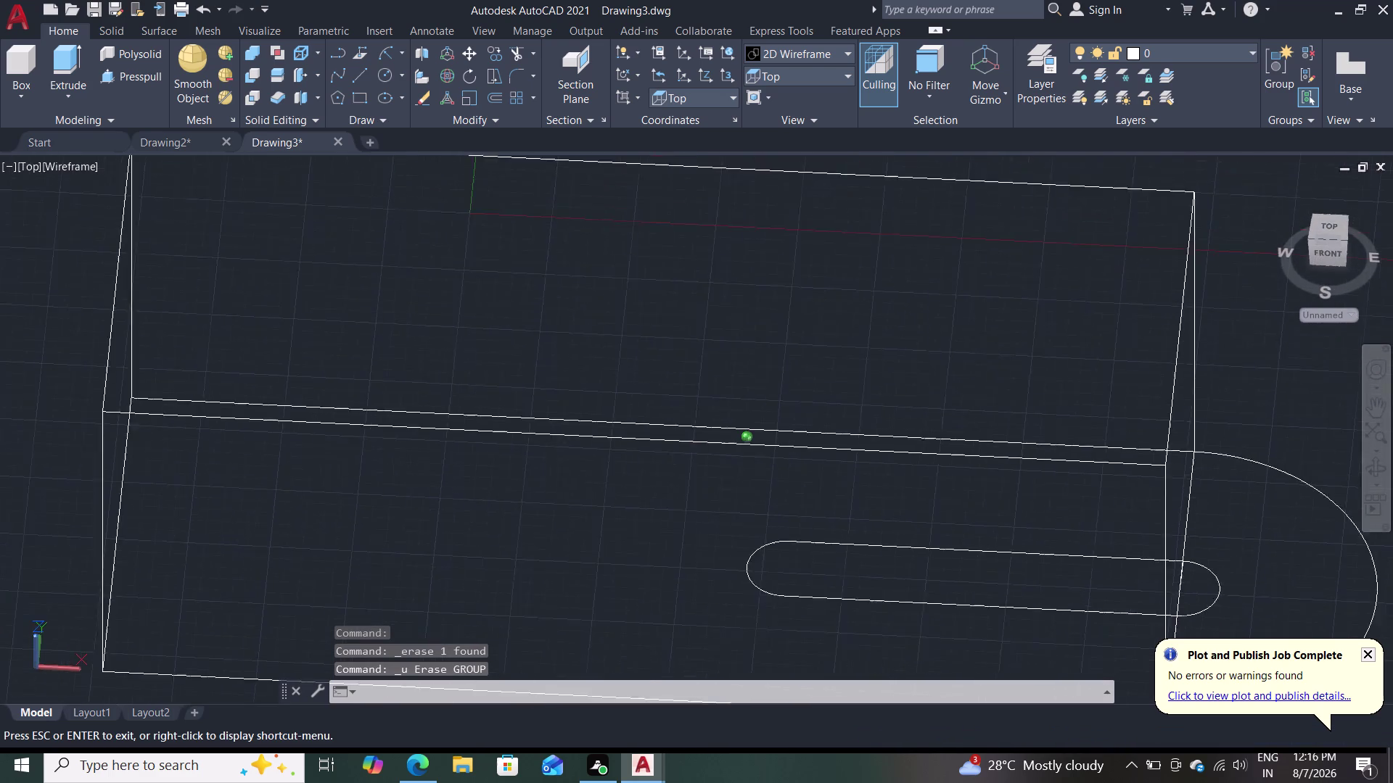
middle_drag(1253, 511, 1269, 538)
scroll(up, 3)
scroll(down, 3)
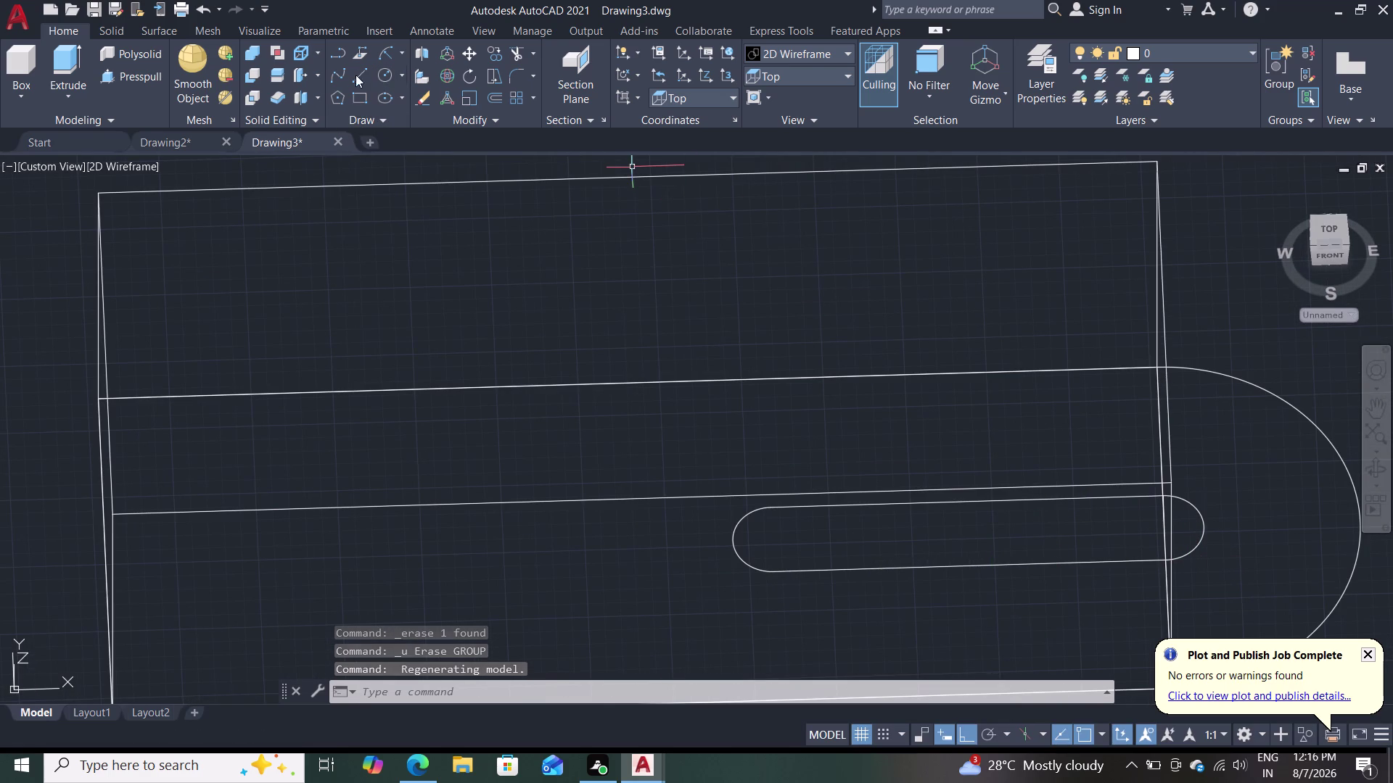
click(150, 76)
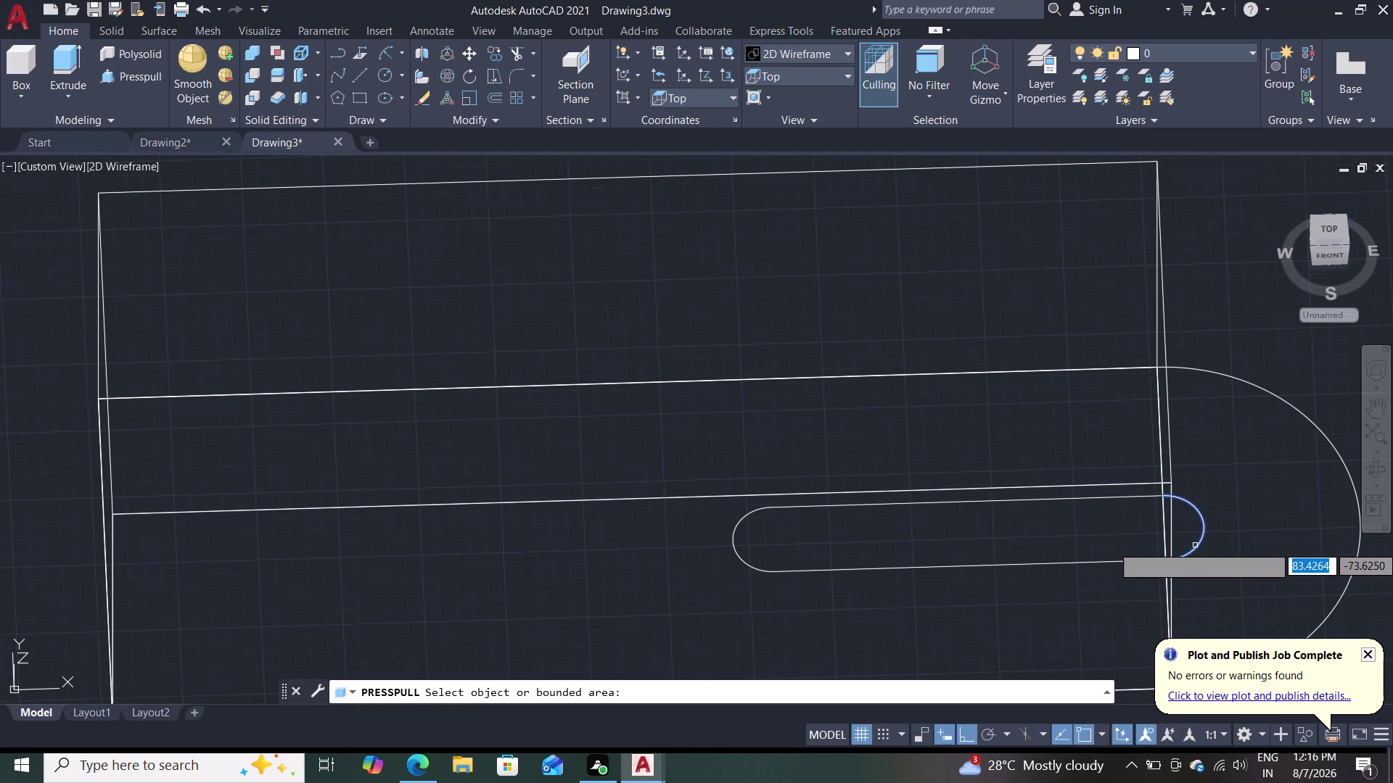
key(Escape)
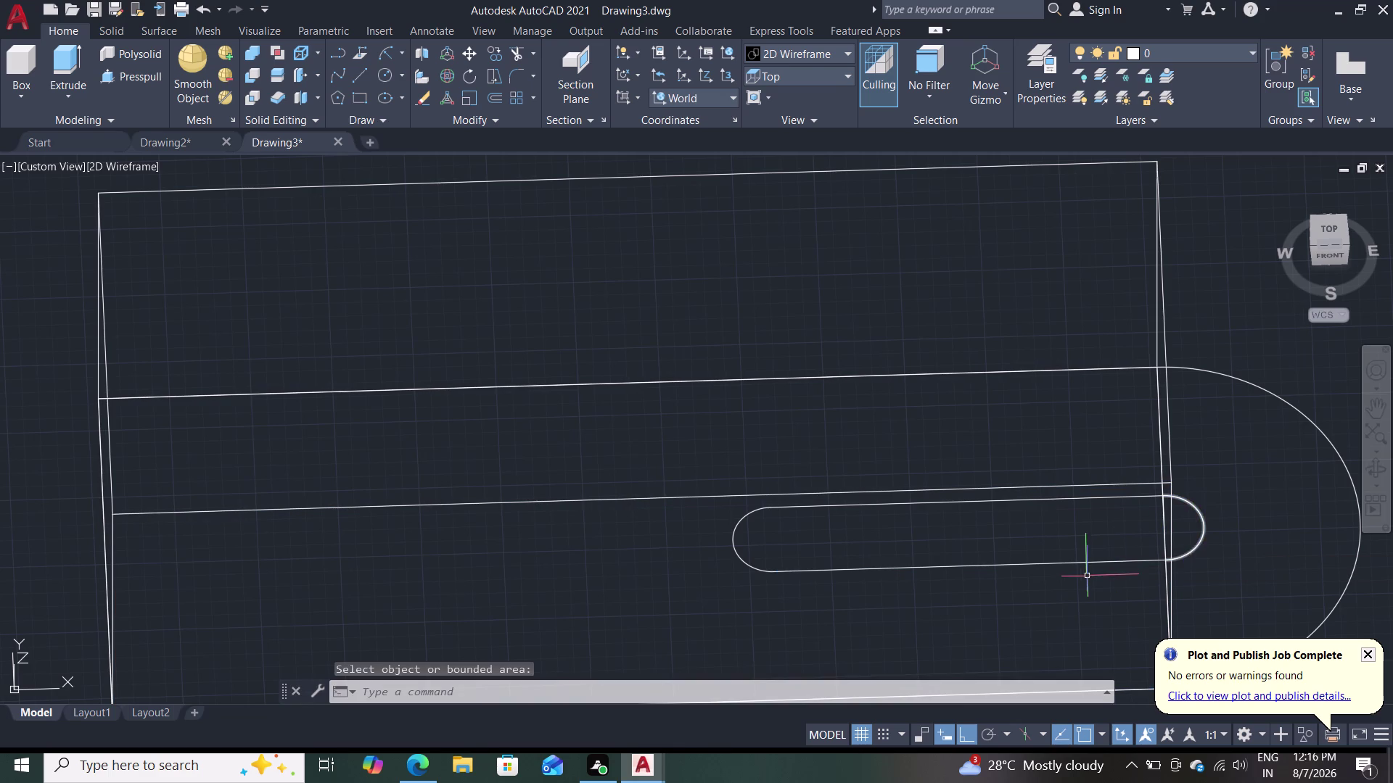
Select the slot's two arcs plus top and bottom edges and JOIN them into one polyline.
click(1087, 560)
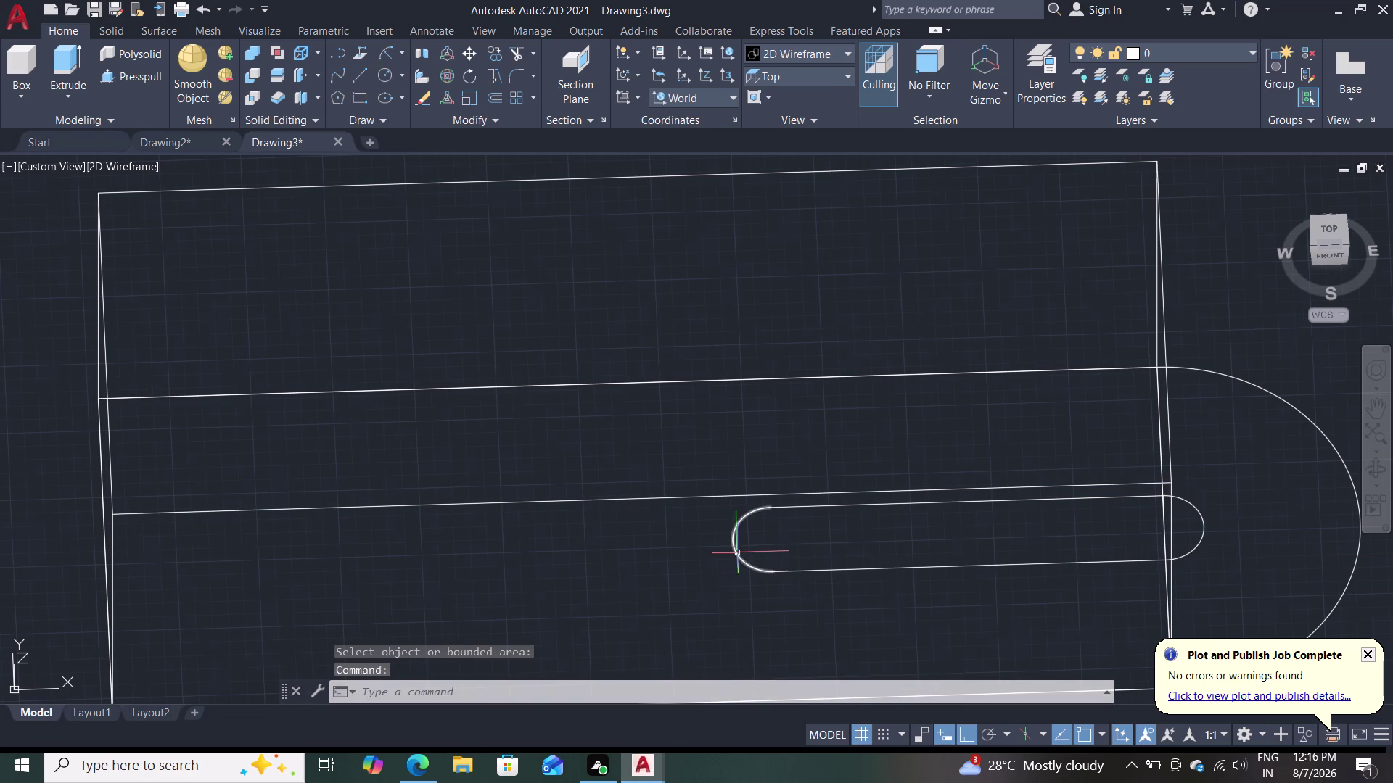
click(736, 553)
click(832, 569)
click(813, 570)
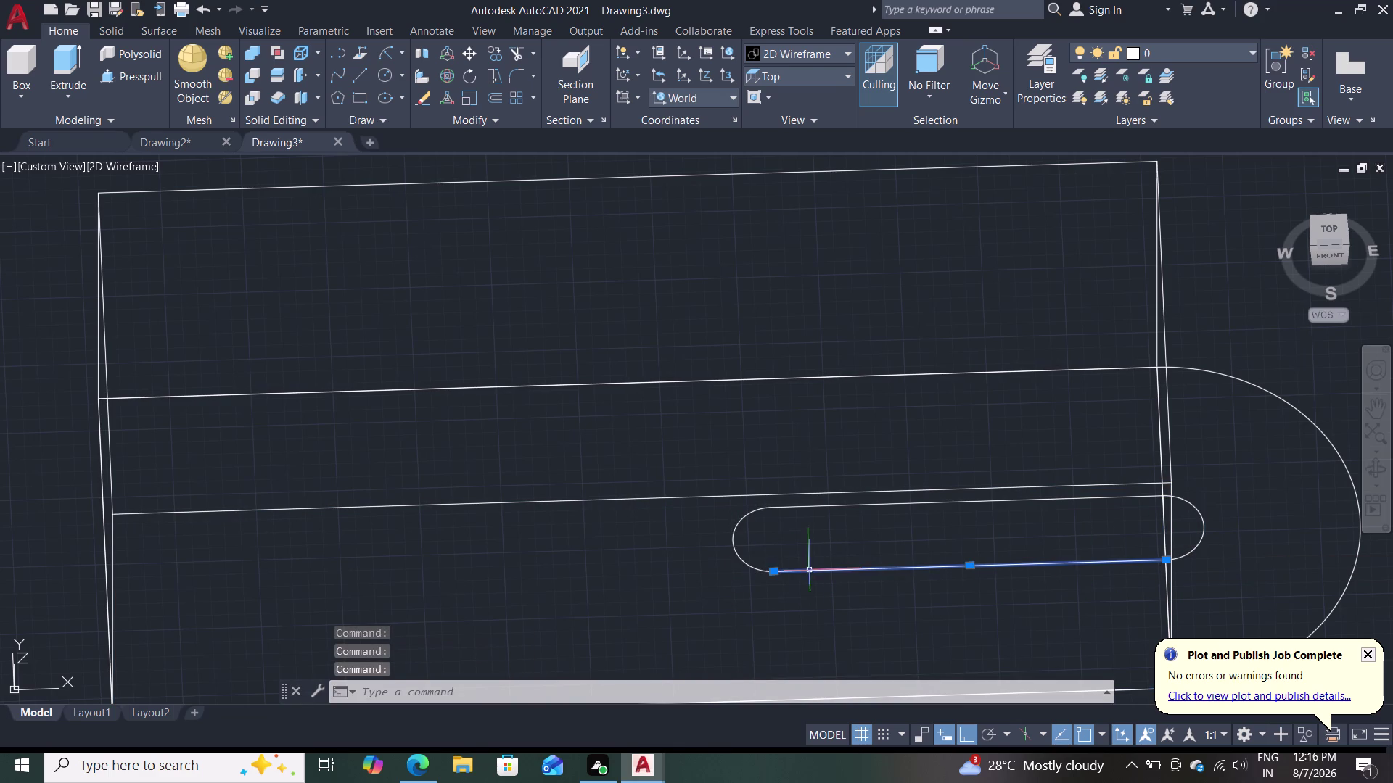
click(747, 565)
click(853, 508)
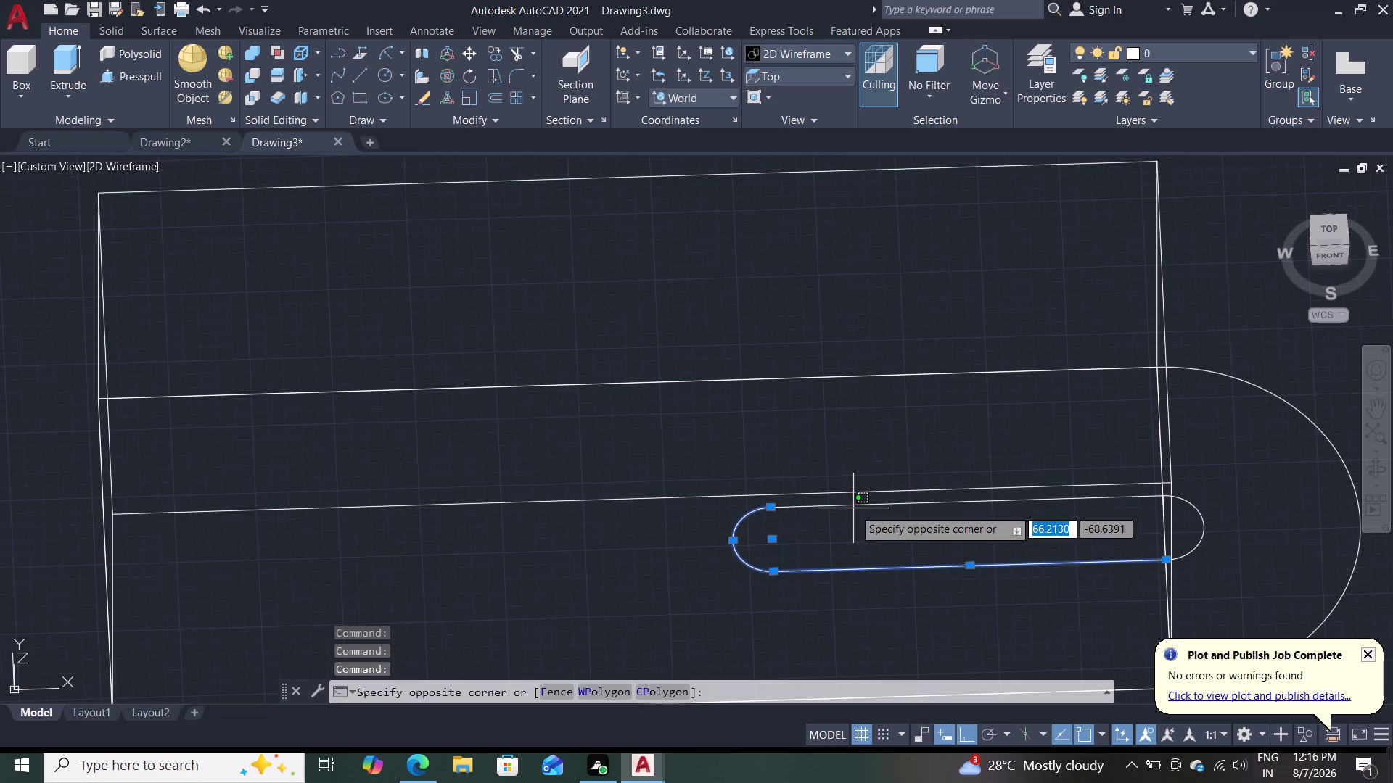
click(854, 506)
click(856, 505)
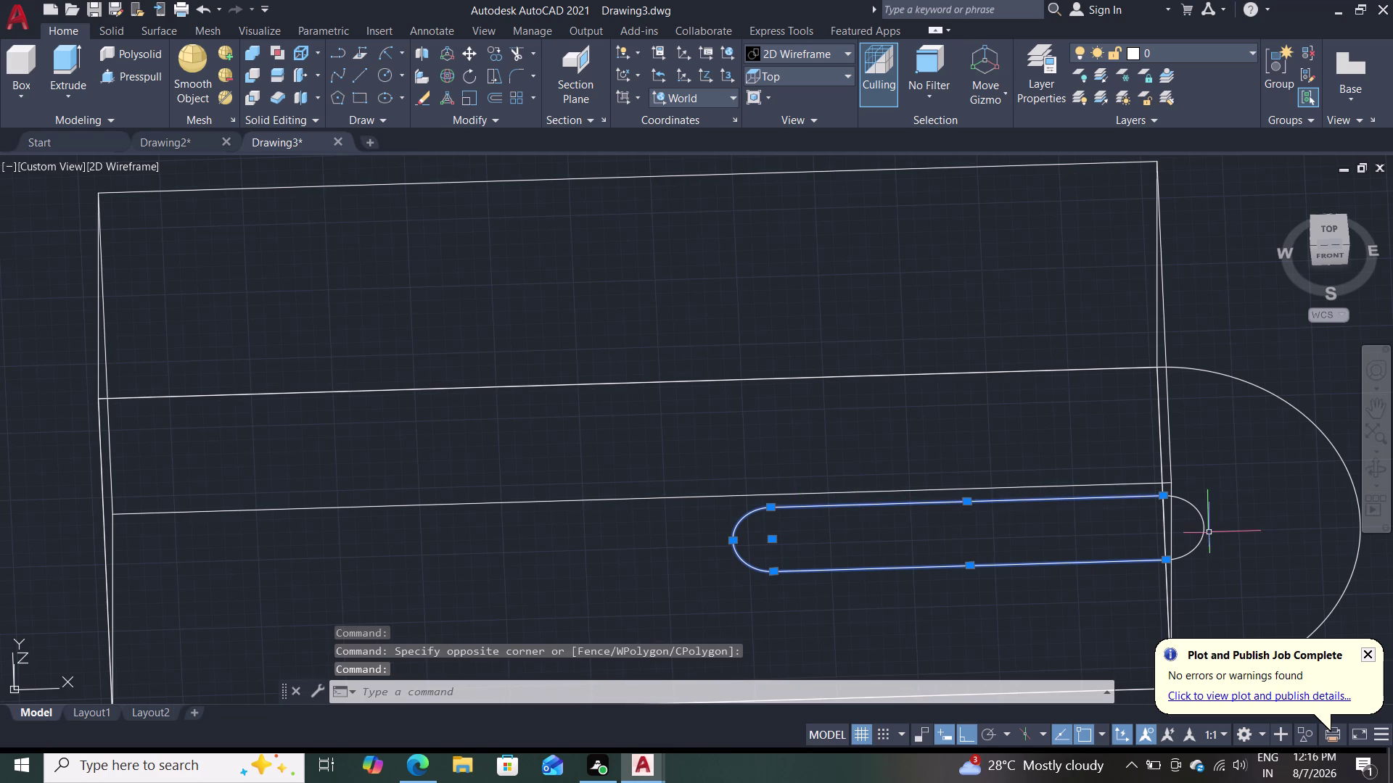
click(1198, 542)
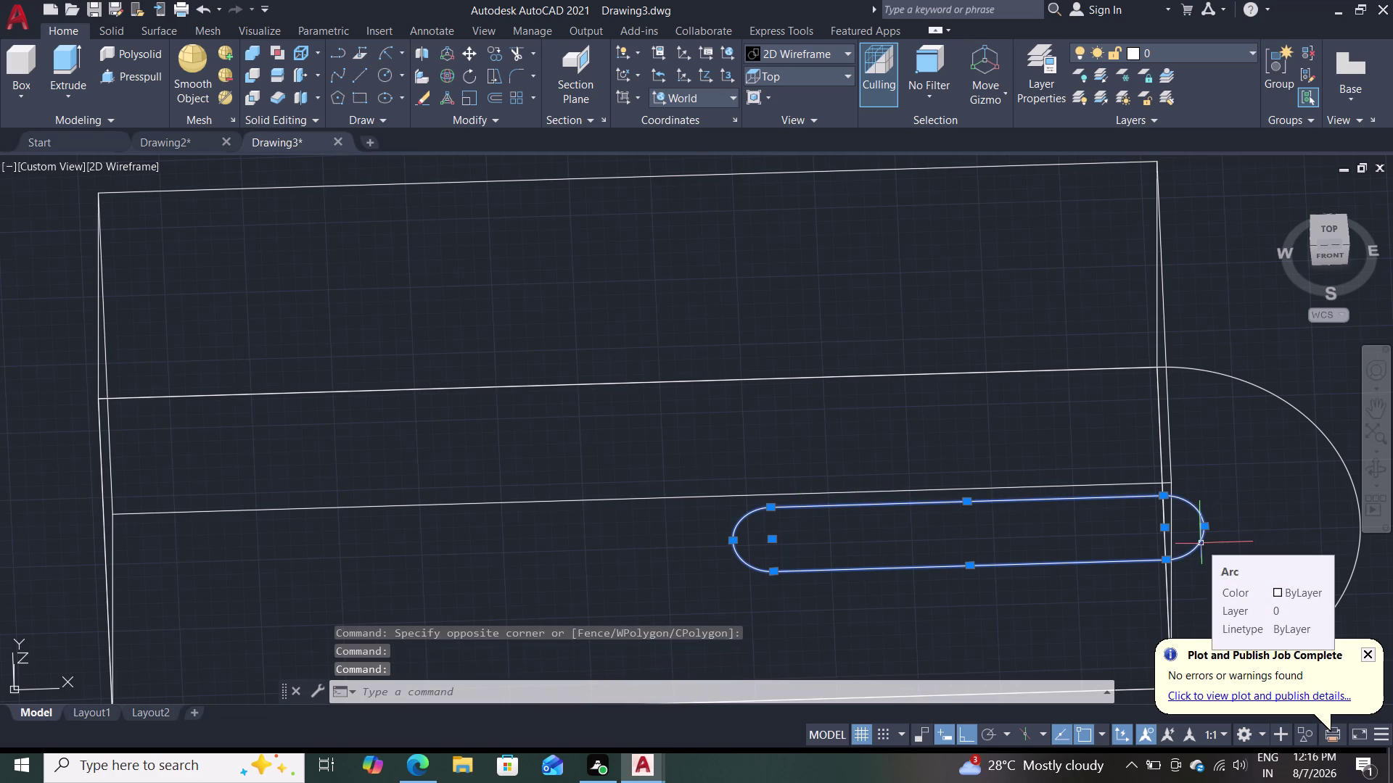
key(j)
key(Return)
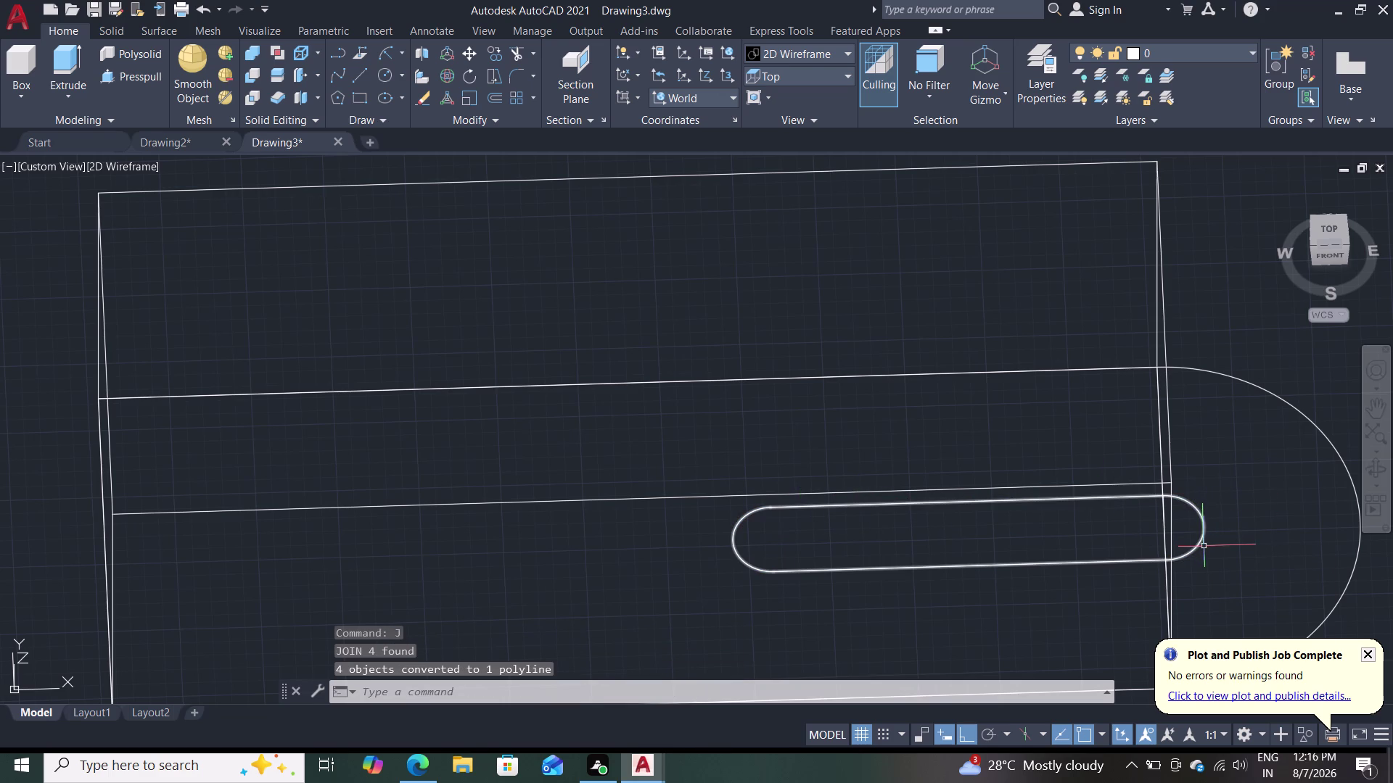
click(129, 80)
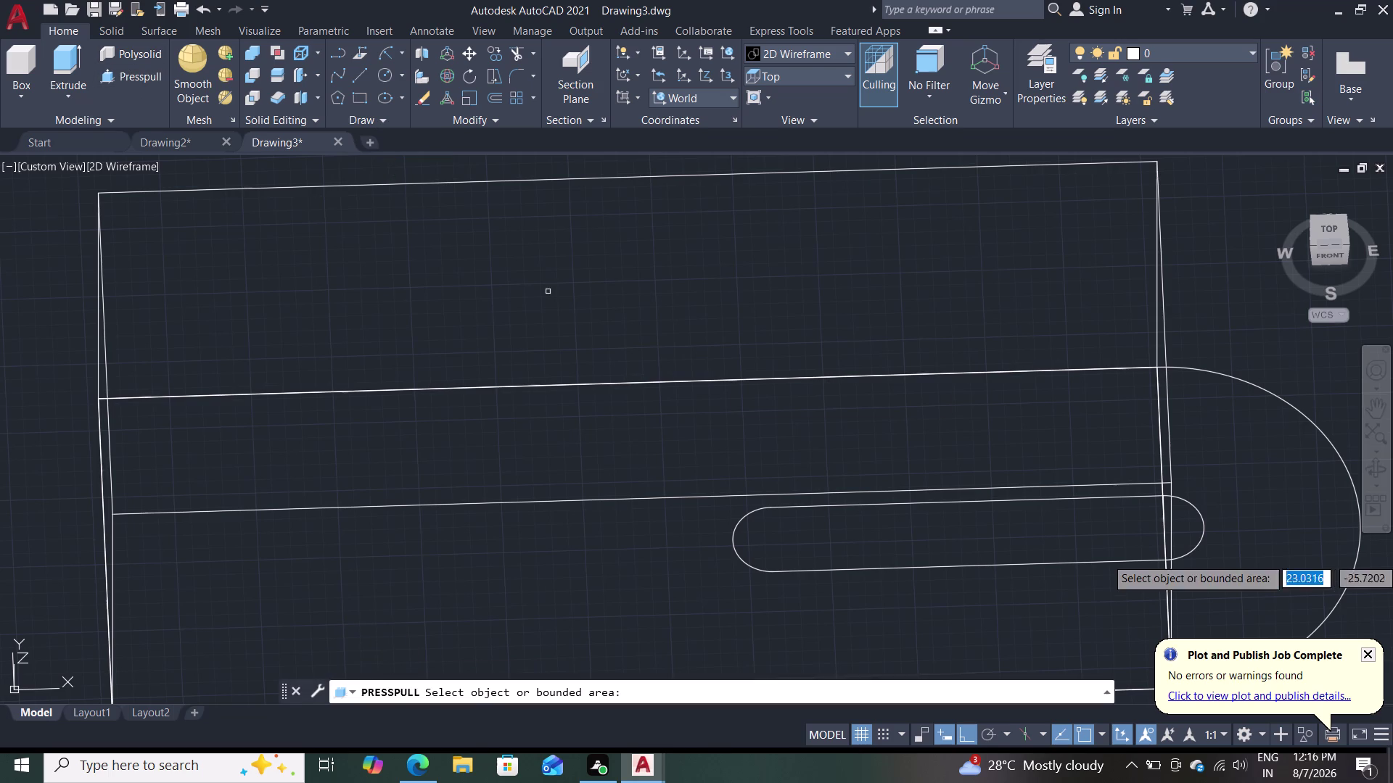
Cancel the slot's press-pull preview and set the viewport visual style to Shades of Gray.
click(1197, 544)
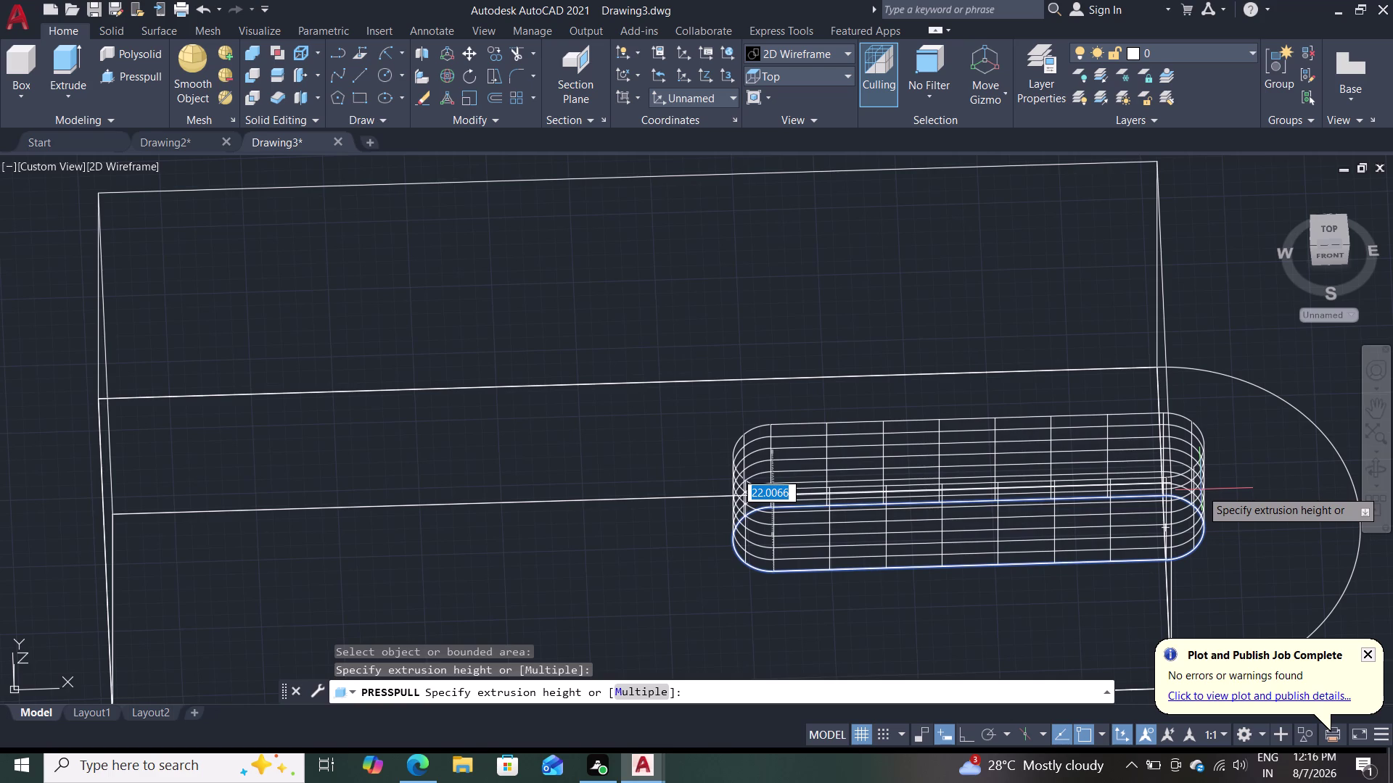
key(Escape)
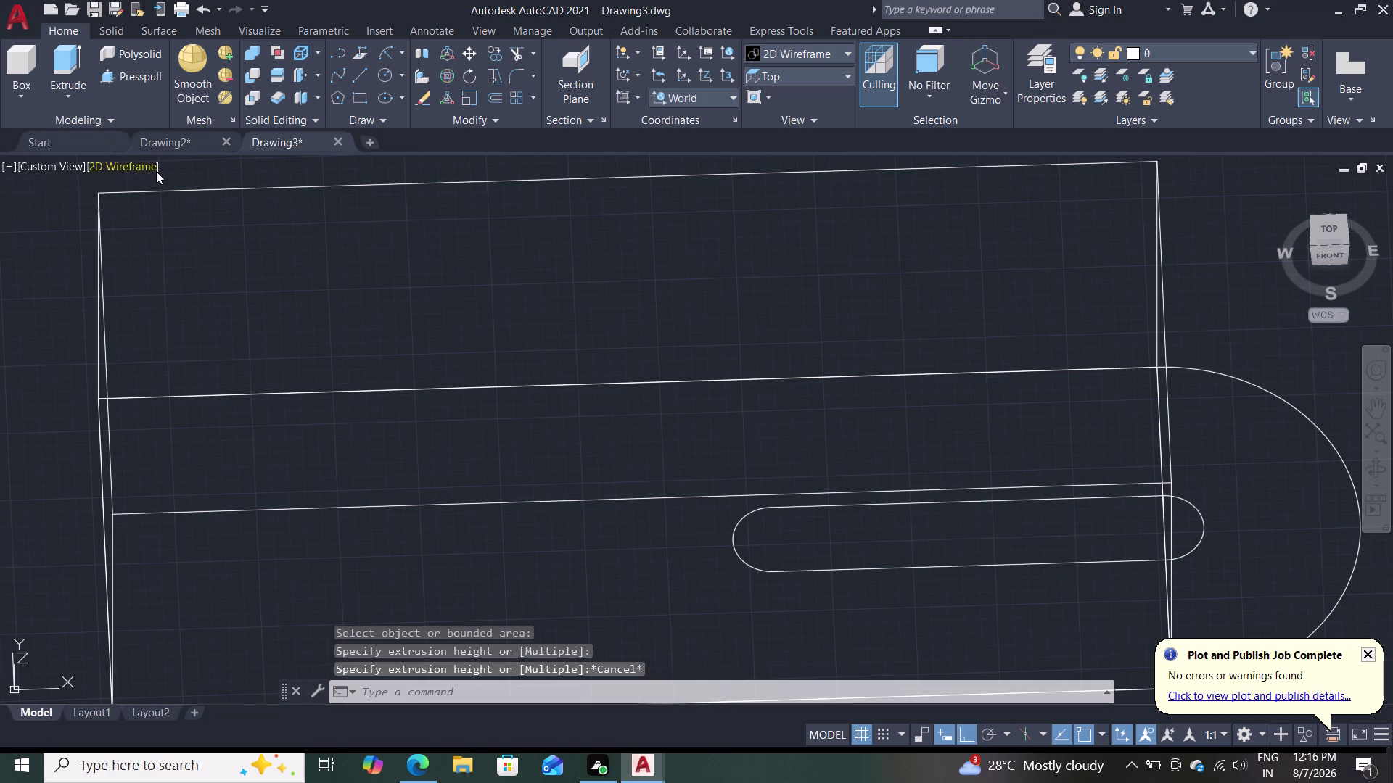
click(148, 166)
key(Escape)
click(148, 164)
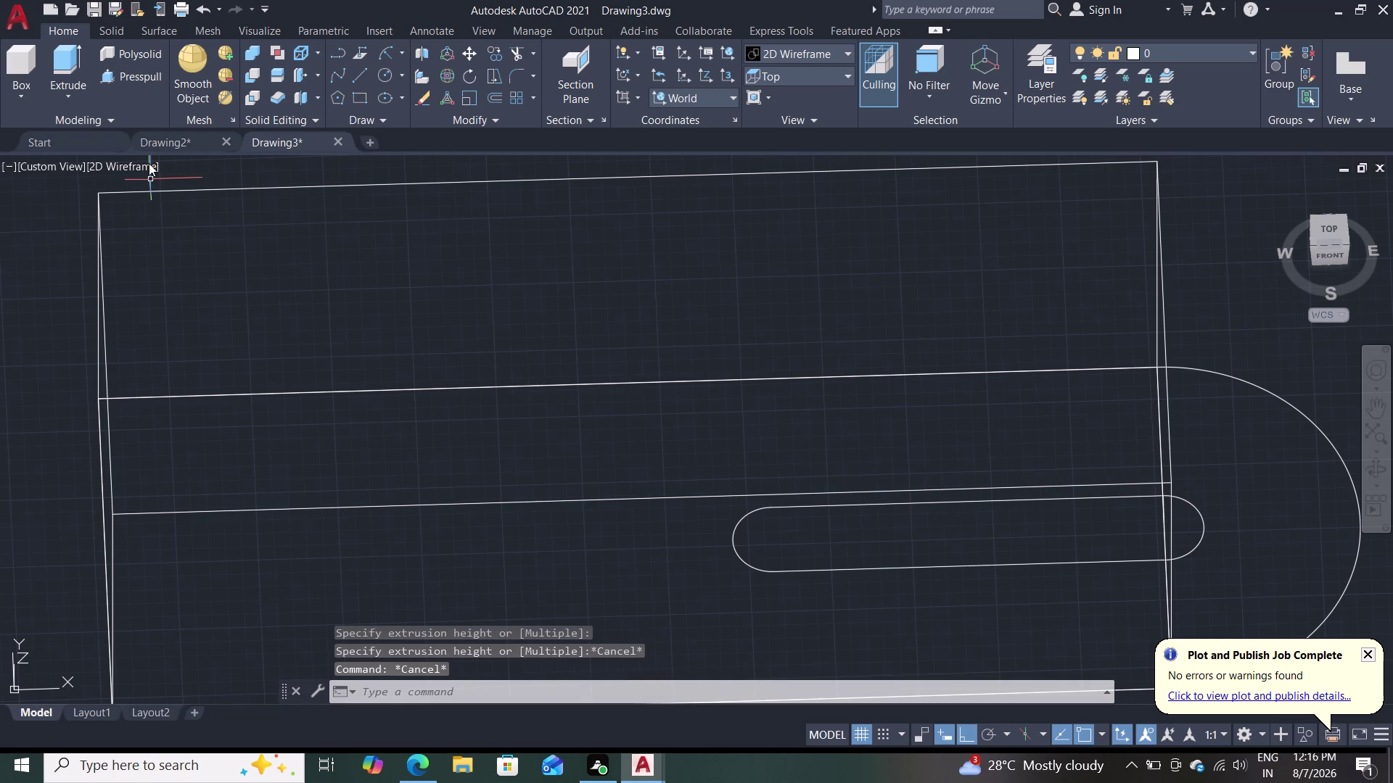
click(197, 317)
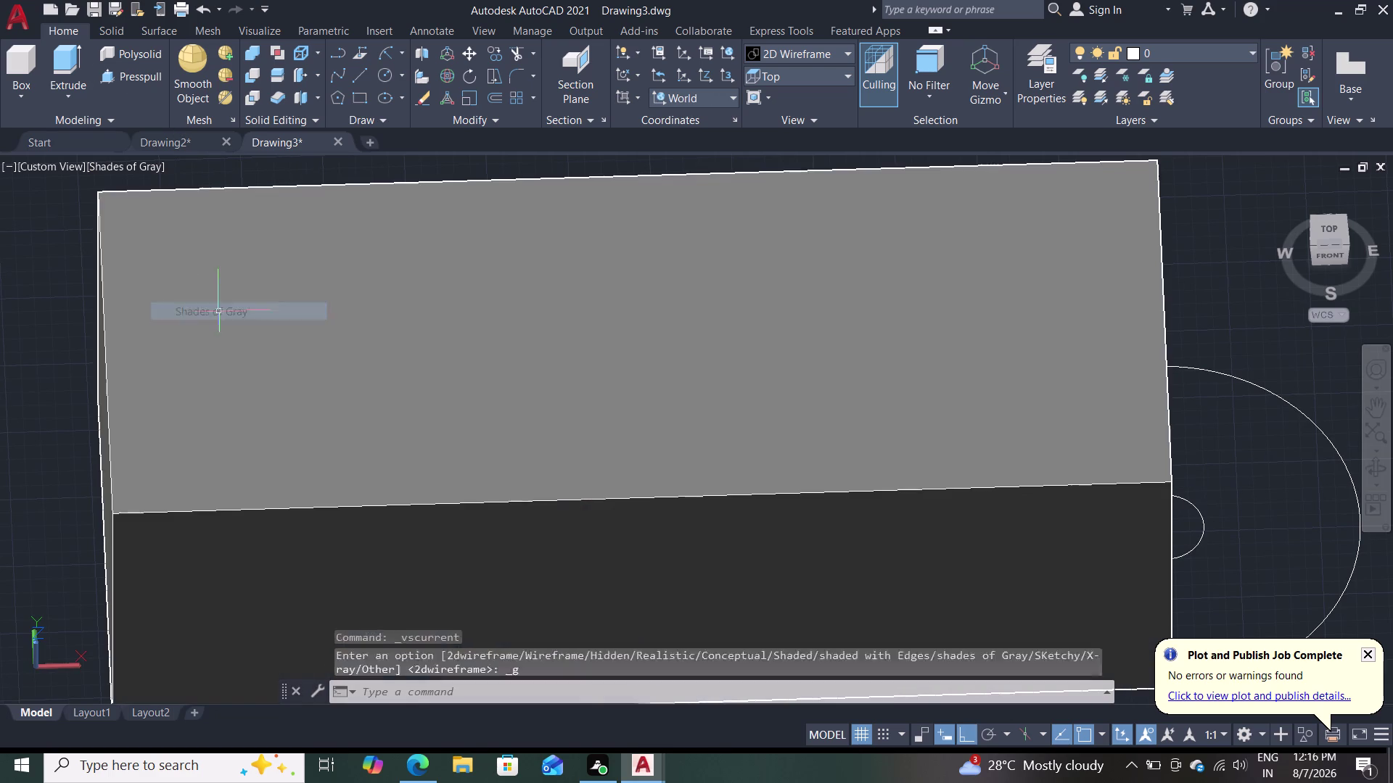
Press-pull the half-round tab area 15 units into a solid disc with a hole.
scroll(up, 3)
scroll(down, 3)
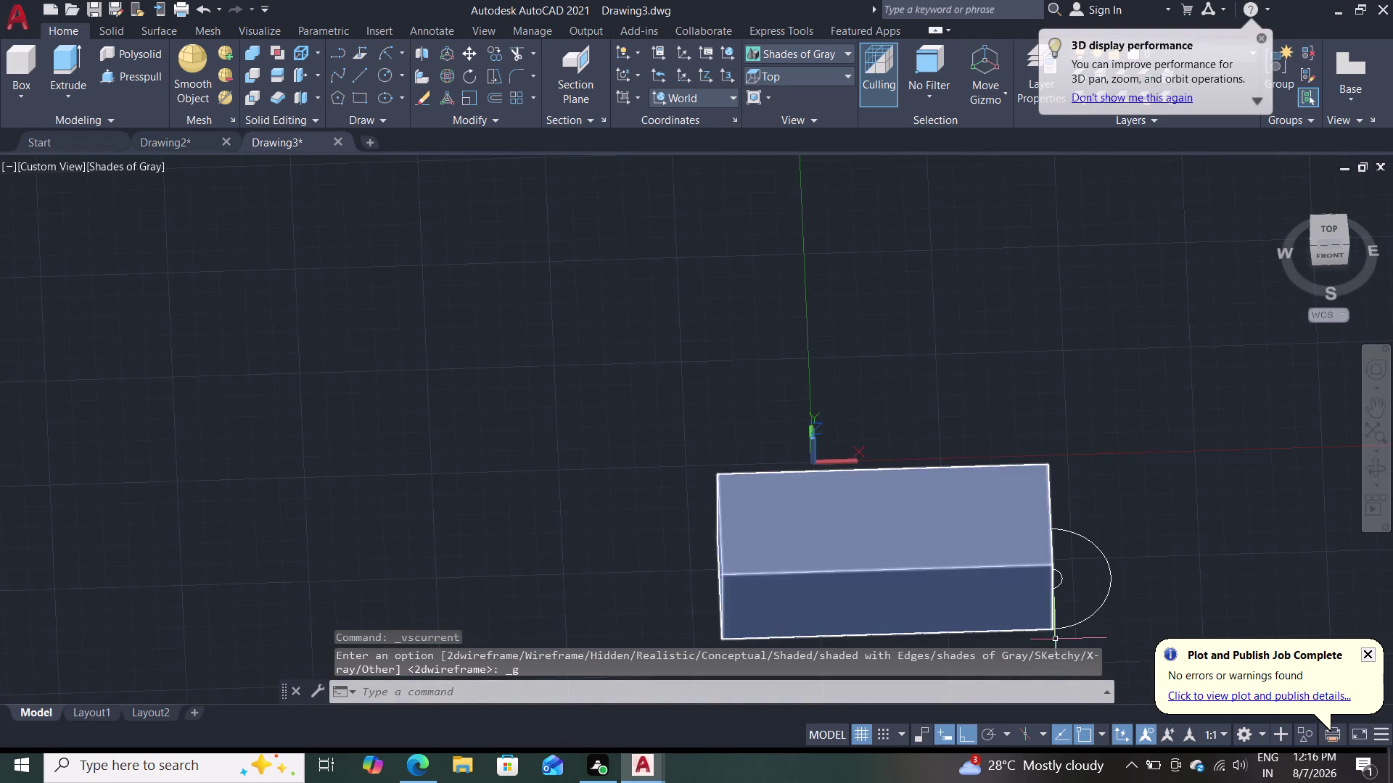
scroll(up, 3)
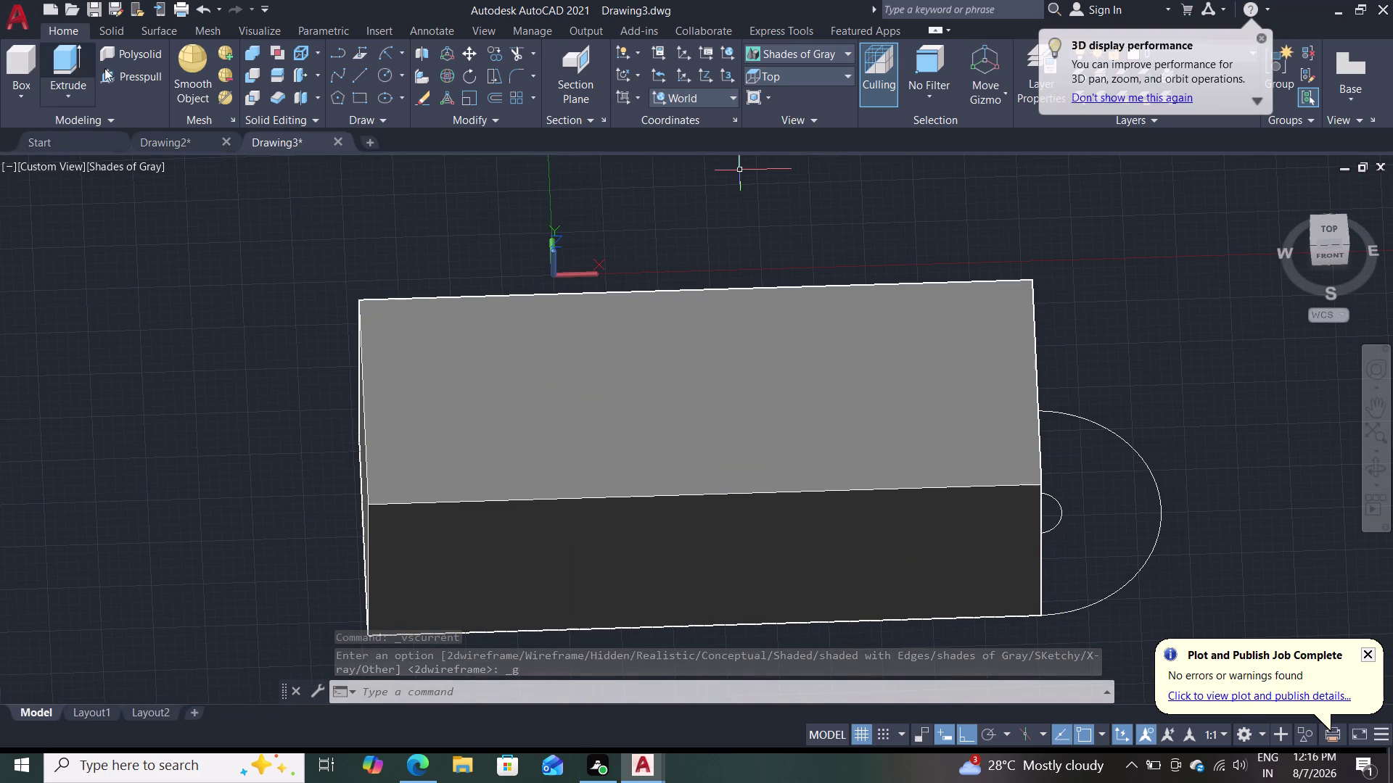
click(119, 76)
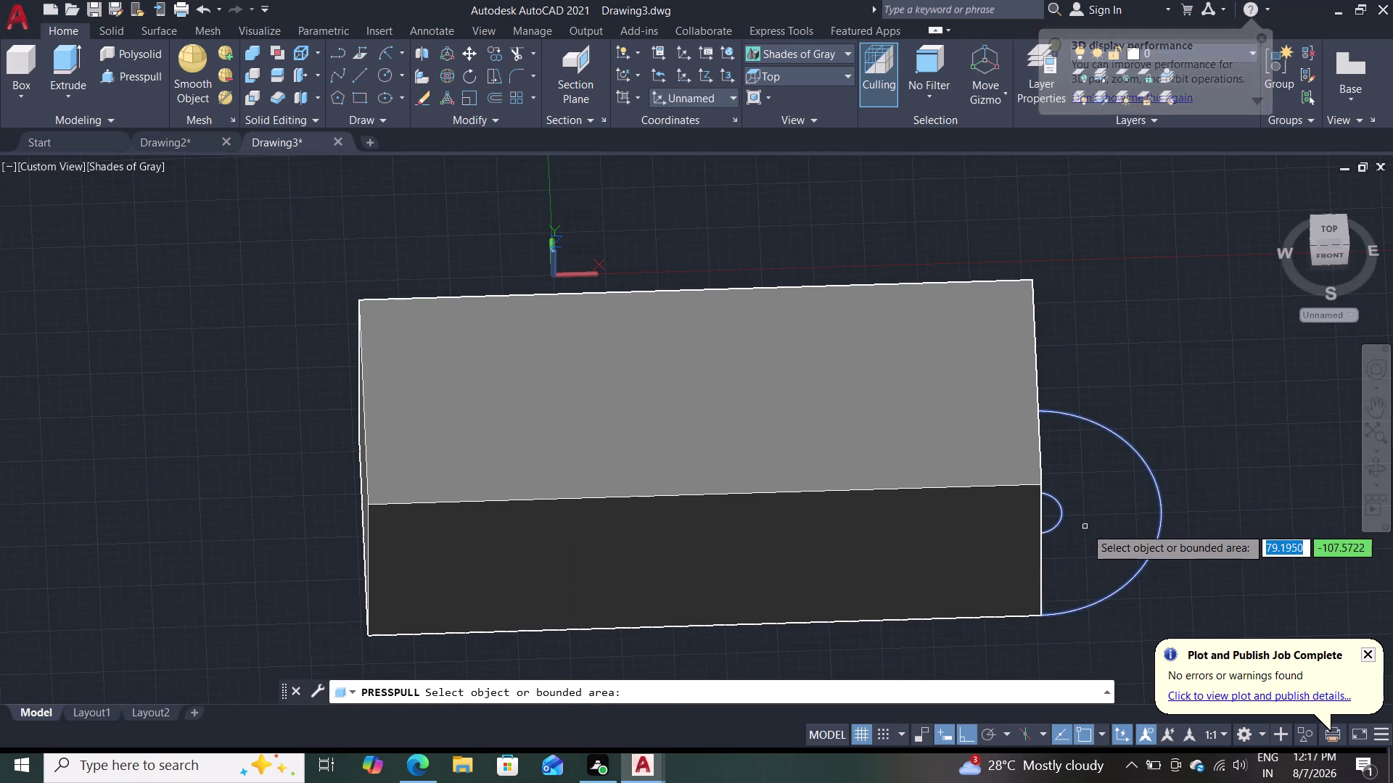
click(1085, 528)
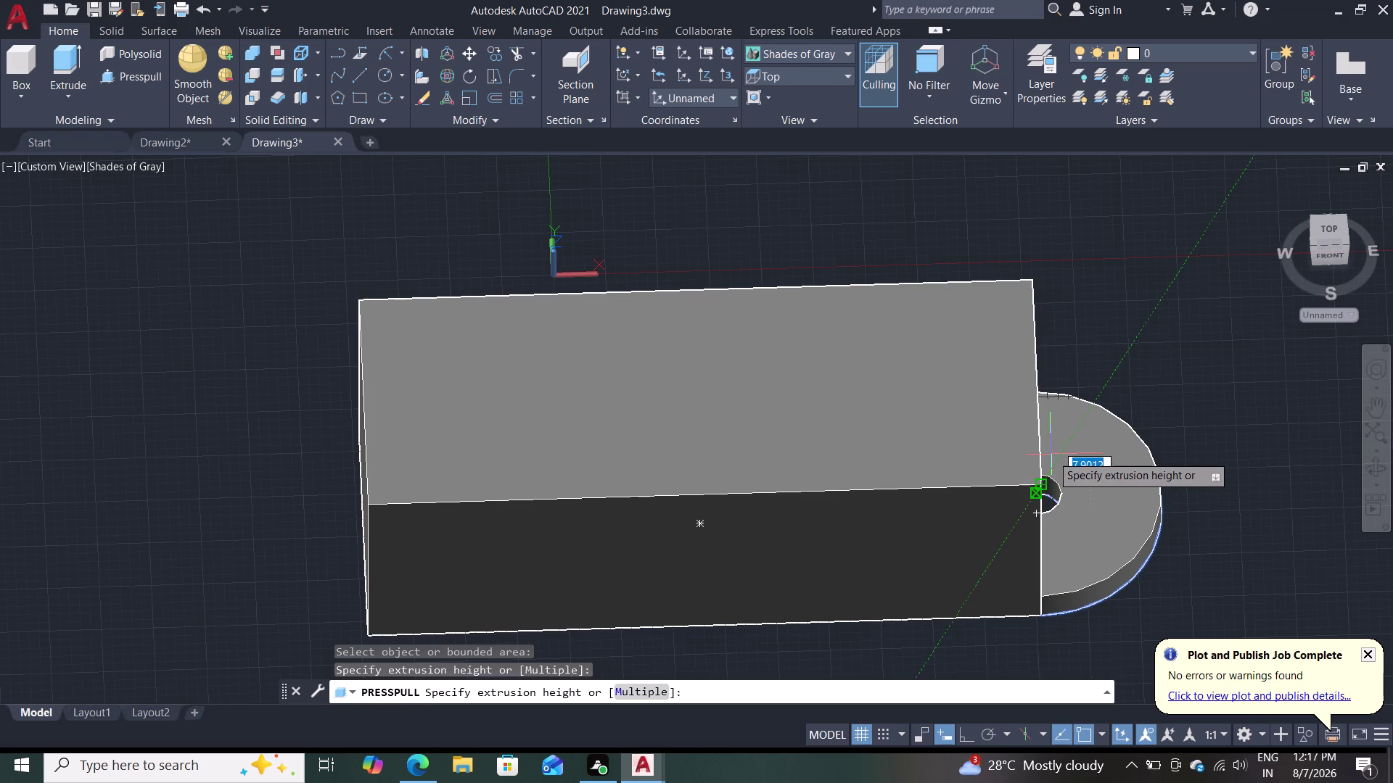
text(15)
key(Return)
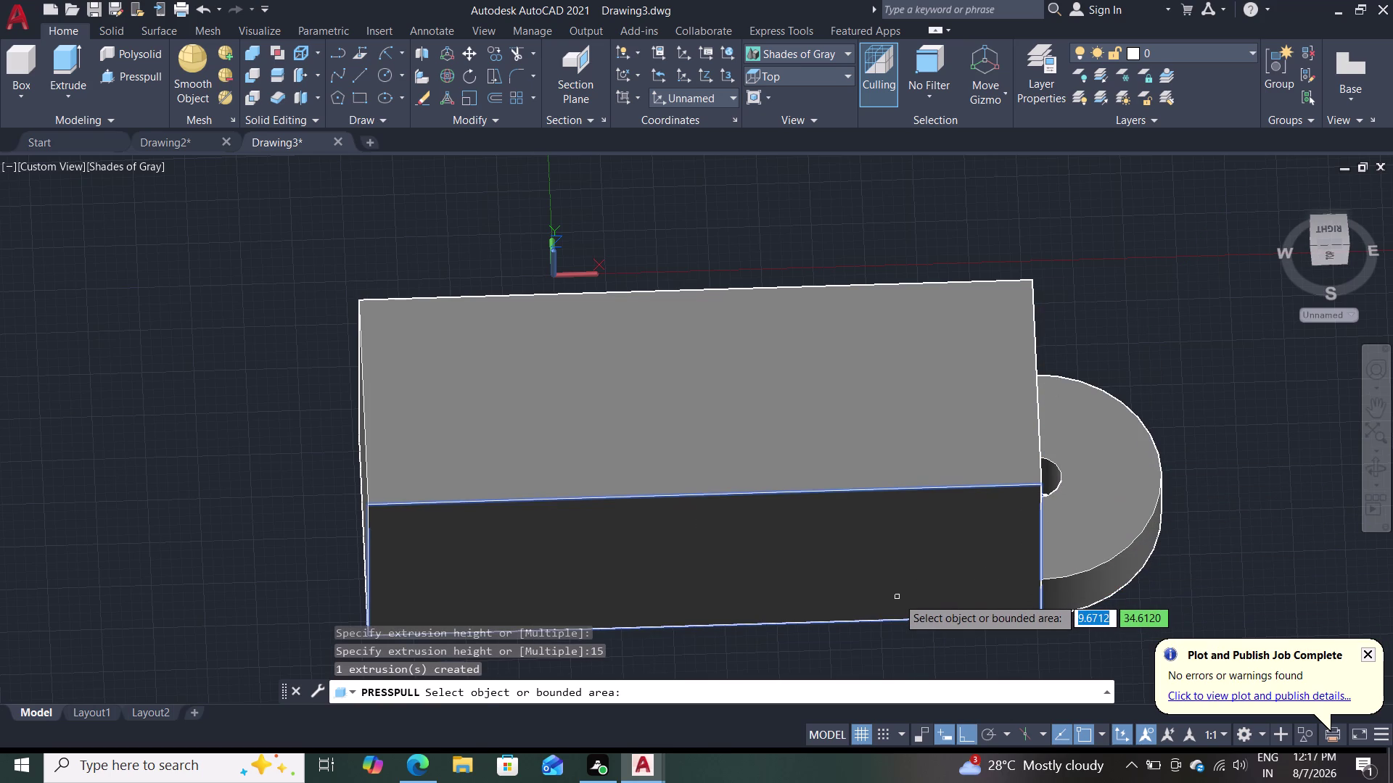
key(Escape)
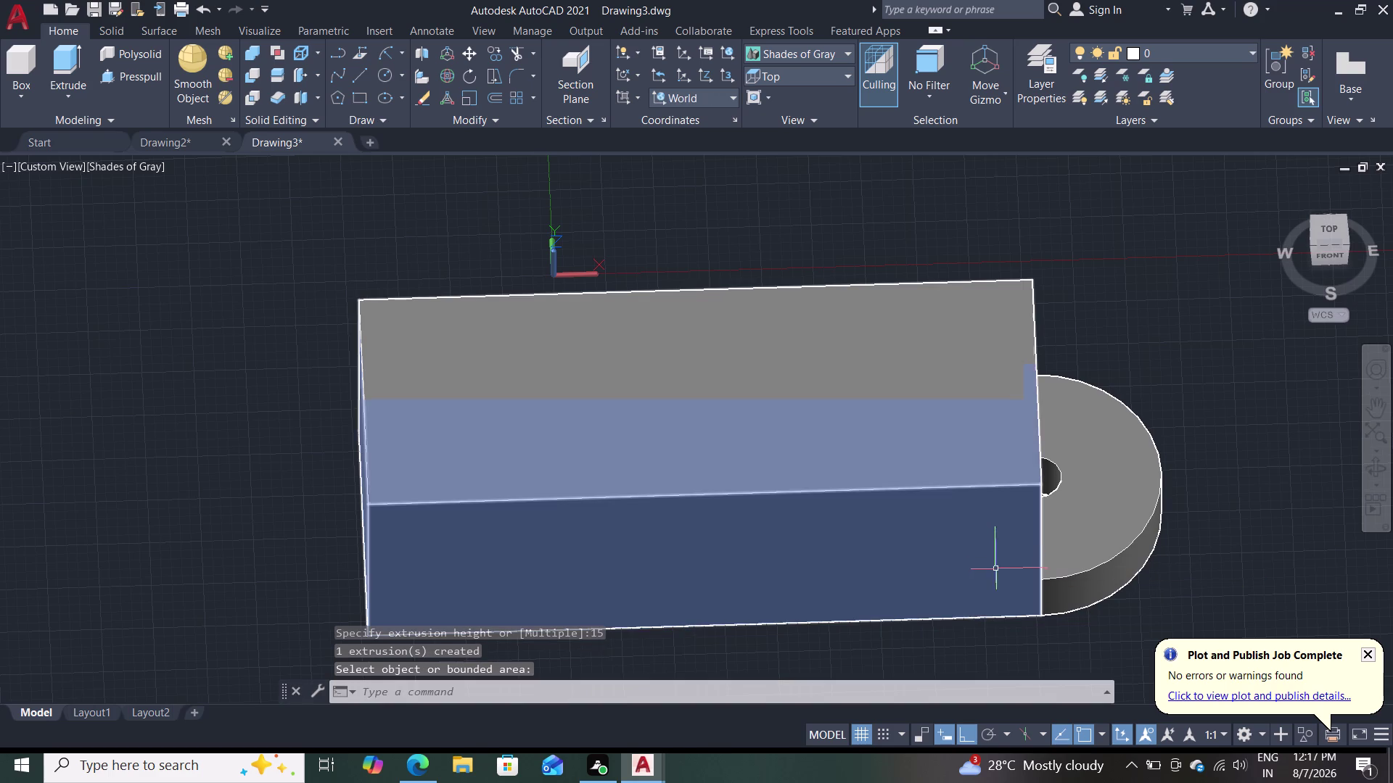
click(784, 82)
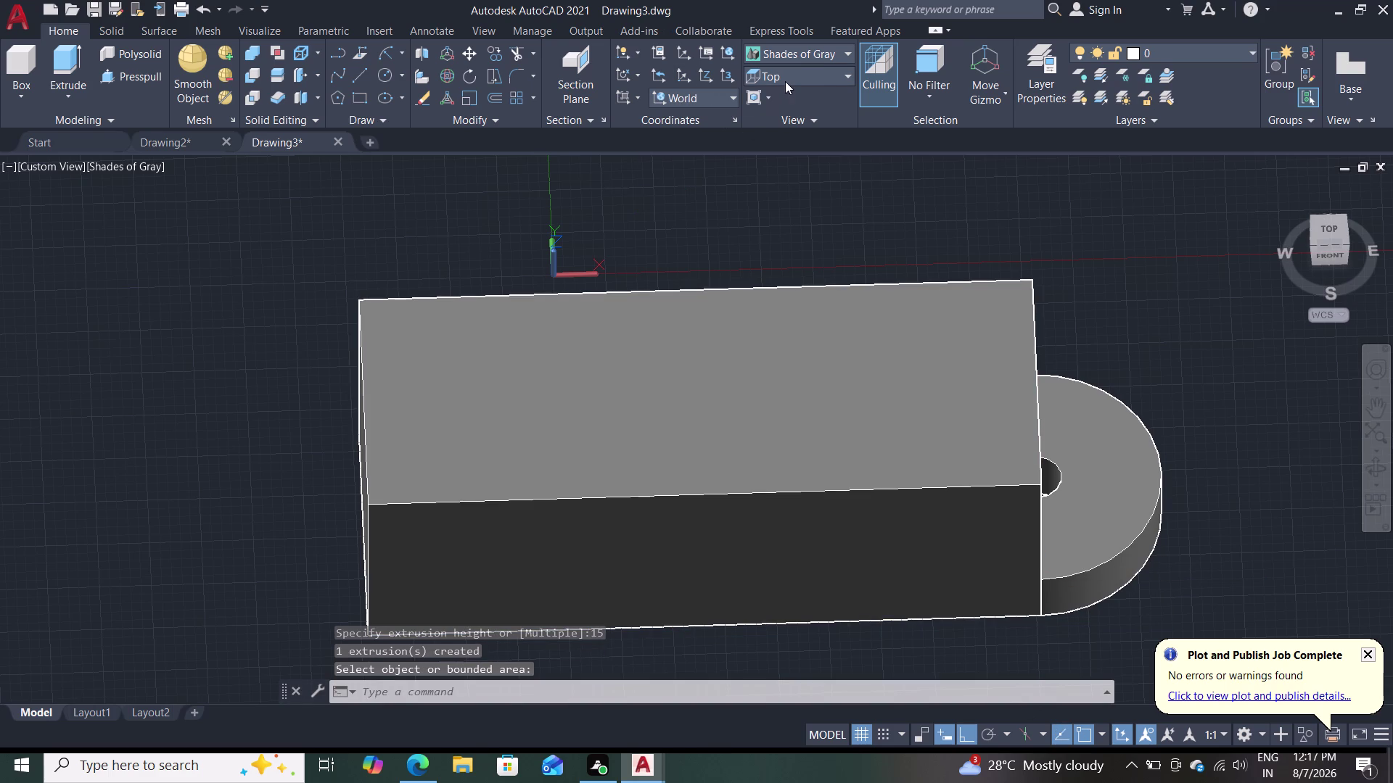
click(786, 129)
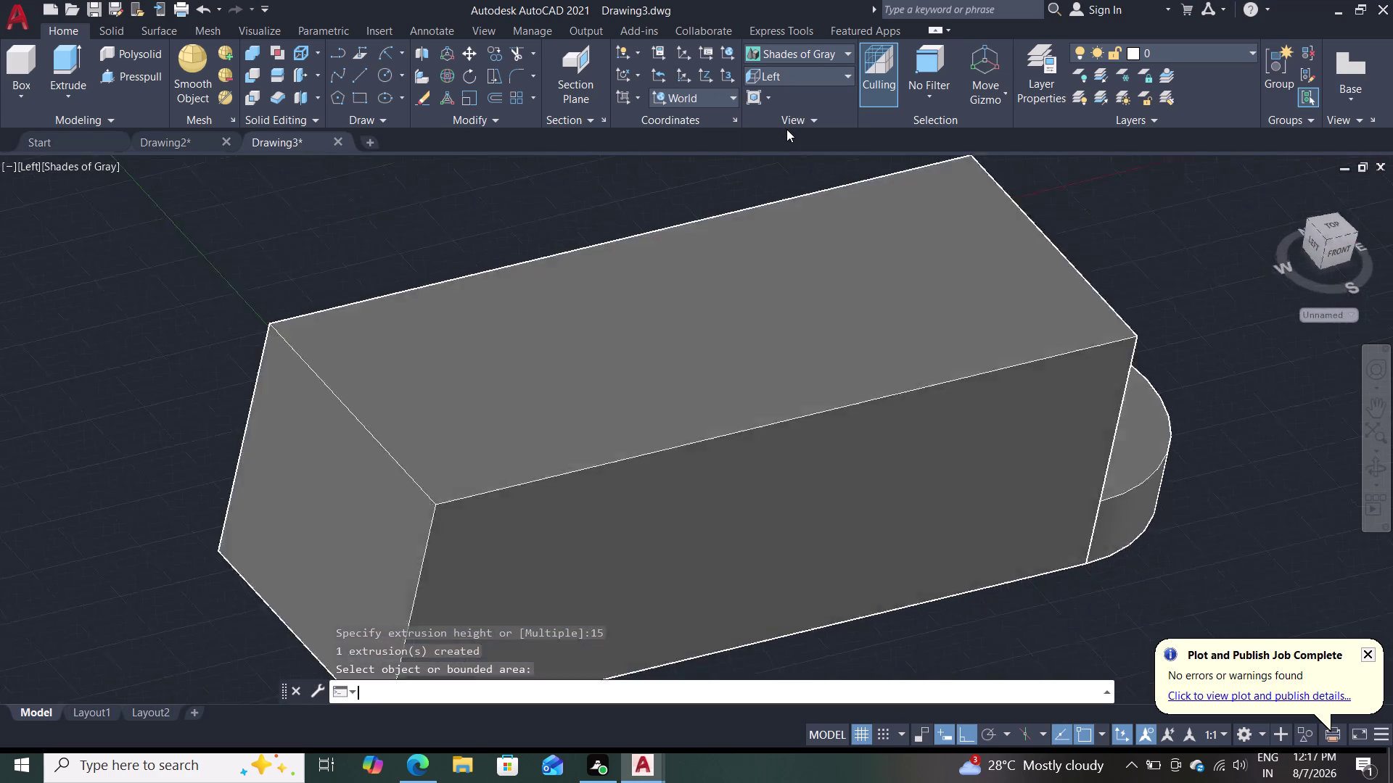
click(780, 82)
click(783, 74)
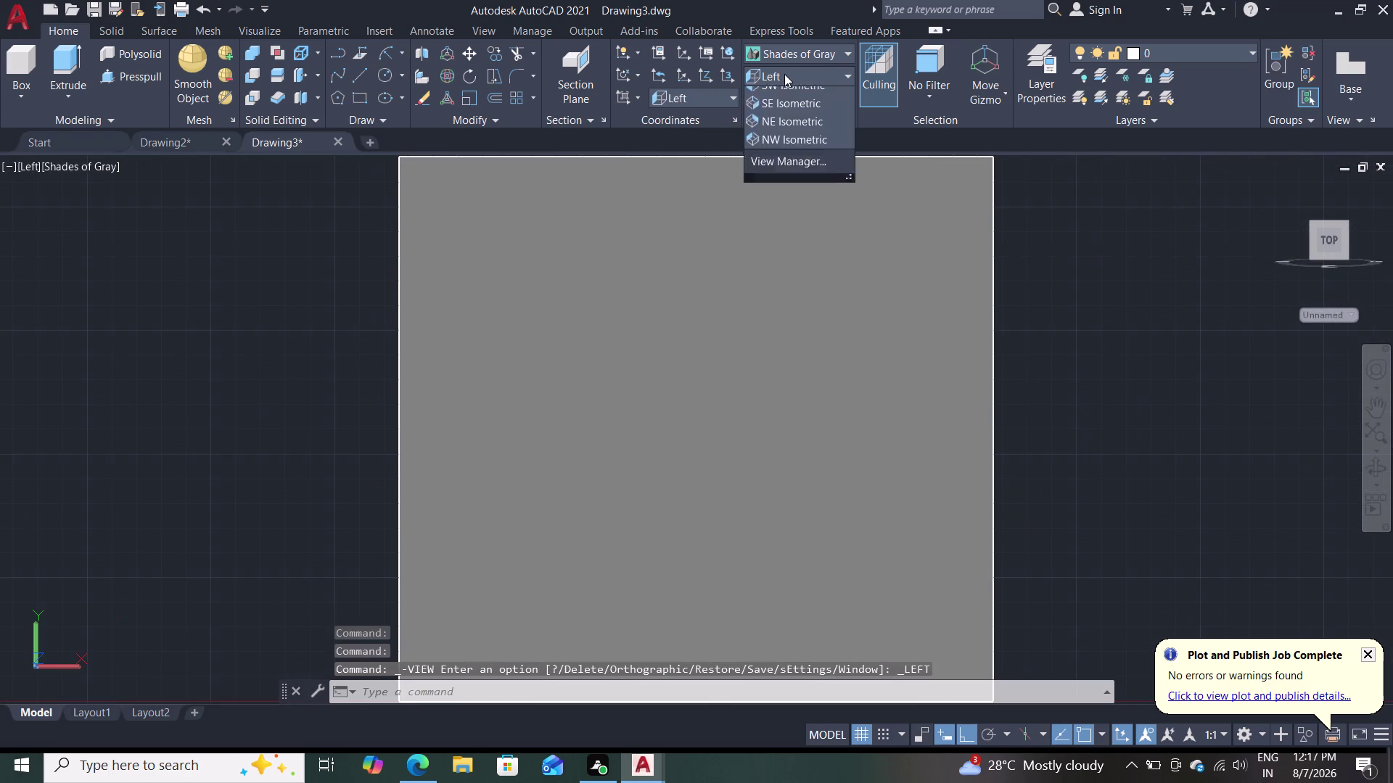
click(792, 170)
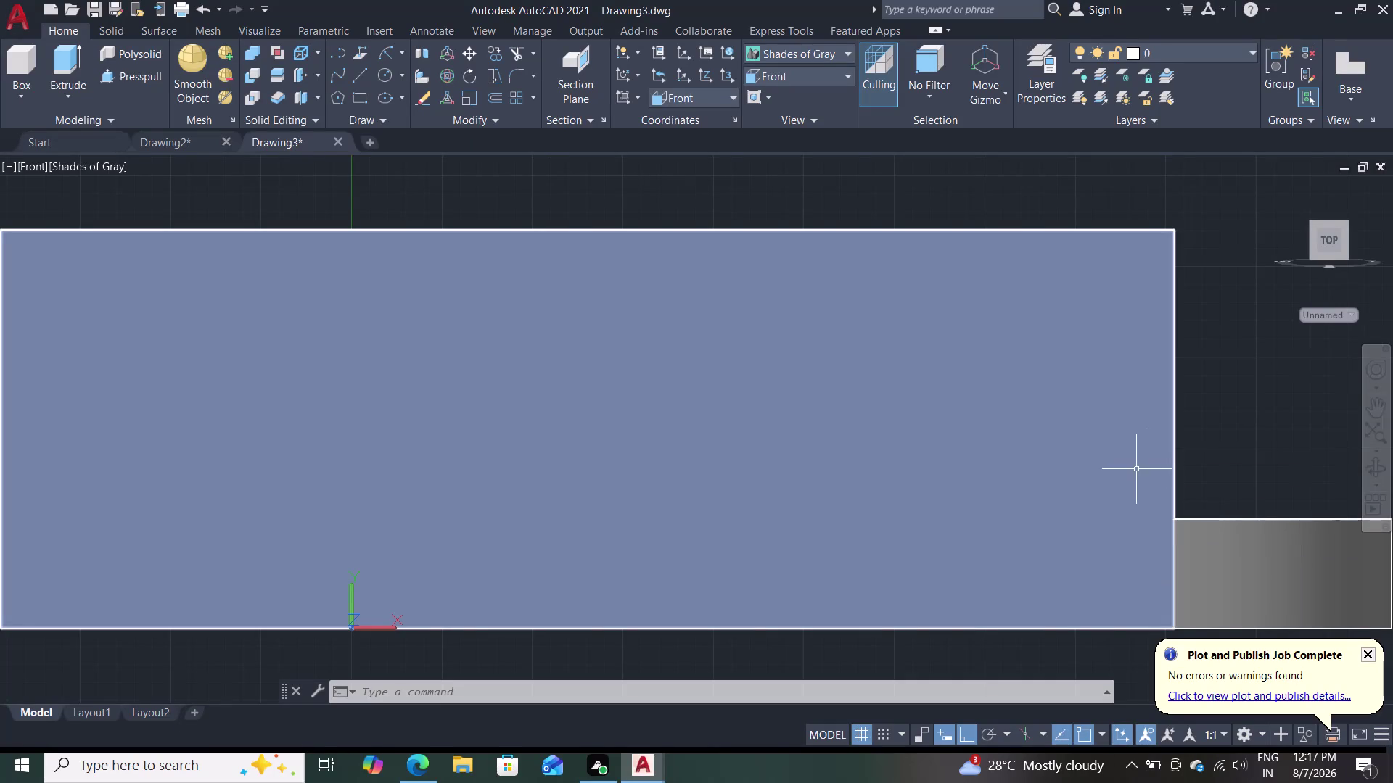
scroll(up, 3)
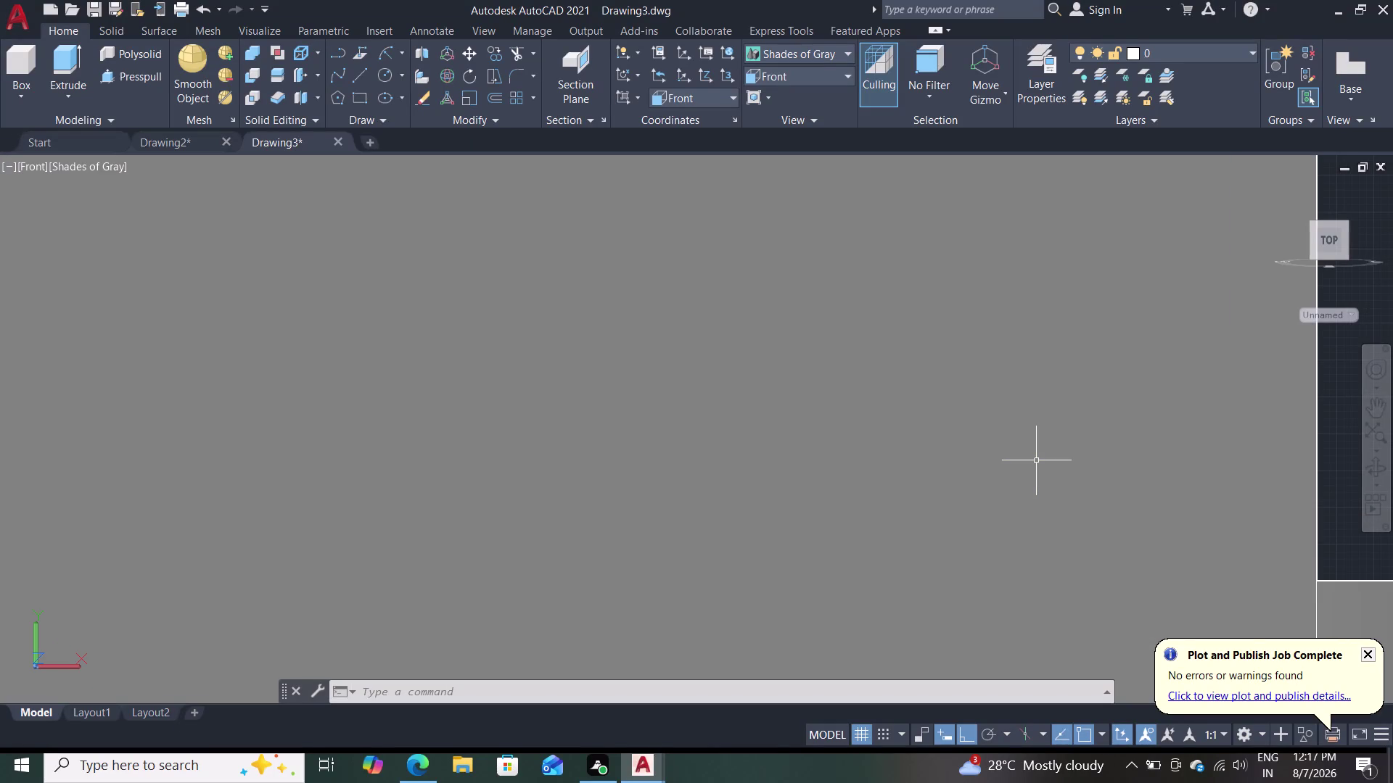
scroll(up, 3)
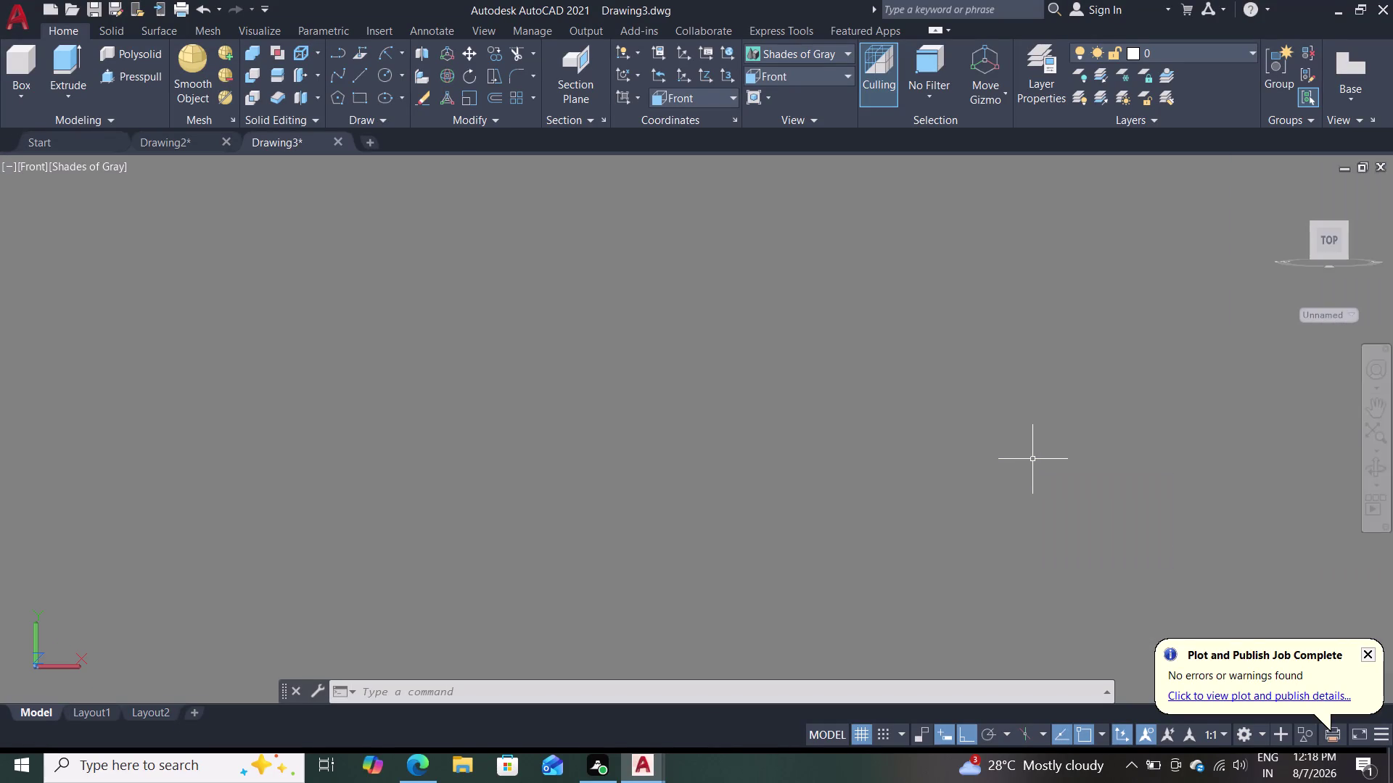
scroll(down, 3)
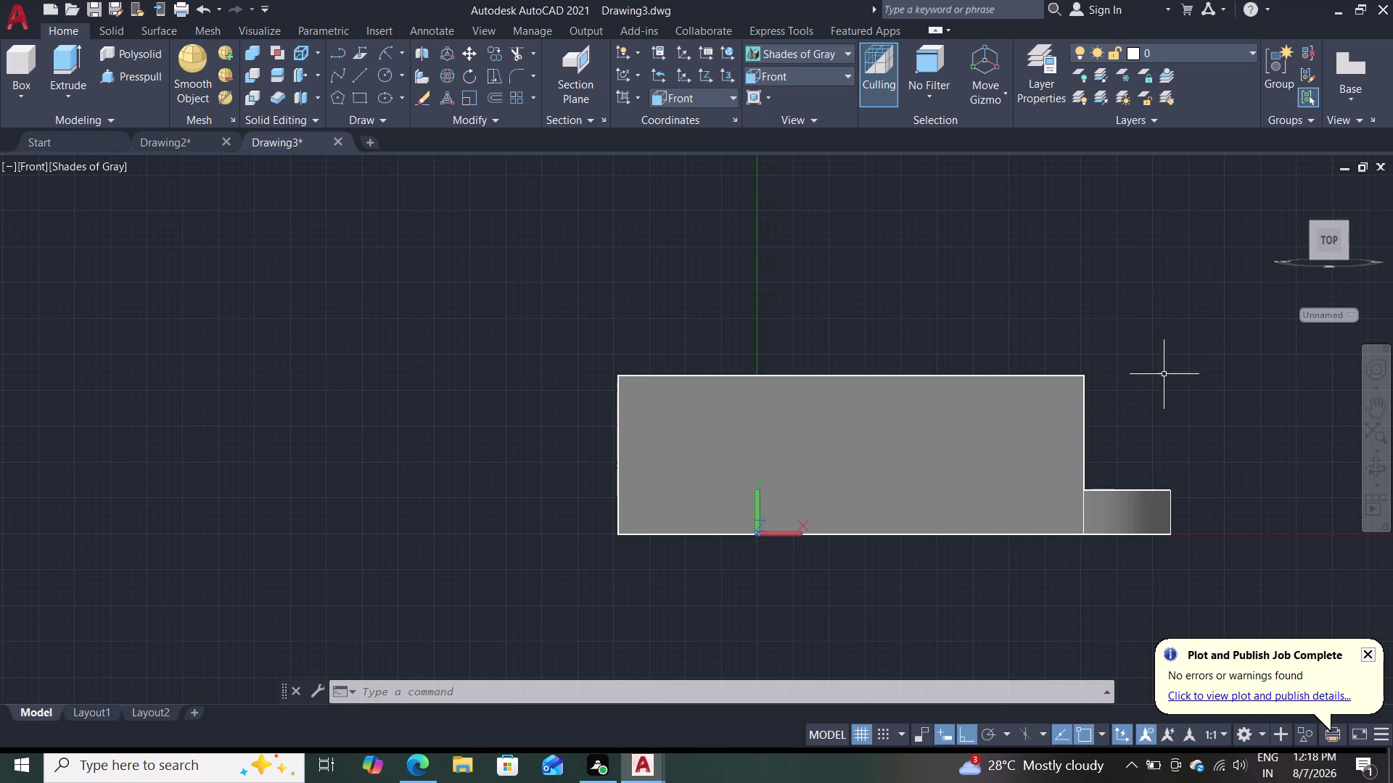
middle_drag(1157, 390, 1094, 245)
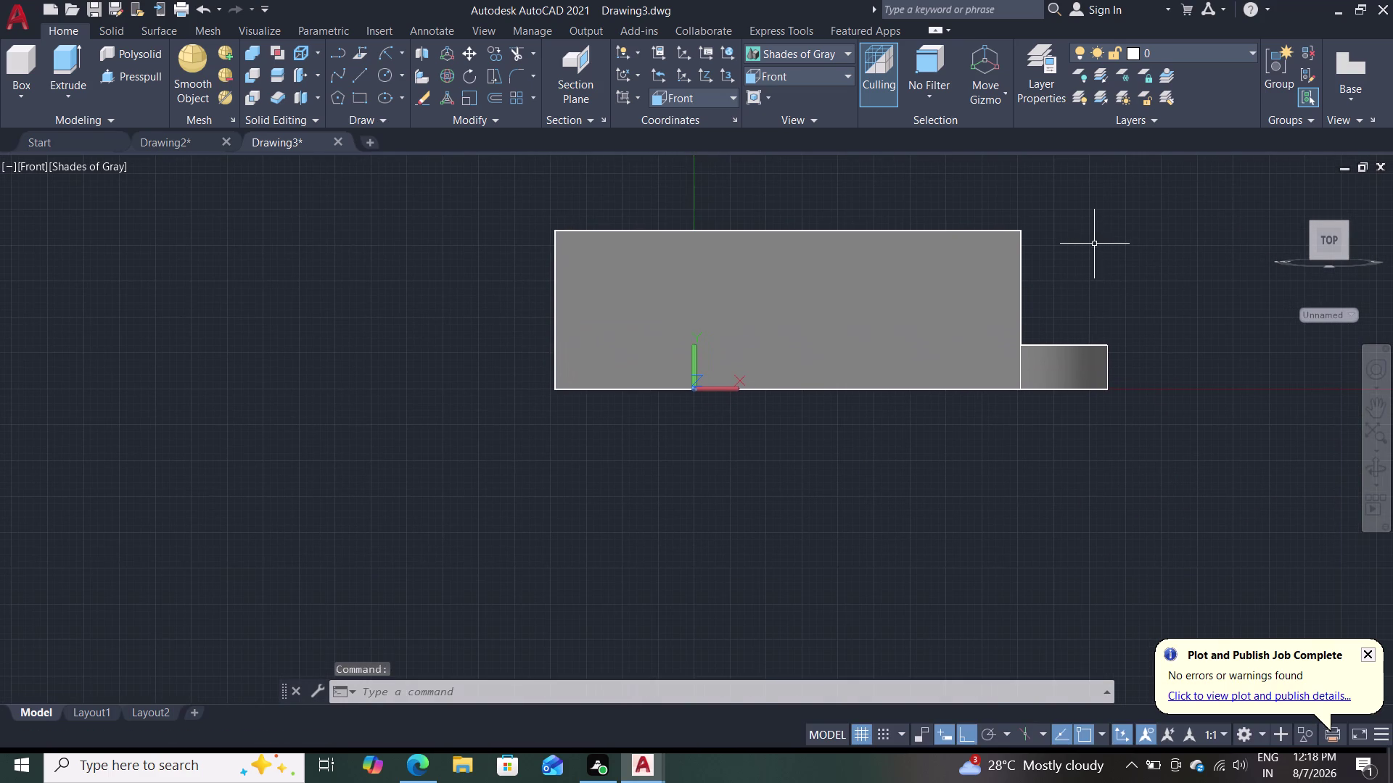
middle_drag(1096, 242, 1099, 314)
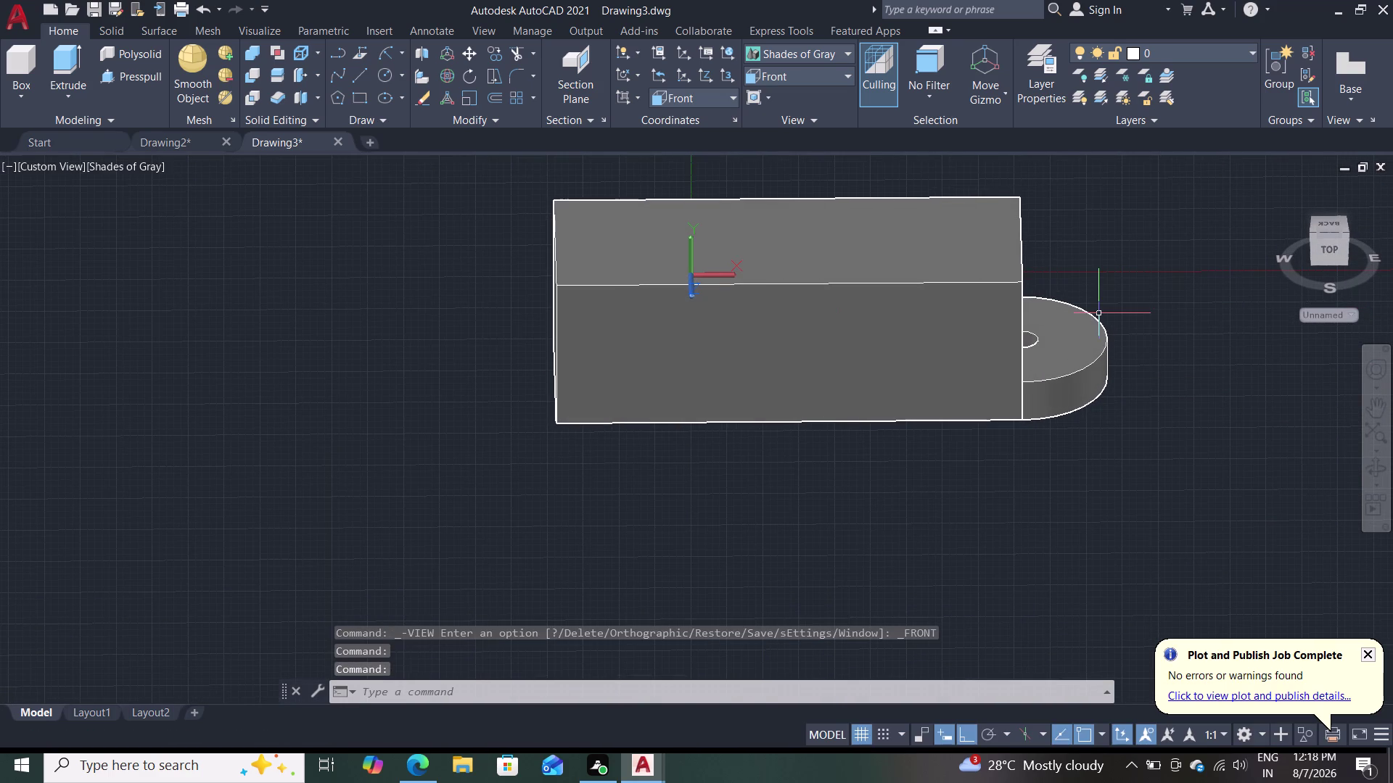